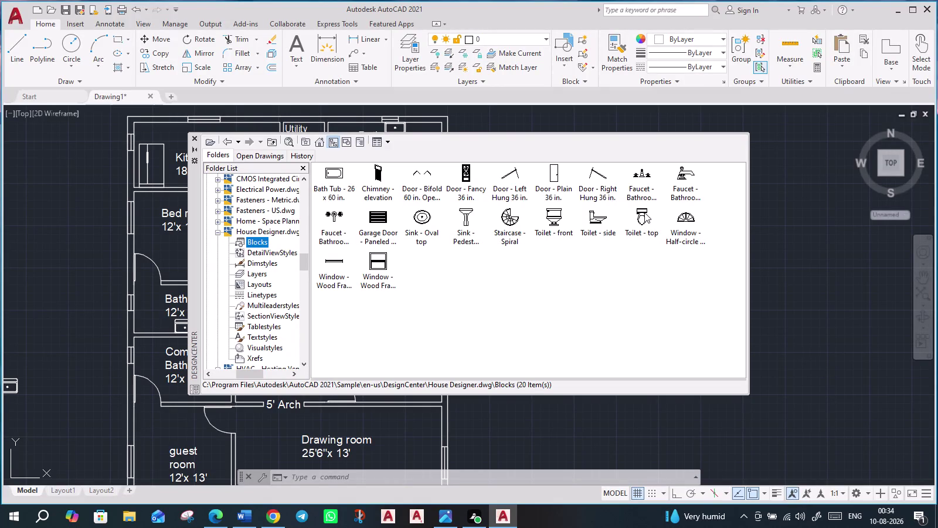
Insert the 'Toilet - top' House Designer block beside the plan and close DesignCenter.
drag(642, 214, 484, 290)
drag(484, 291, 662, 274)
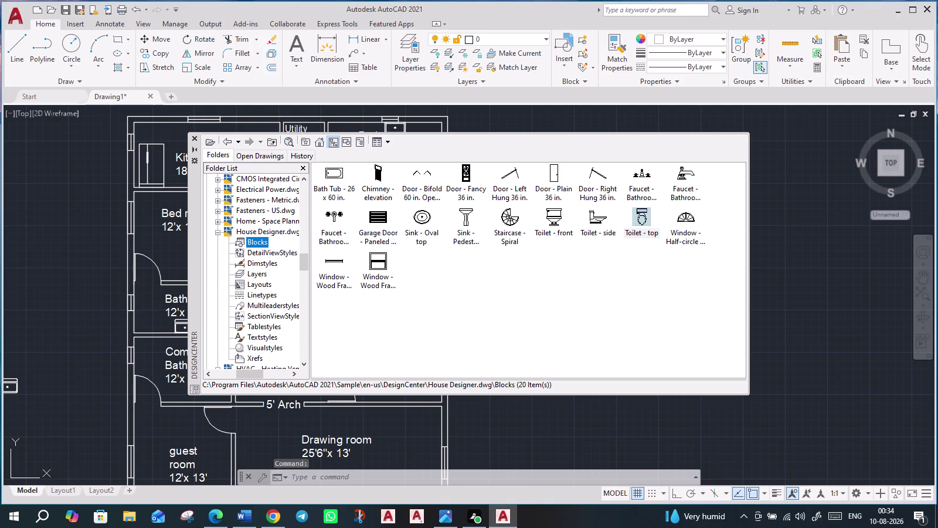
drag(661, 273, 53, 263)
click(53, 264)
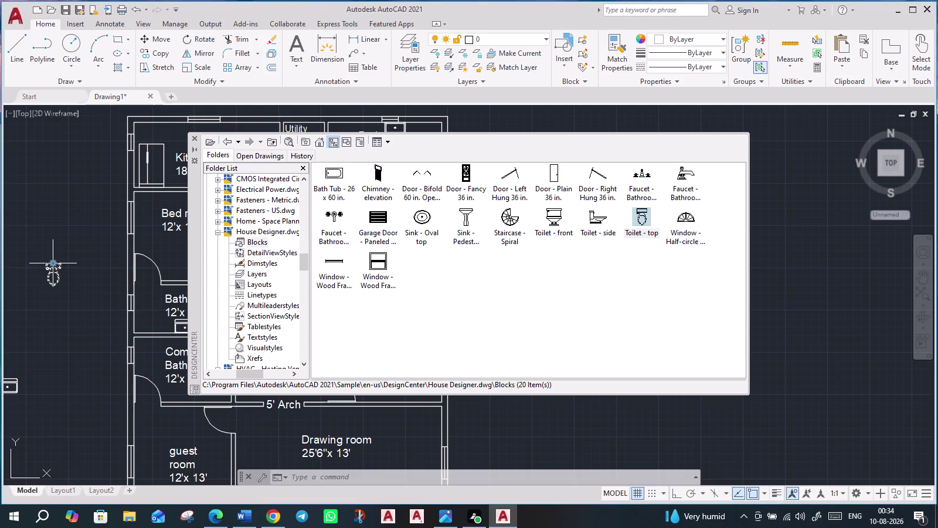
click(190, 134)
click(194, 137)
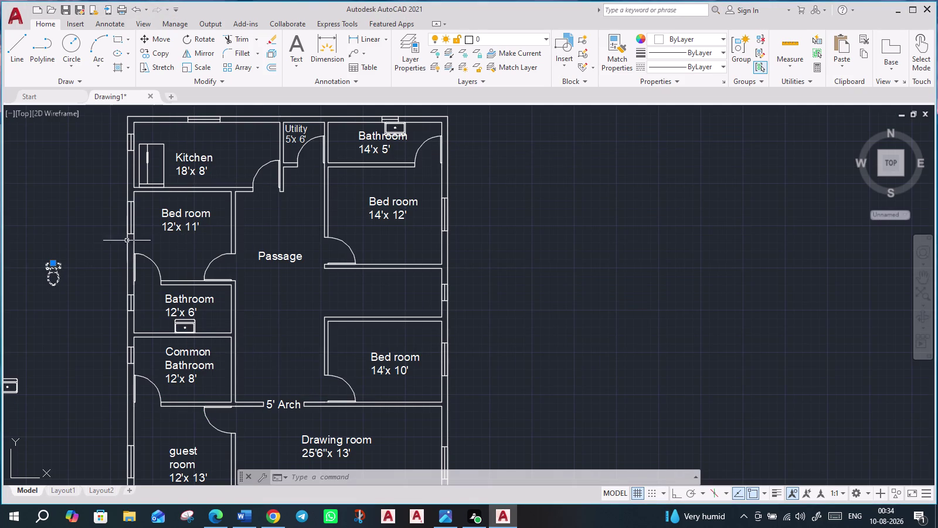
Rotate the toilet block so its bowl points right.
middle_drag(96, 324, 154, 328)
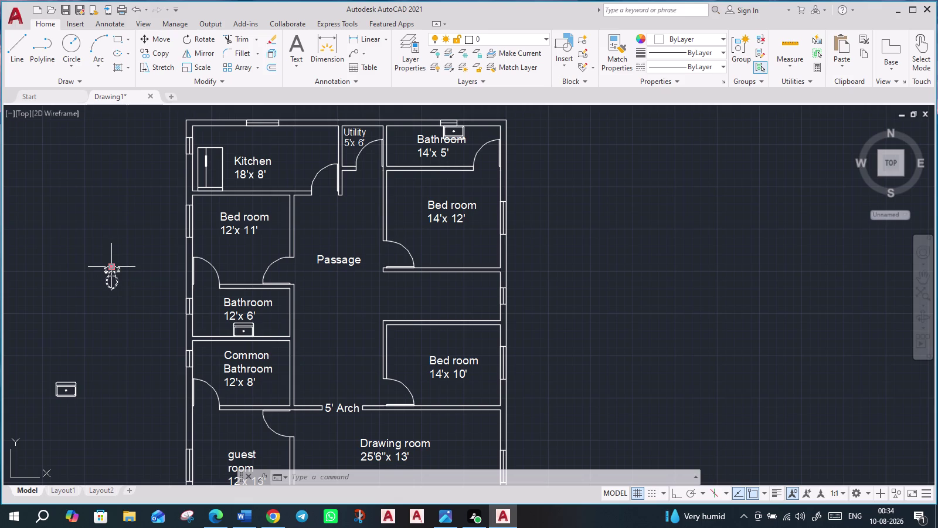
text(r)
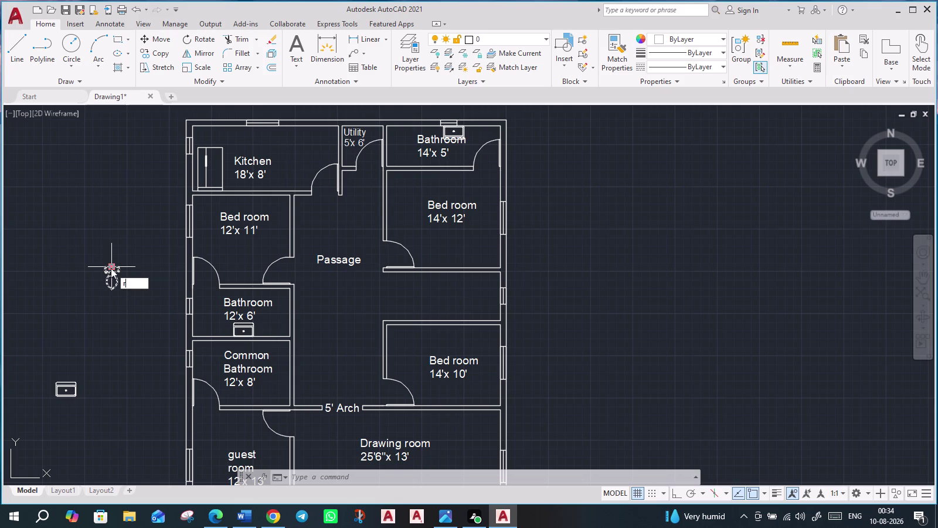
text(o)
key(Return)
click(111, 268)
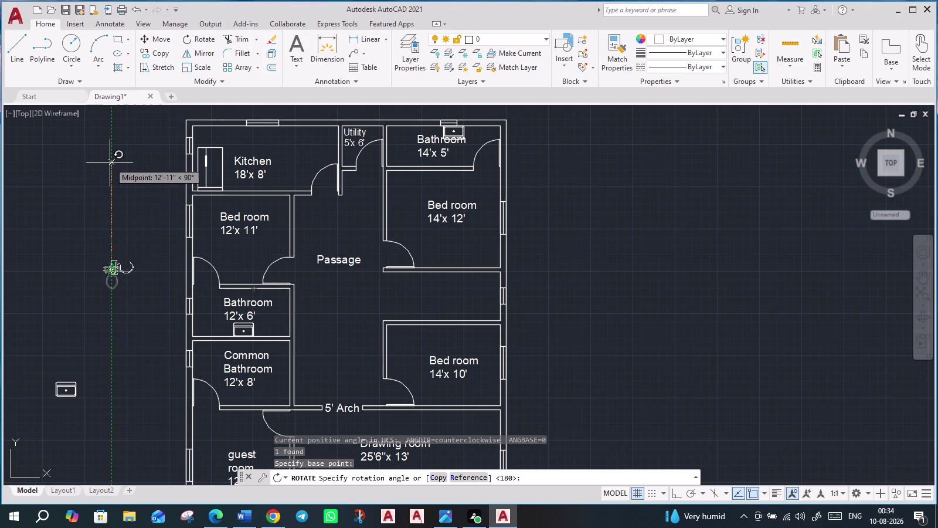
click(110, 163)
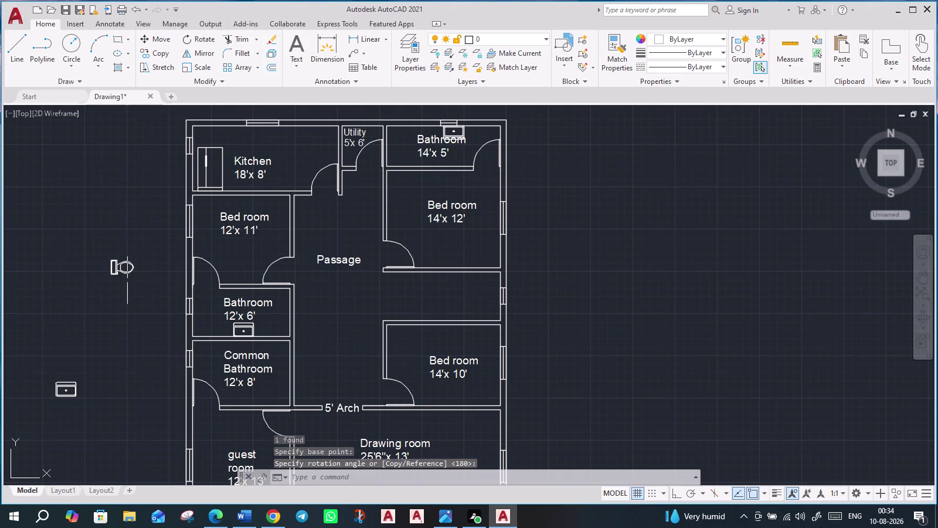
Select the rotated toilet and begin copying it with CO.
click(110, 259)
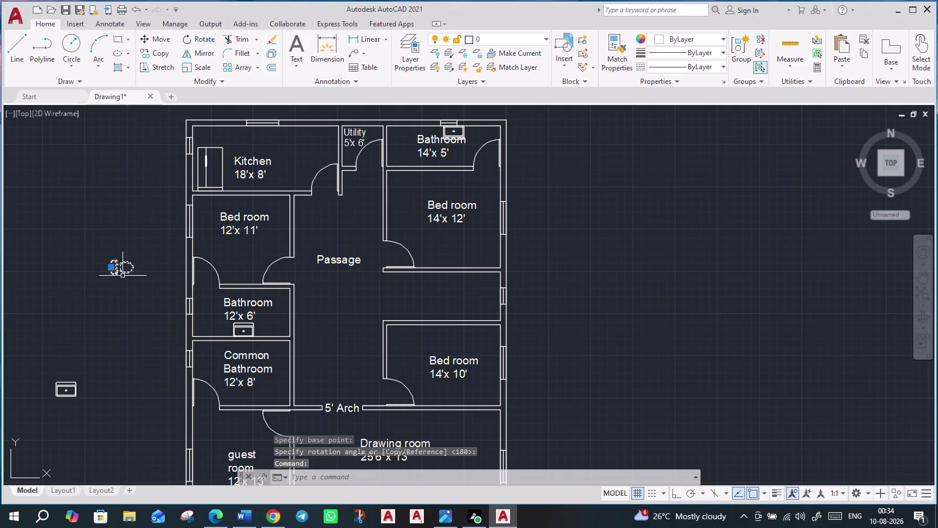
key(m)
key(BackSpace)
text(co)
key(Return)
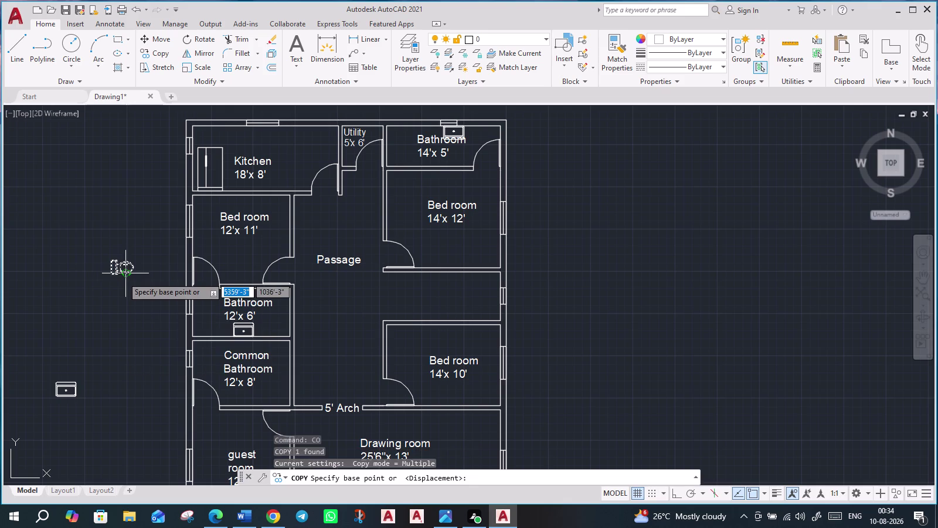
Use the toilet's back as the base point and place a copy in the 14'x5' Bathroom.
scroll(up, 3)
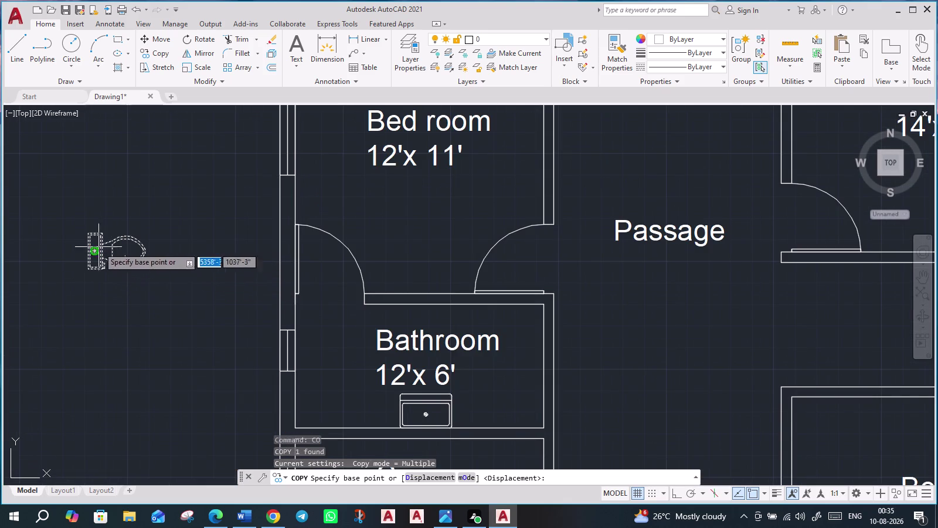
scroll(up, 3)
scroll(up, 3)
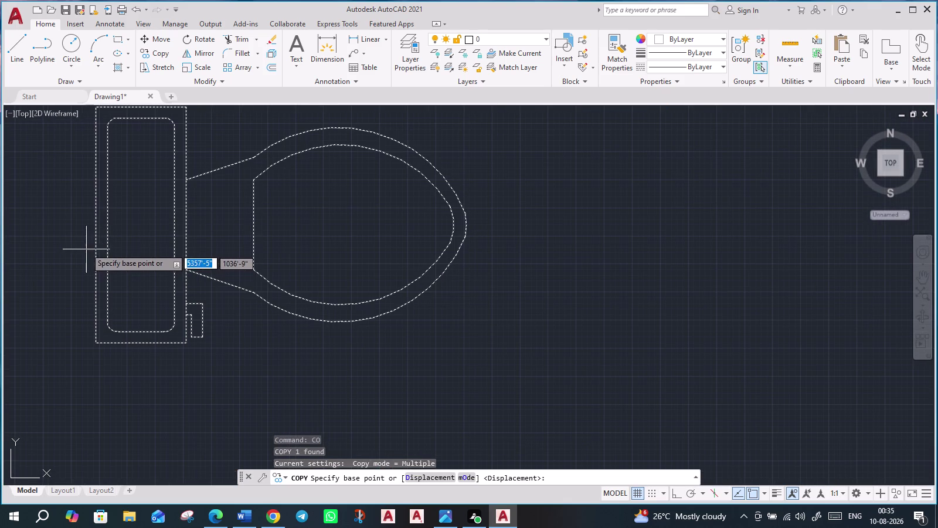
click(95, 227)
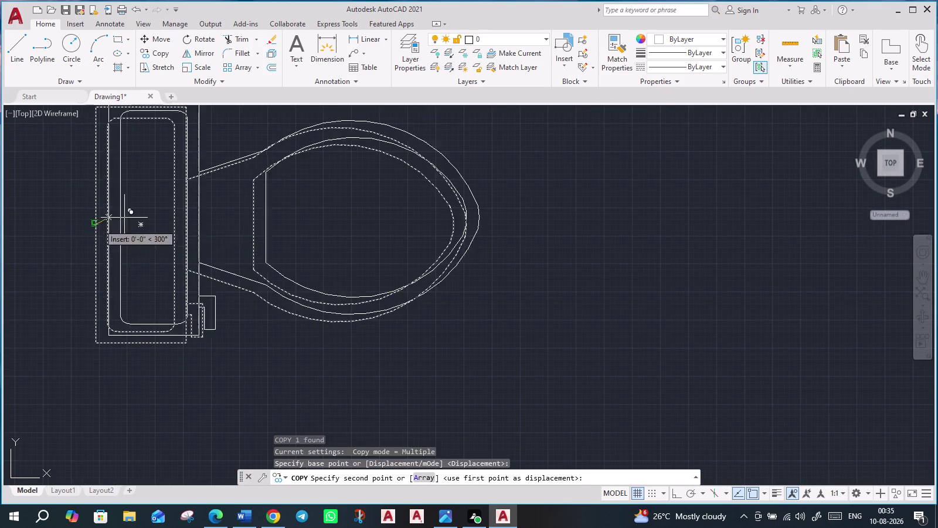
scroll(down, 3)
middle_drag(572, 263, 427, 325)
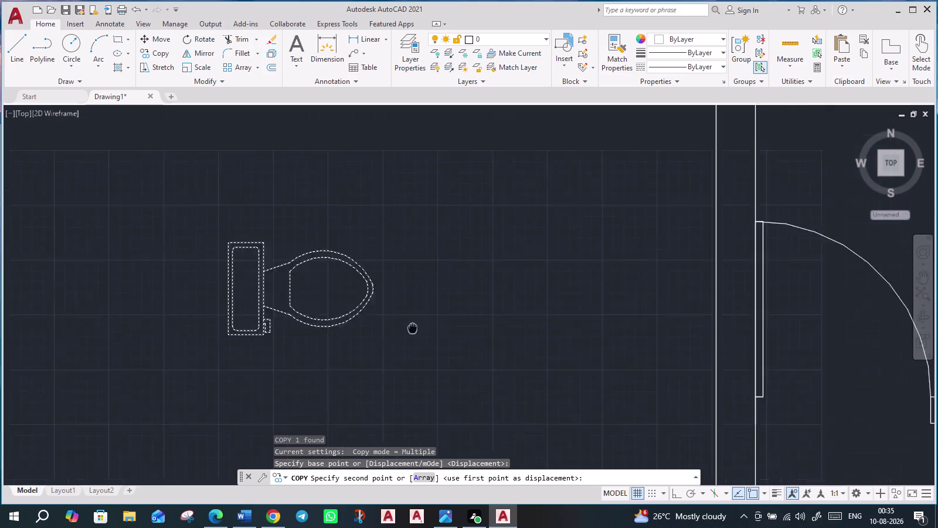
middle_drag(426, 325, 277, 340)
scroll(down, 3)
scroll(down, 3)
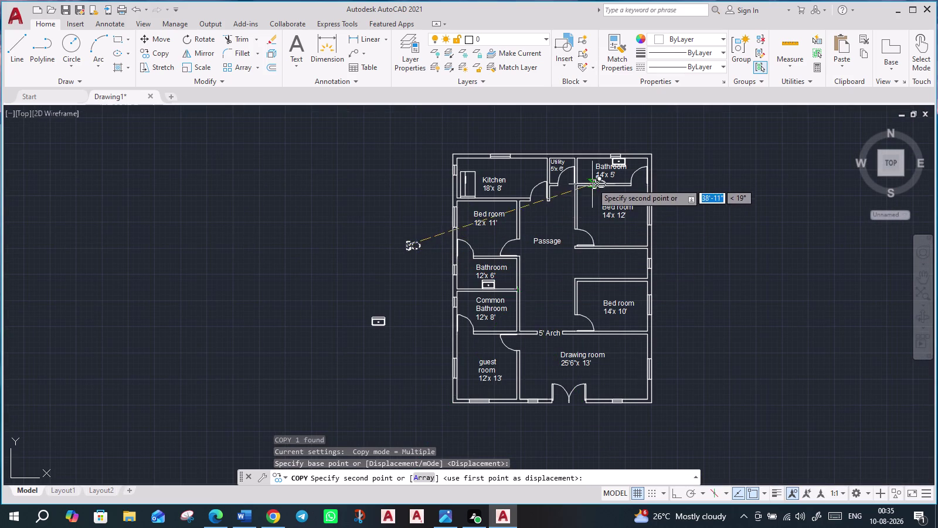
scroll(up, 3)
scroll(up, 3)
scroll(up, 3)
middle_drag(538, 158, 540, 167)
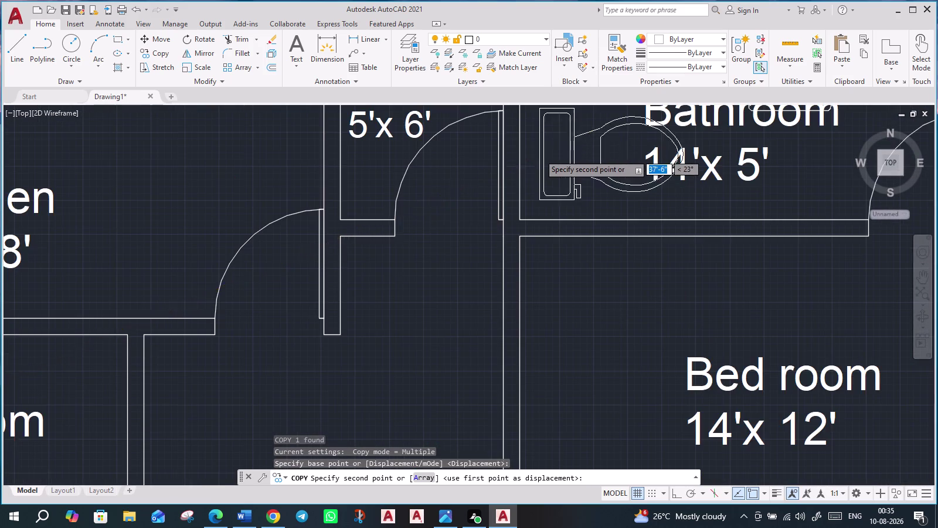
middle_drag(540, 167, 565, 285)
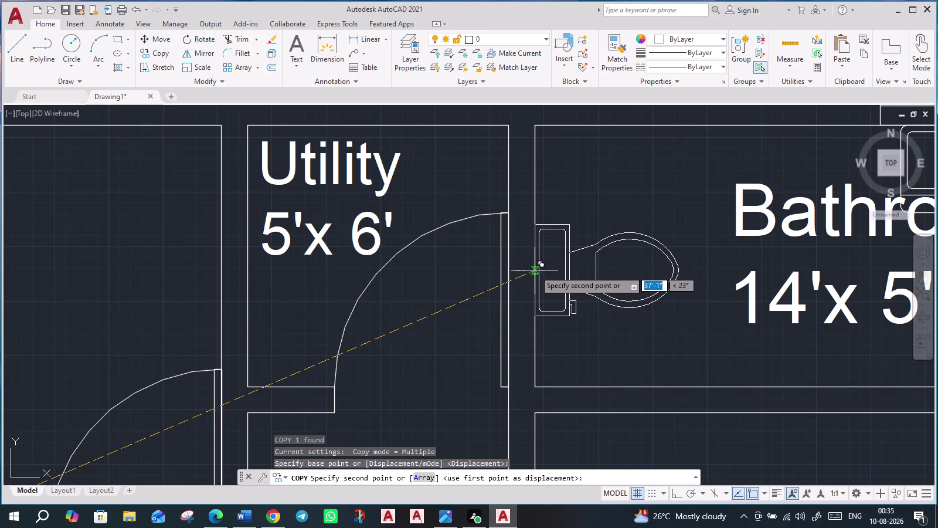
click(535, 271)
Place a second toilet copy in the 12'x6' Bathroom and select it.
scroll(down, 3)
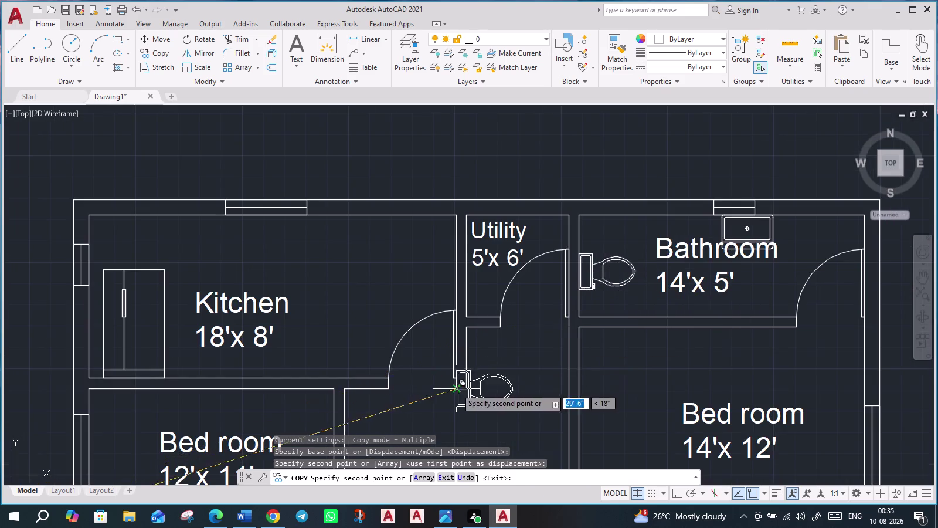
middle_drag(461, 377, 730, 119)
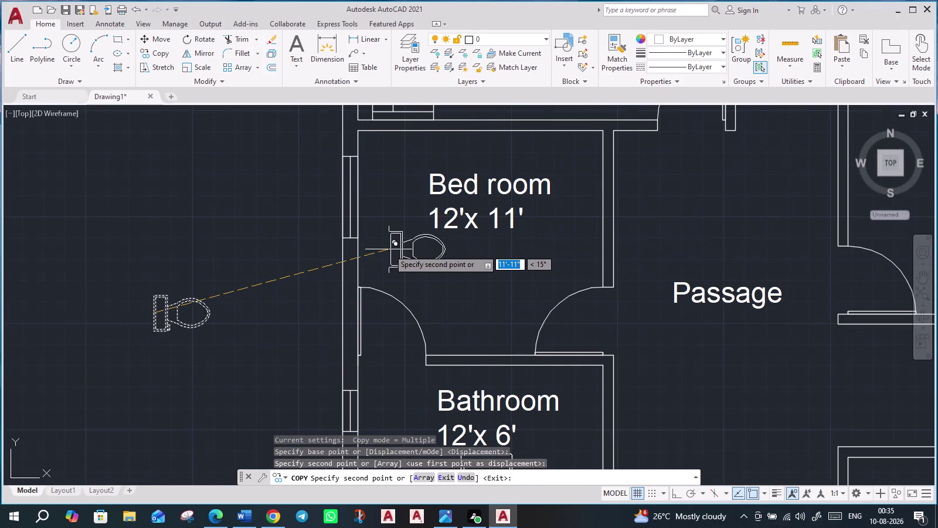
middle_drag(490, 286, 509, 188)
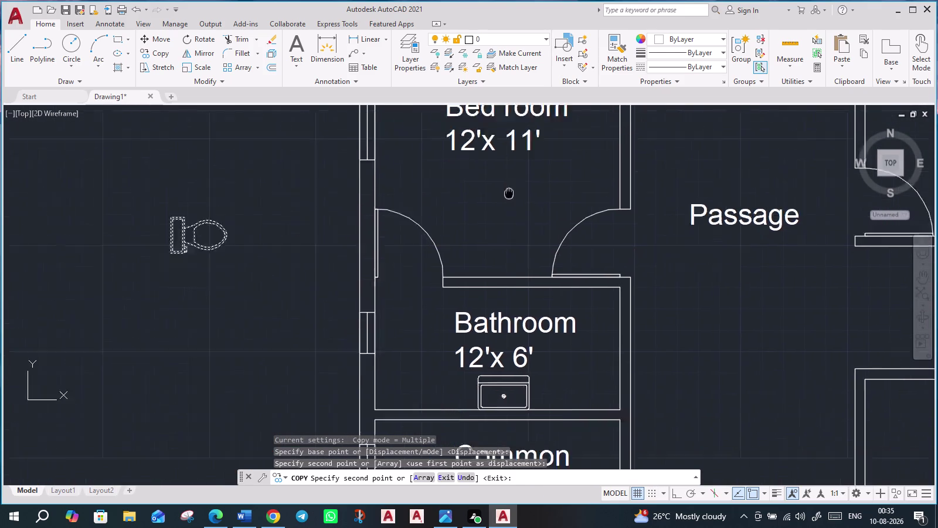
middle_drag(509, 189, 514, 116)
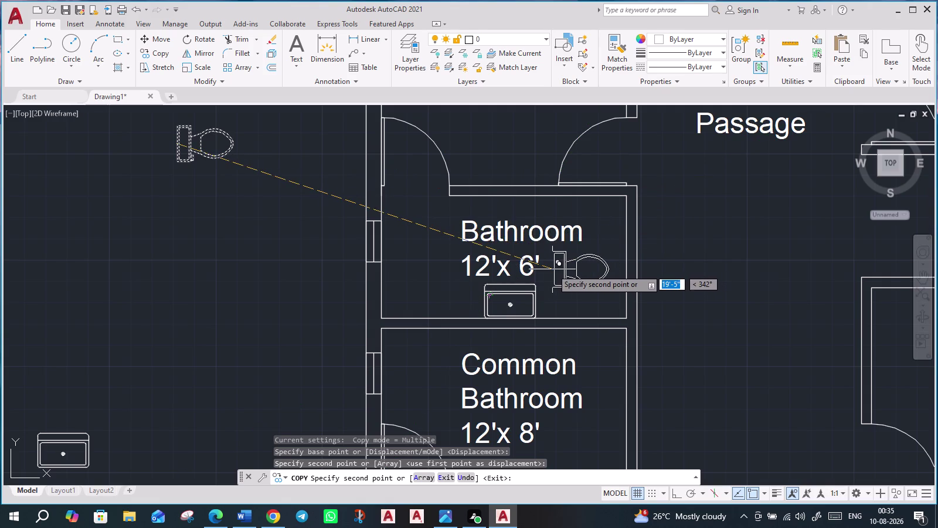
click(552, 269)
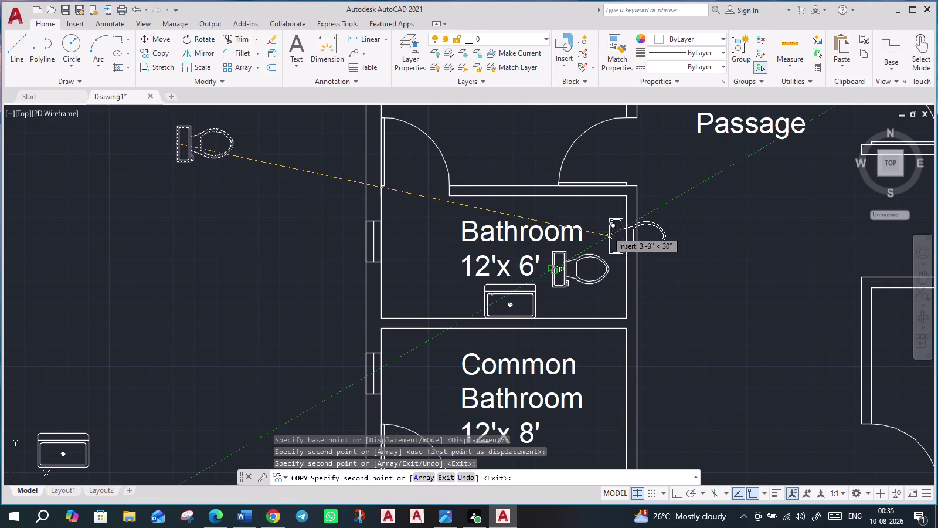
key(Escape)
click(559, 252)
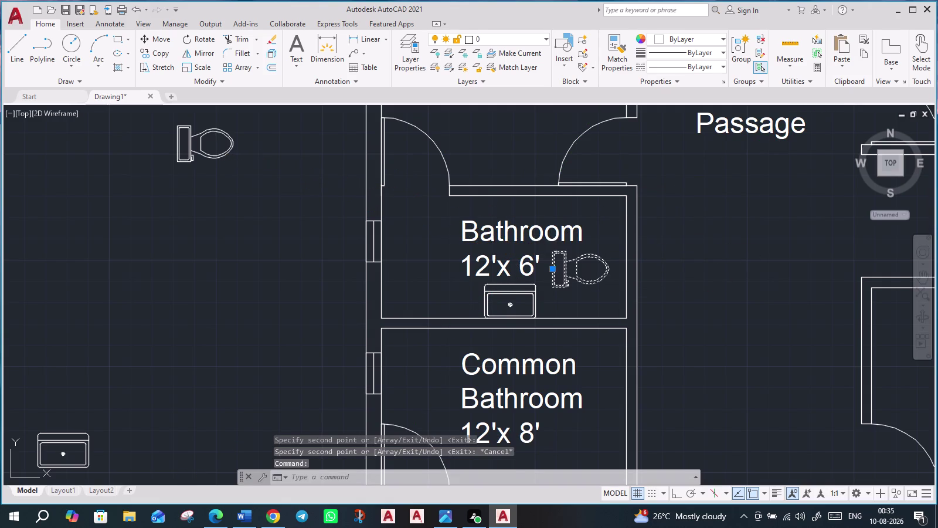
Rotate the 12'x6' Bathroom toilet copy about 181° so the bowl faces into the room.
key(r)
key(o)
key(Return)
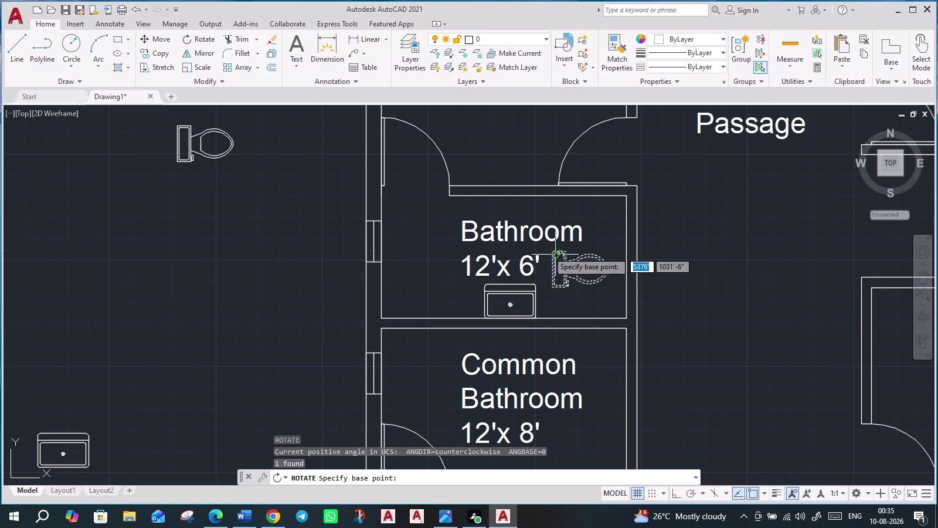
click(551, 250)
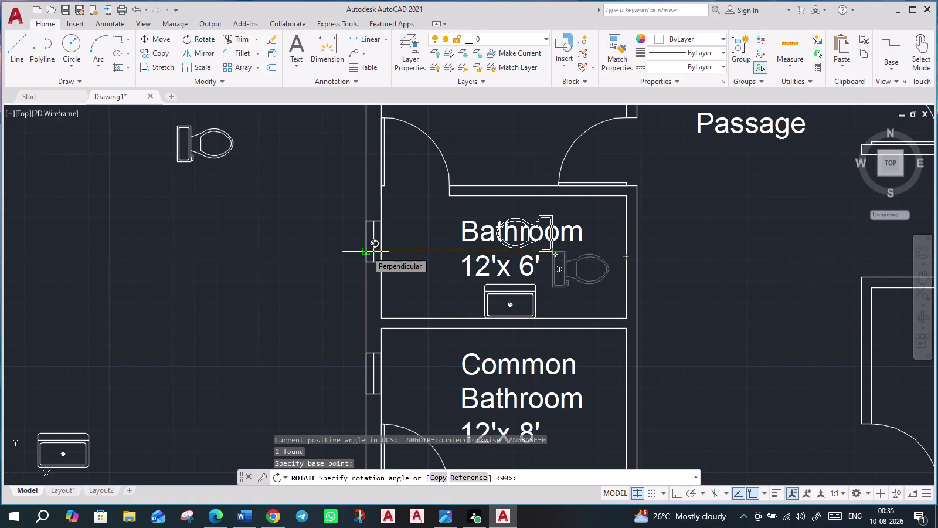
click(329, 259)
click(547, 216)
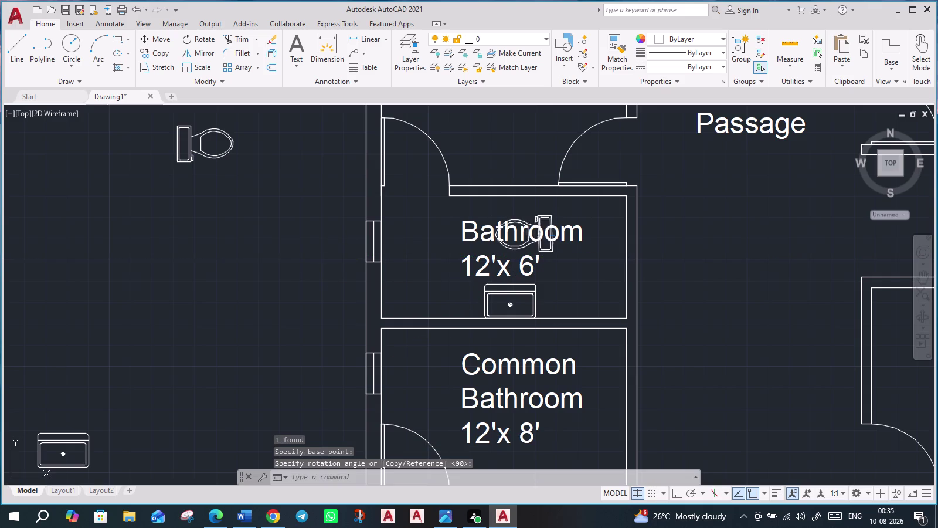
Move the toilet against the bathroom's right wall and pick it for realignment.
click(550, 232)
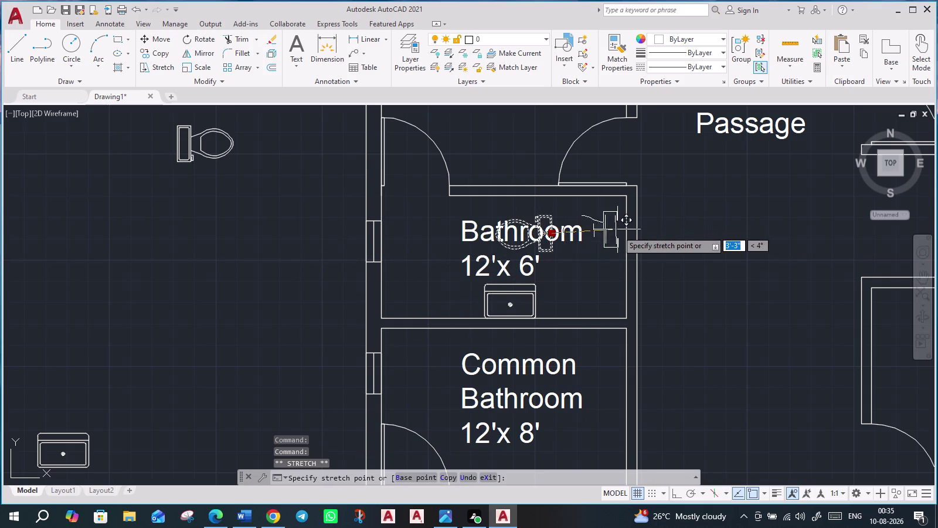
scroll(up, 3)
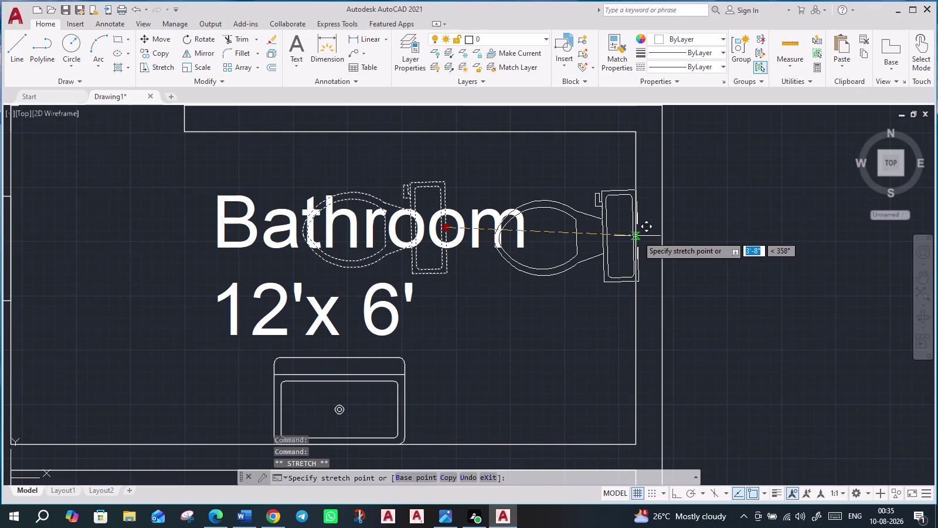
scroll(up, 3)
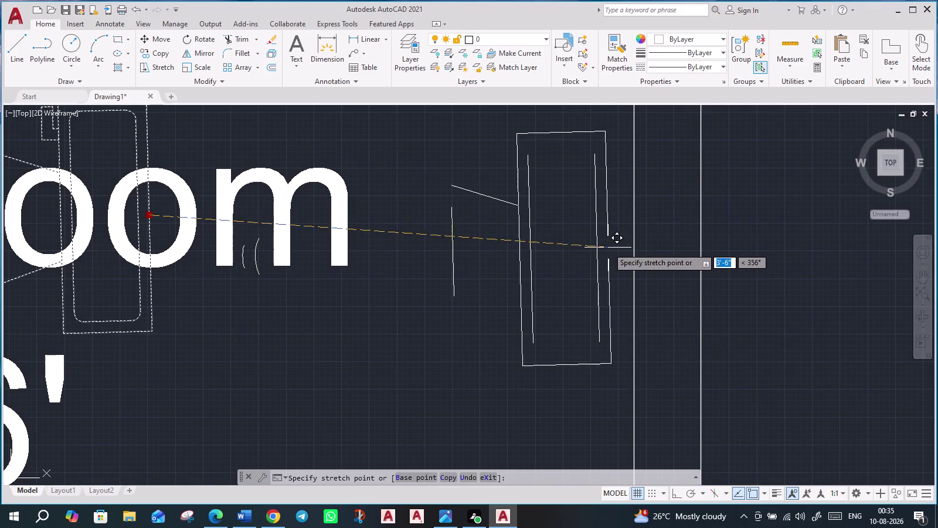
scroll(down, 3)
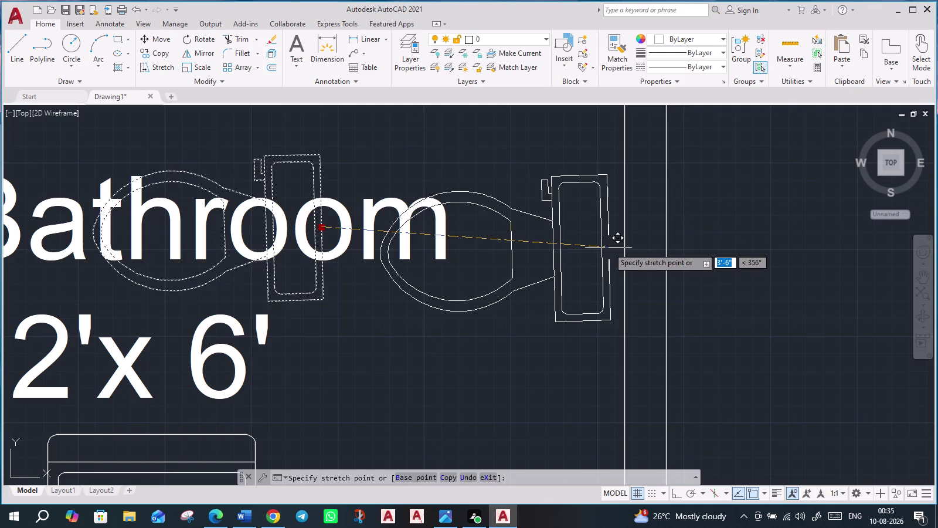
click(609, 248)
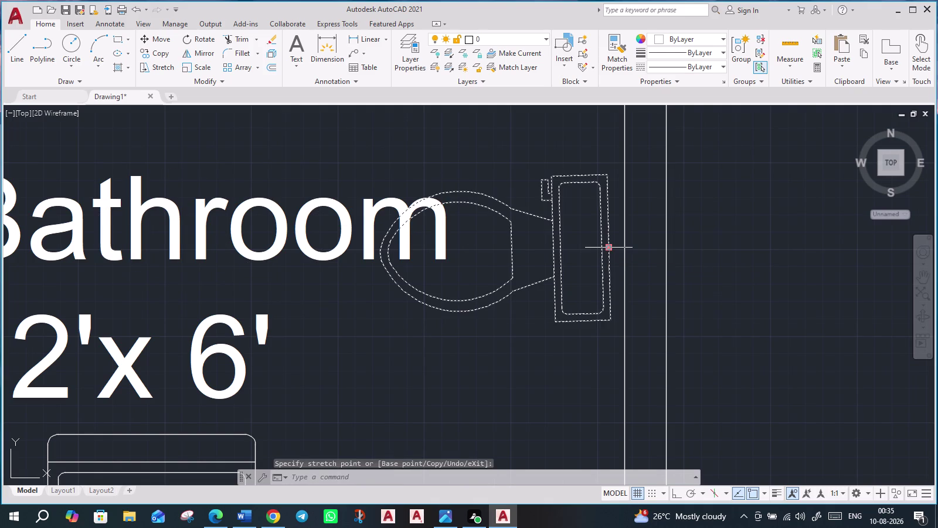
key(r)
key(o)
key(Return)
click(606, 180)
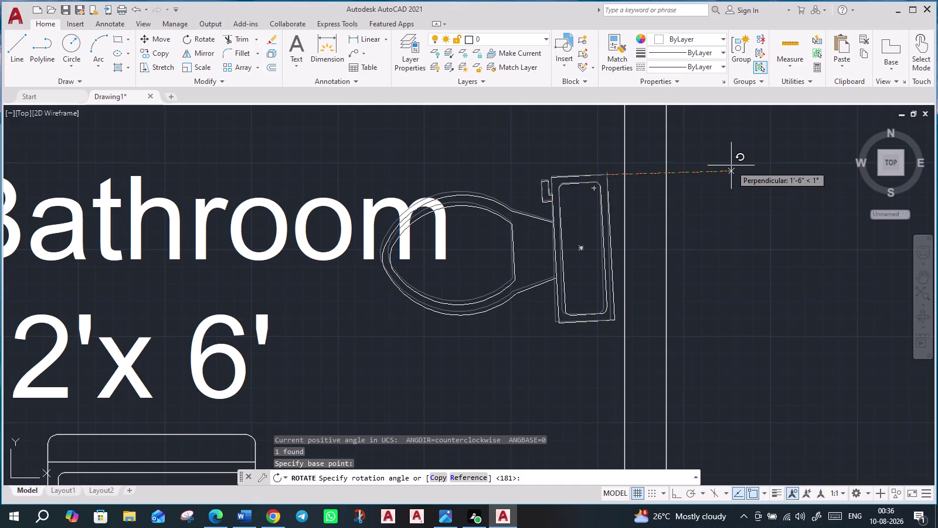
Complete the rotation and move the toilet tank onto the wall line by its midpoint grip.
click(729, 166)
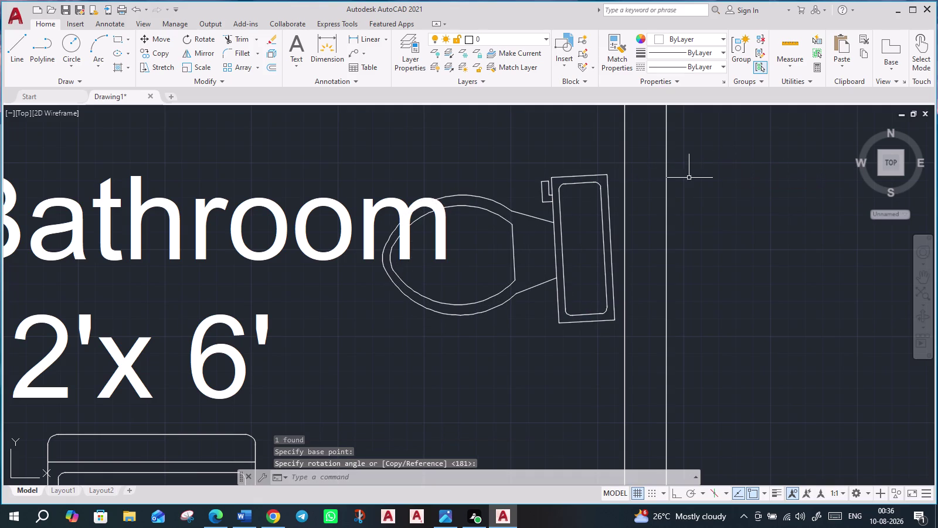
click(605, 177)
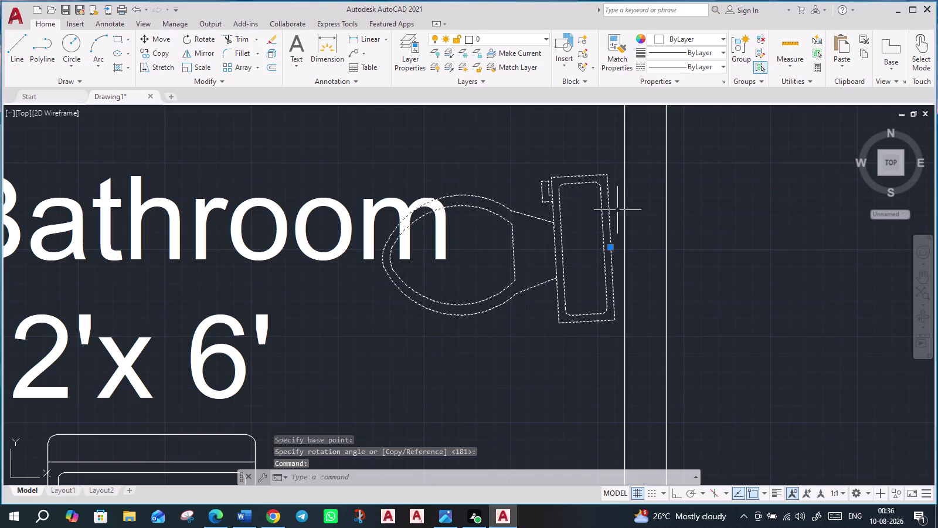
click(610, 248)
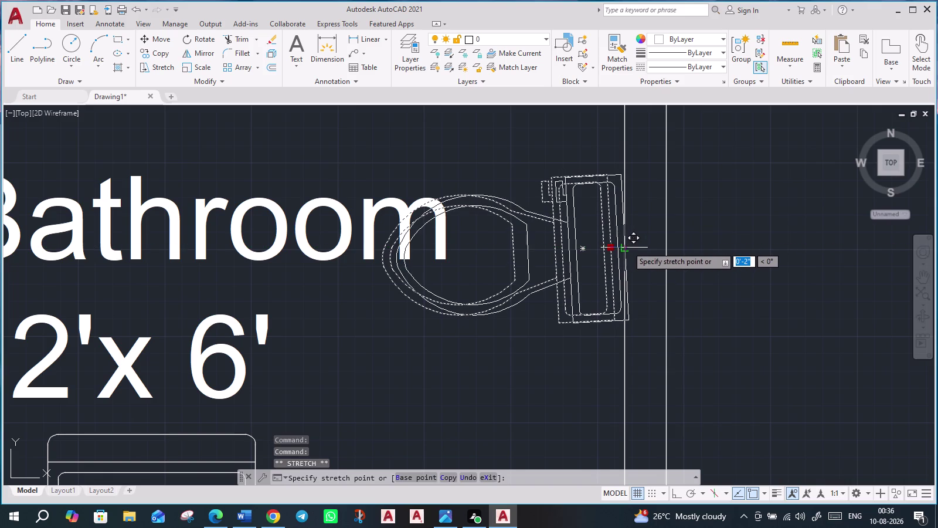
click(628, 246)
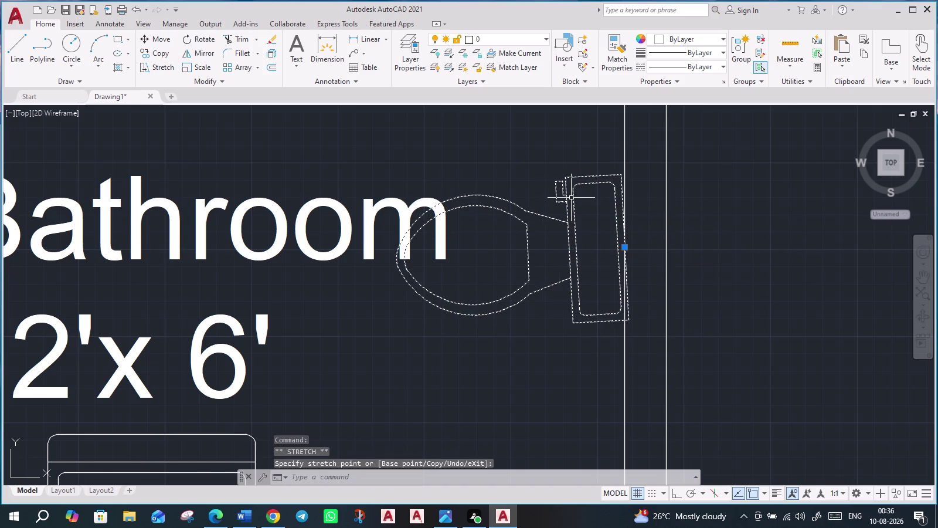
click(576, 200)
click(566, 191)
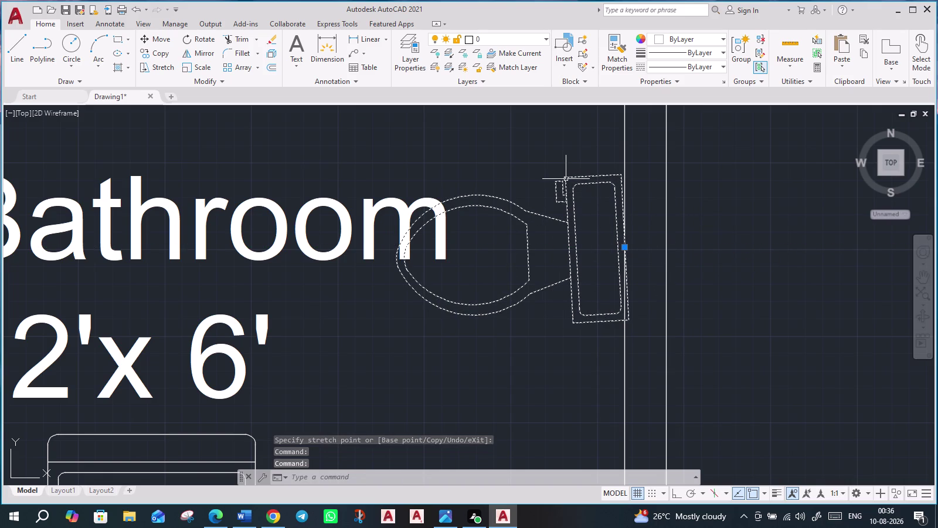
click(566, 178)
click(564, 196)
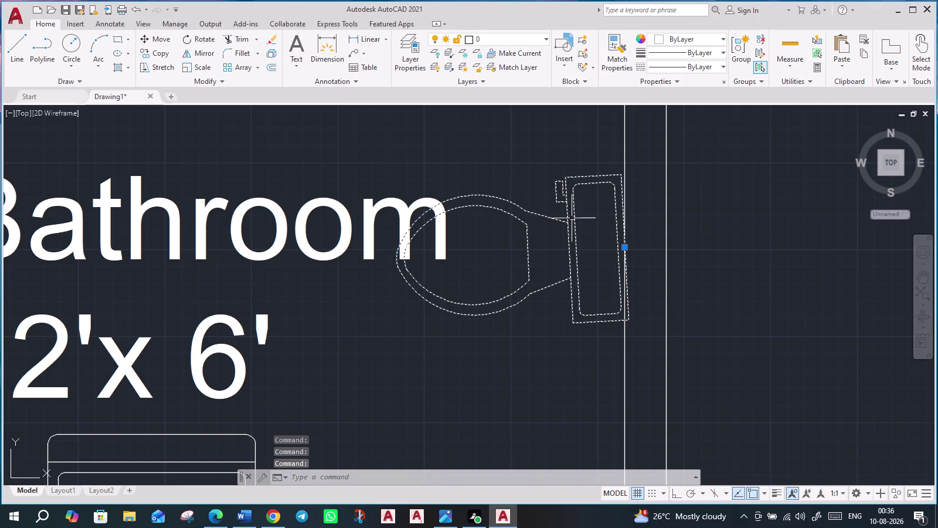
scroll(down, 3)
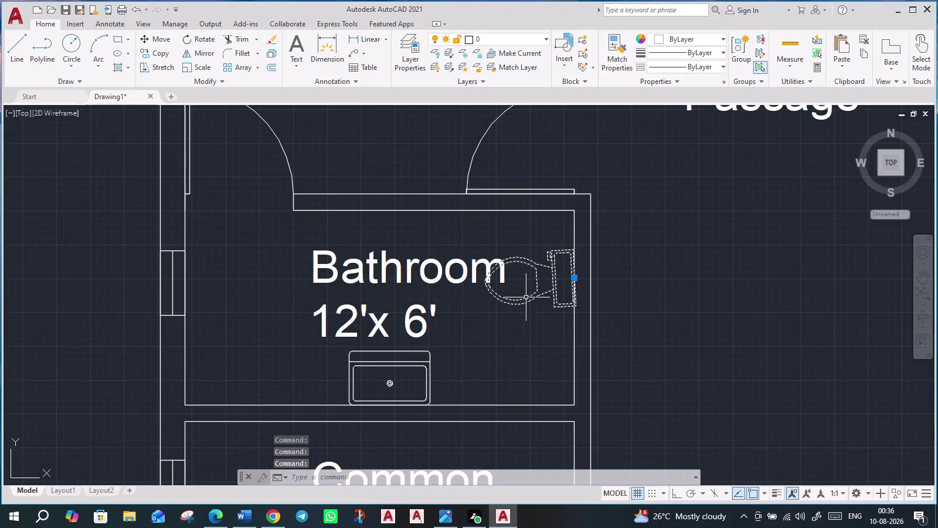
Rotate the toilet a small angle (about 1°) around the tank corner to straighten it.
text(ro)
key(Return)
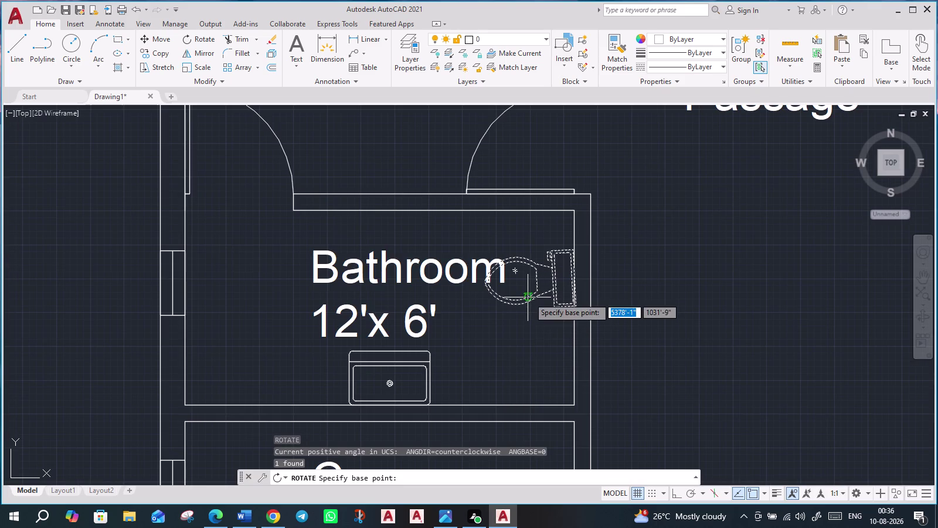
scroll(up, 3)
scroll(up, 3)
middle_drag(522, 357, 567, 121)
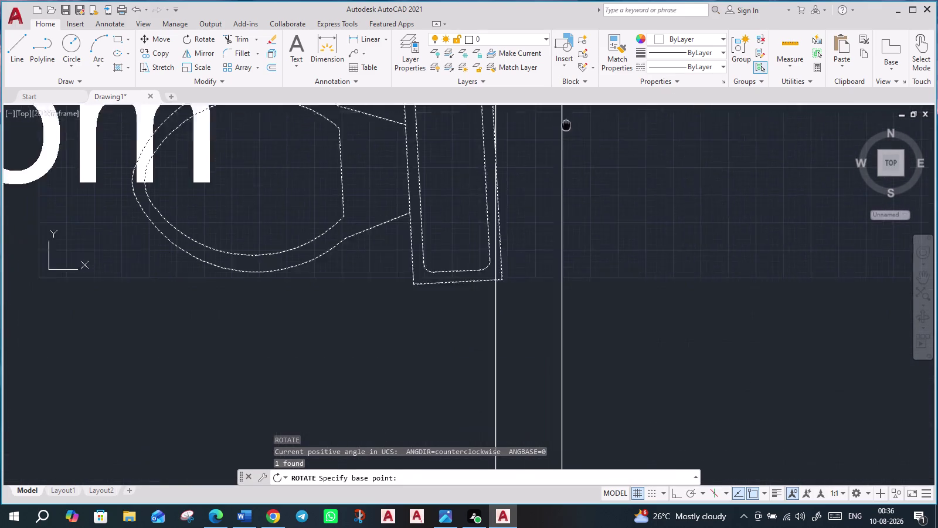
middle_drag(566, 122, 574, 89)
scroll(up, 3)
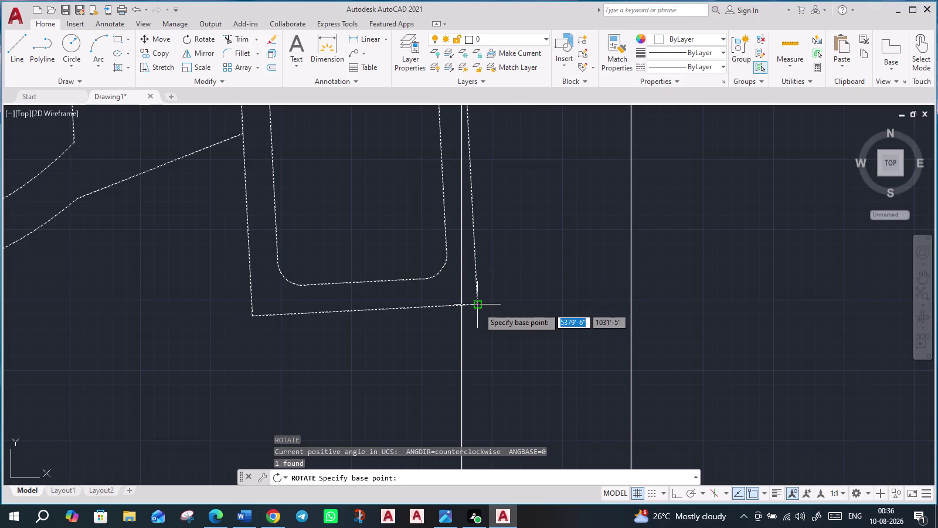
click(478, 308)
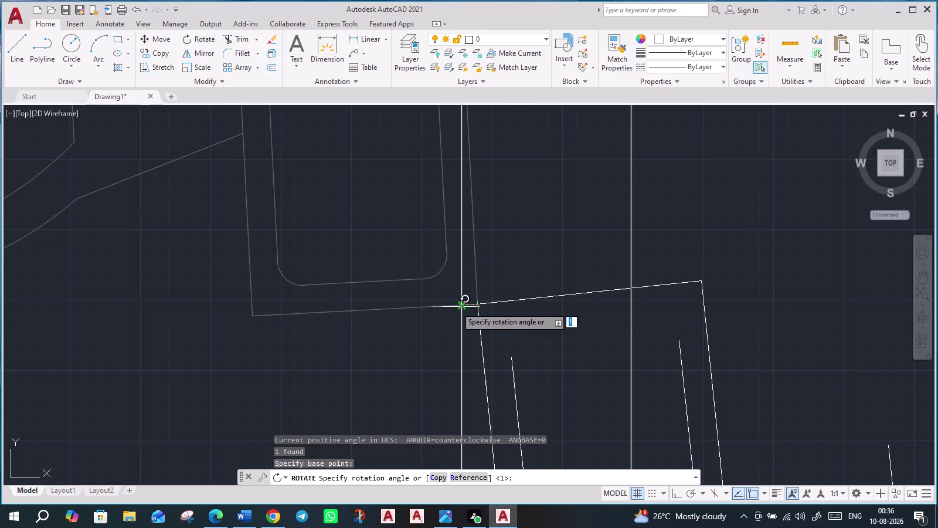
scroll(down, 3)
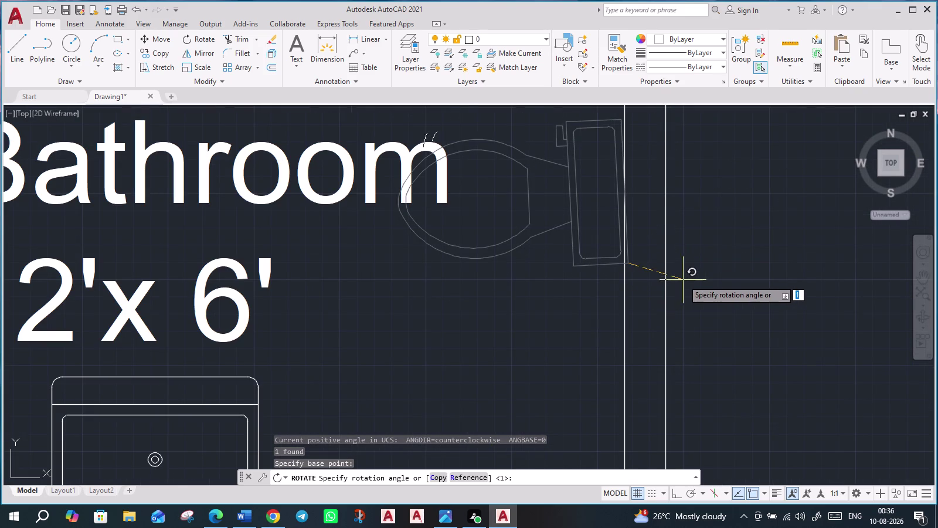
click(732, 266)
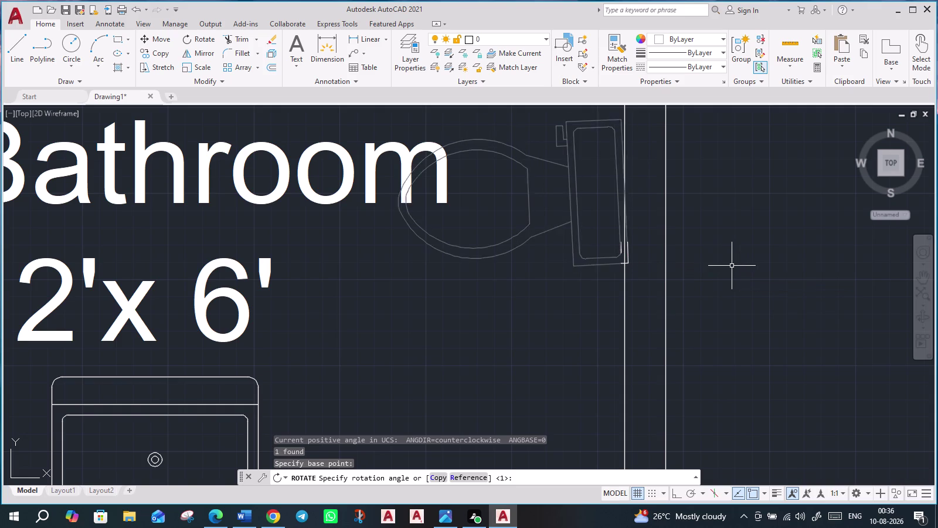
Move the straightened toilet onto the wall line by its midpoint grip.
scroll(up, 3)
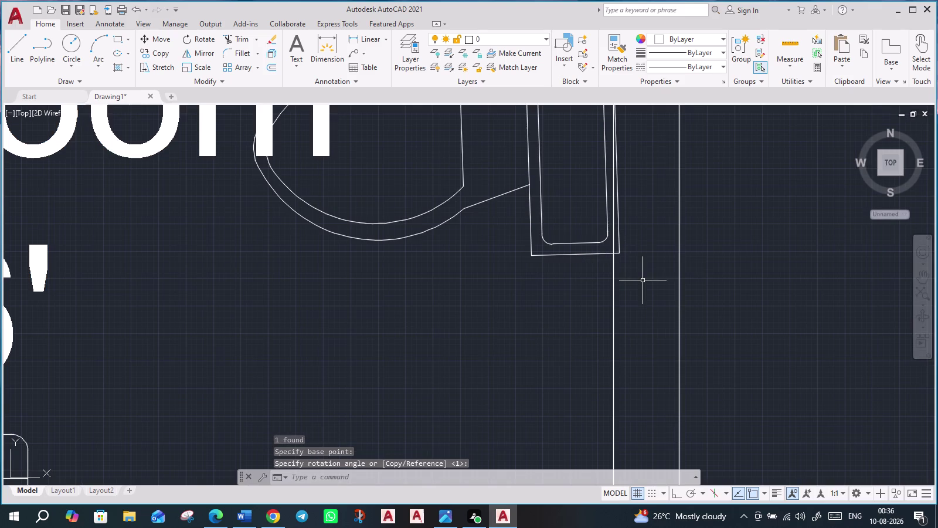
click(620, 252)
middle_drag(647, 213, 659, 294)
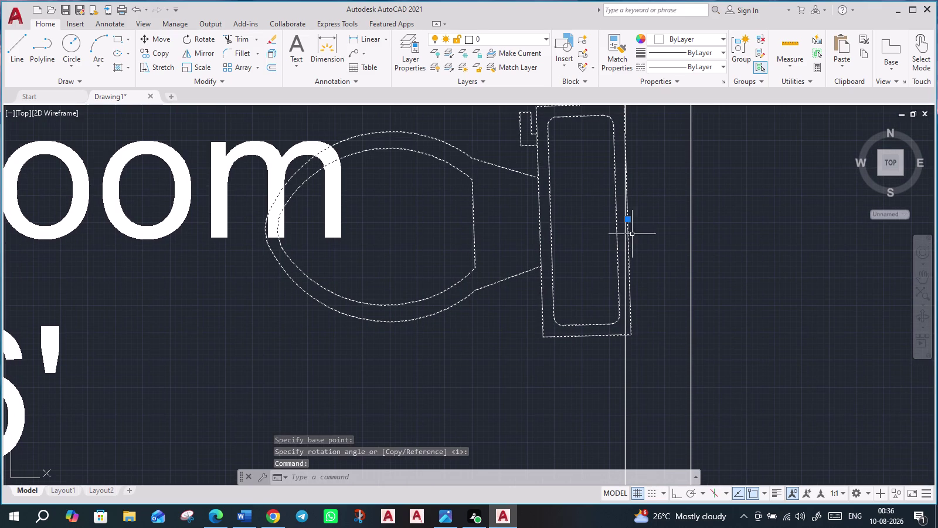
click(630, 221)
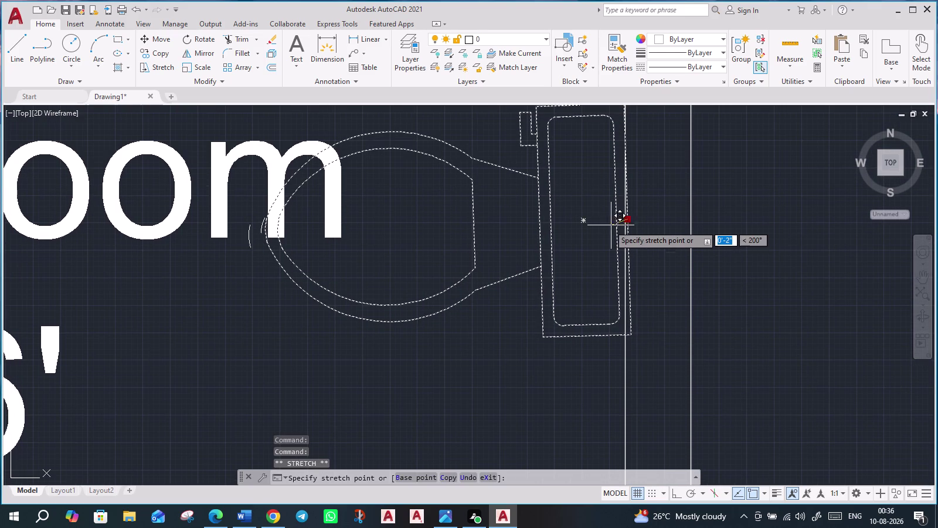
click(599, 227)
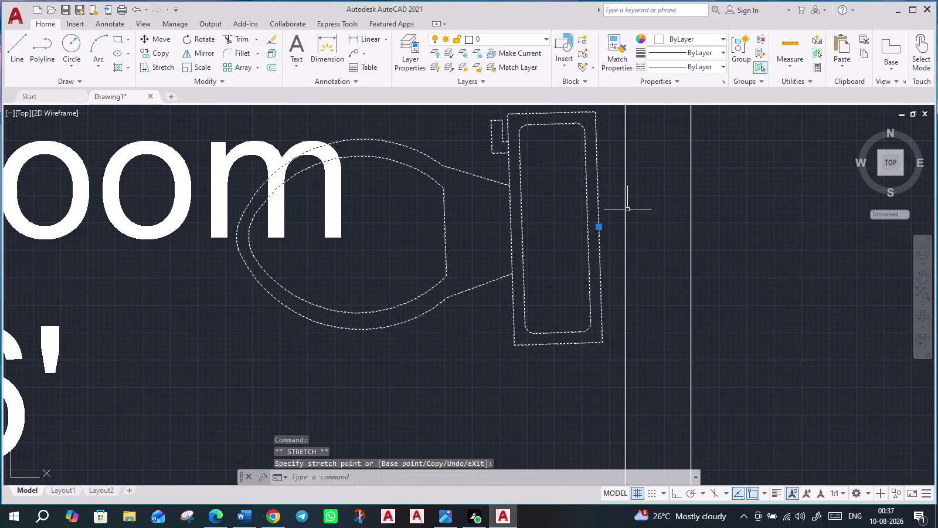
Rotate the toilet slightly (about 359°) at the tank's lower corner to square it.
scroll(down, 3)
middle_drag(650, 227, 653, 264)
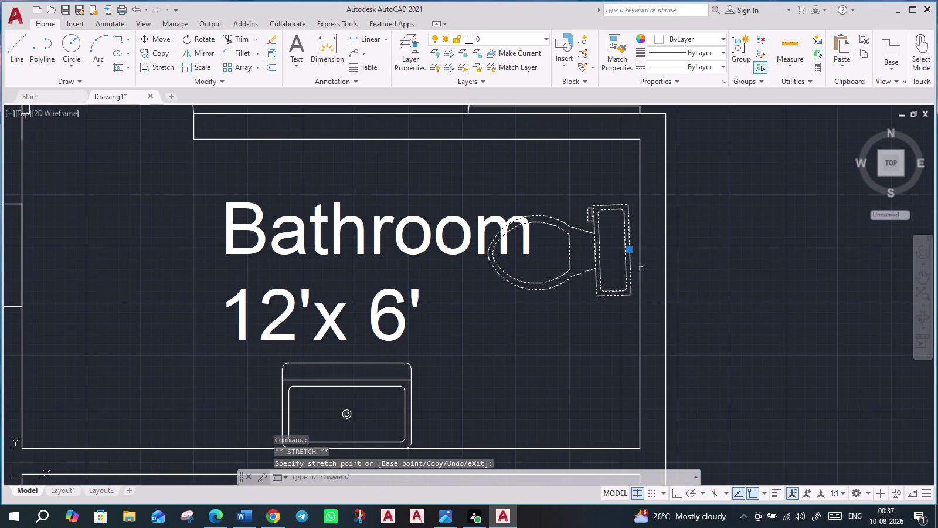
scroll(up, 3)
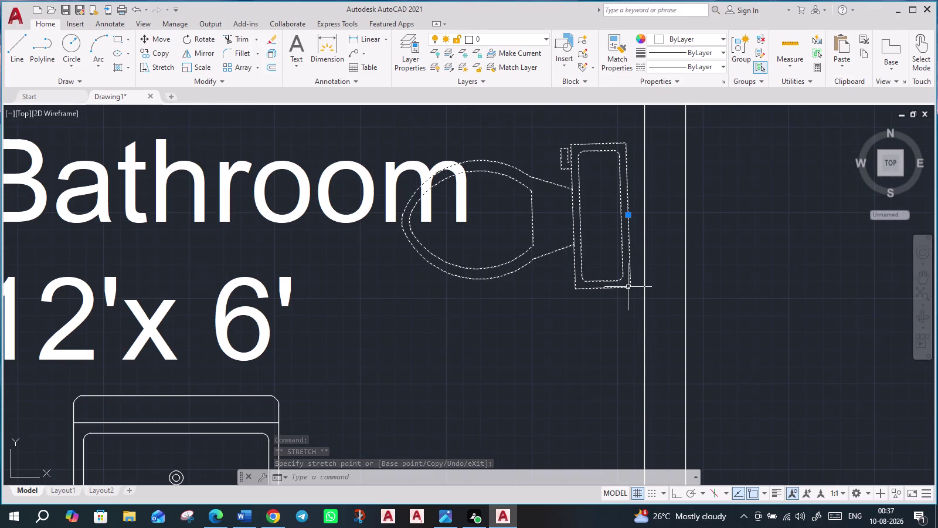
click(628, 287)
text(ro)
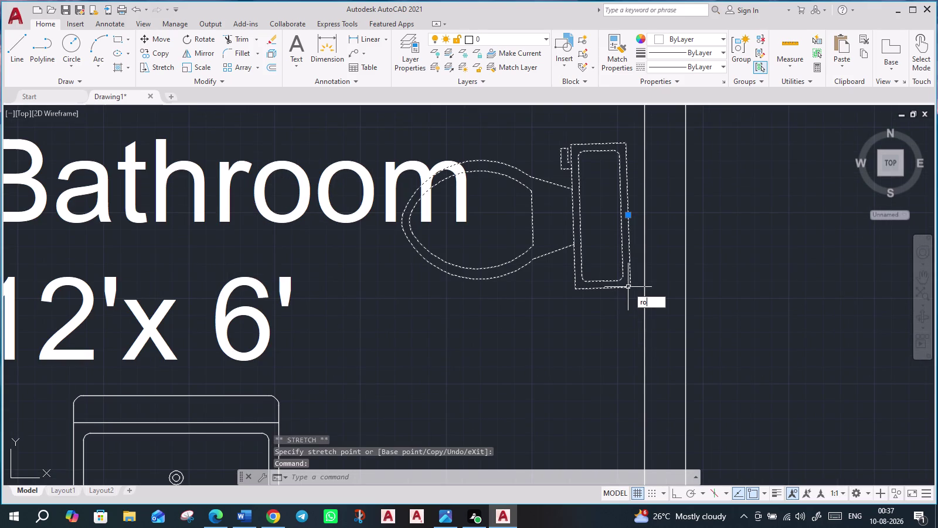
key(Return)
click(628, 287)
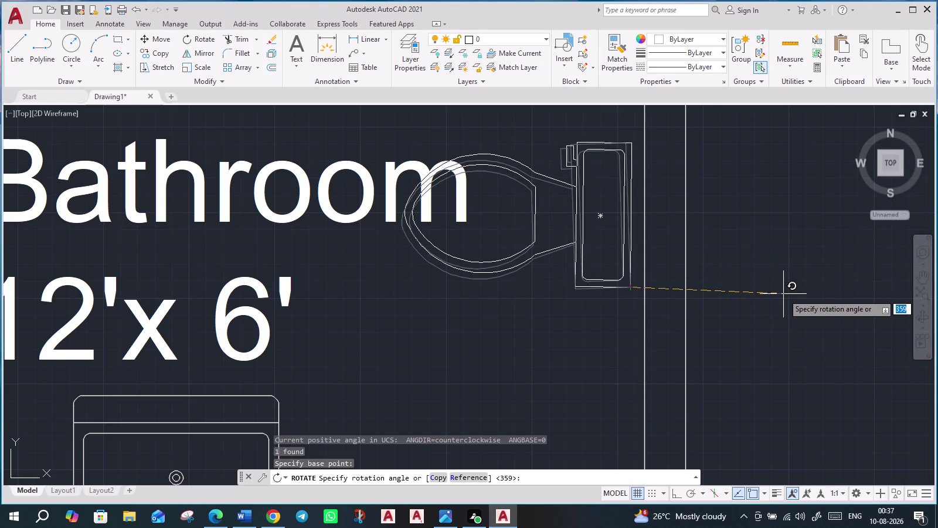
click(783, 293)
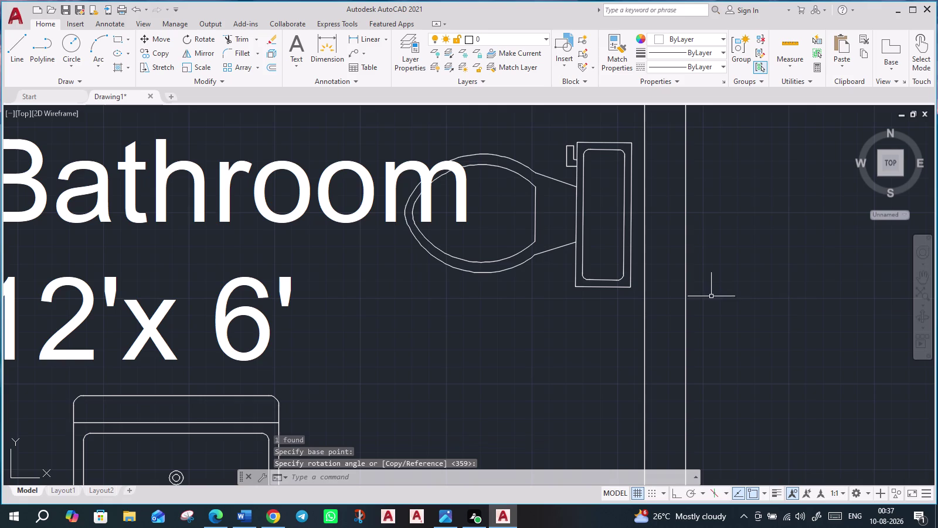
Nudge the toilet by its midpoint grip until the tank is flush with the wall.
click(631, 223)
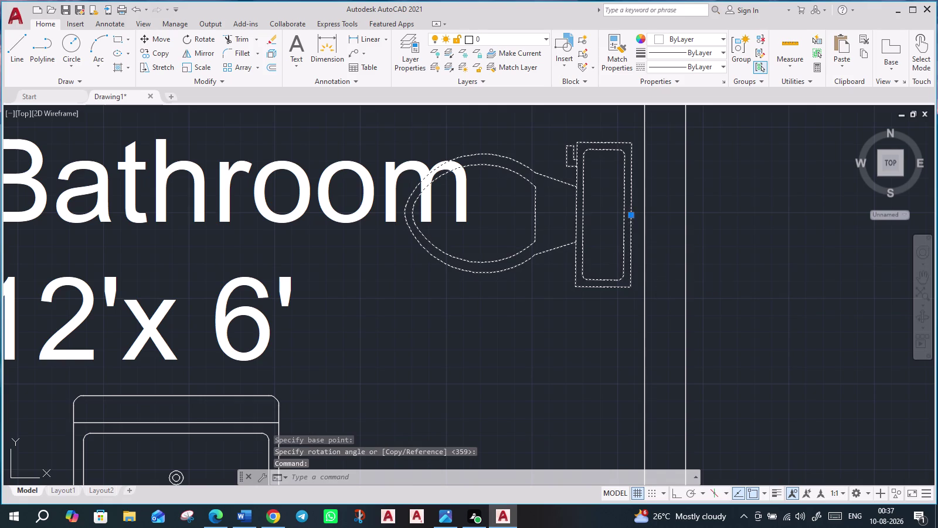
click(632, 216)
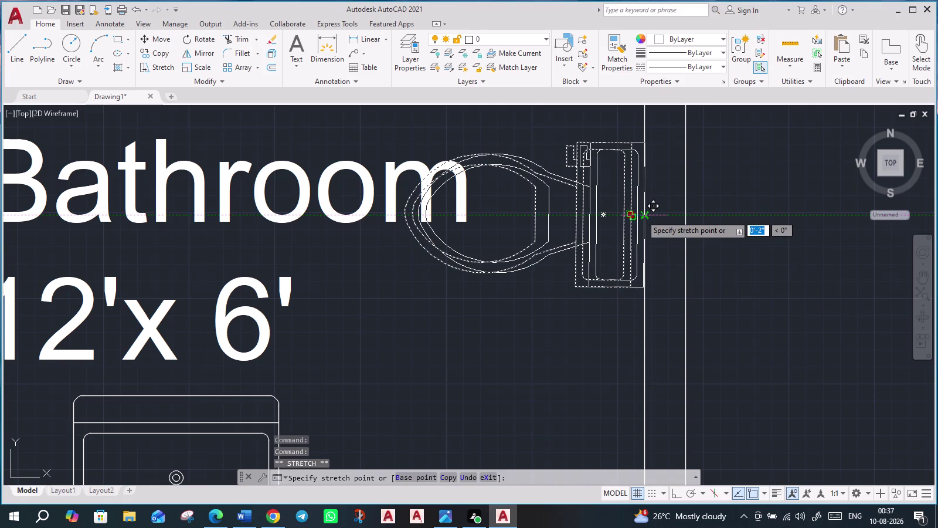
click(641, 215)
scroll(up, 3)
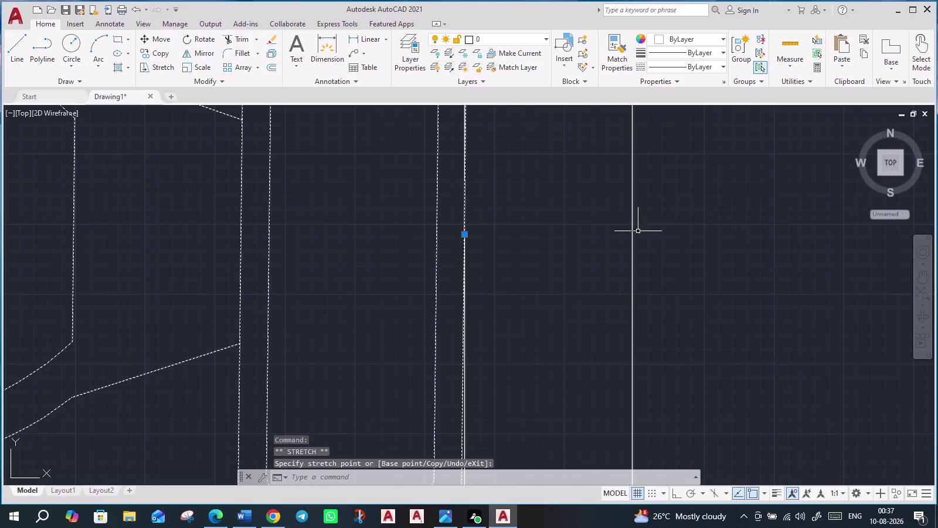
scroll(down, 3)
middle_drag(609, 199, 604, 294)
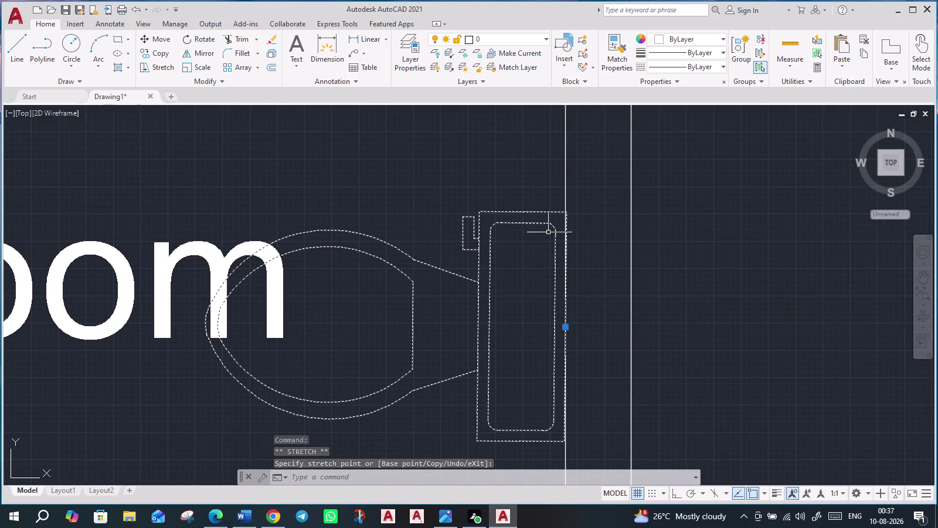
Rotate the 12'x6' Bathroom toilet about the tank's upper corner until square to the wall.
text(r)
text(o)
key(Return)
scroll(up, 3)
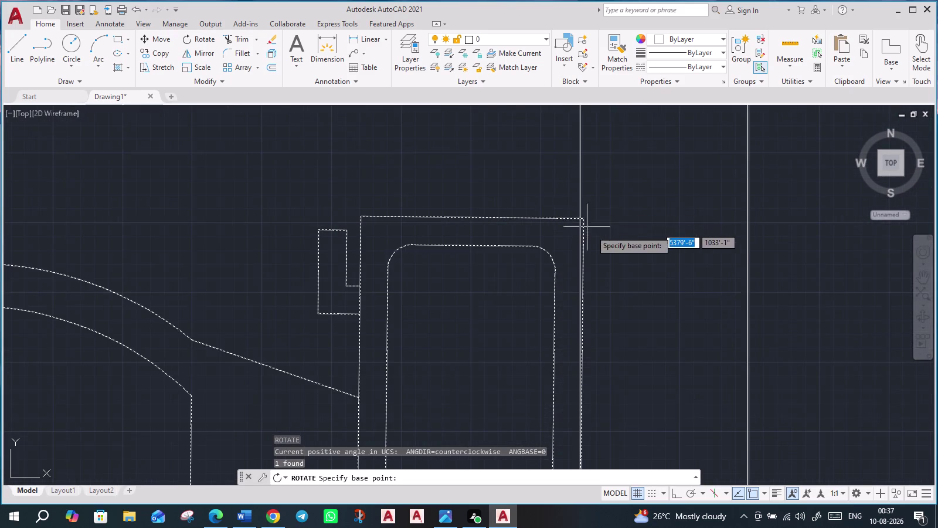
scroll(up, 3)
click(577, 209)
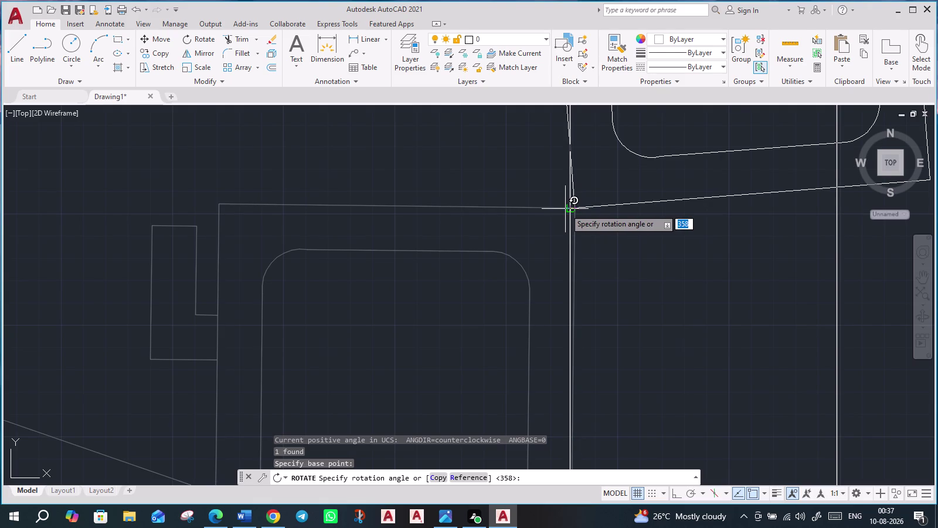
scroll(down, 3)
scroll(down, 3)
scroll(down, 3)
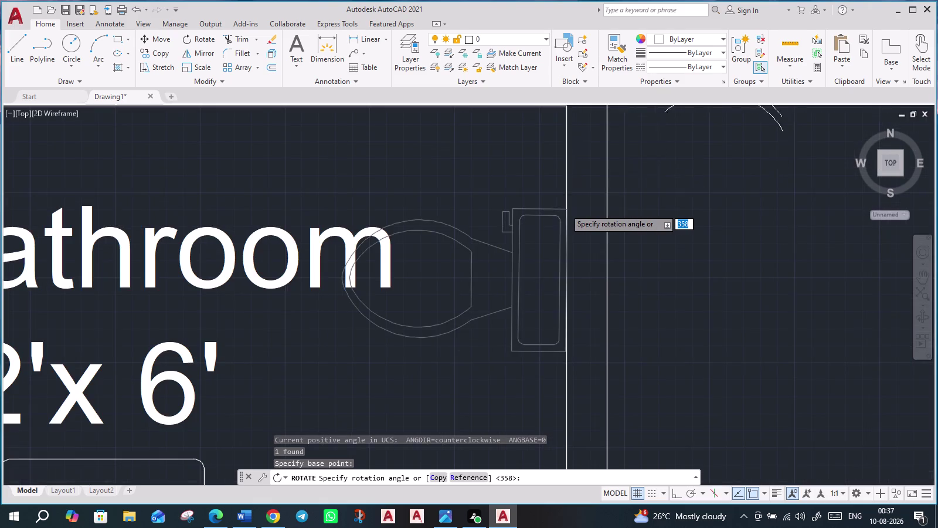
scroll(down, 3)
scroll(up, 3)
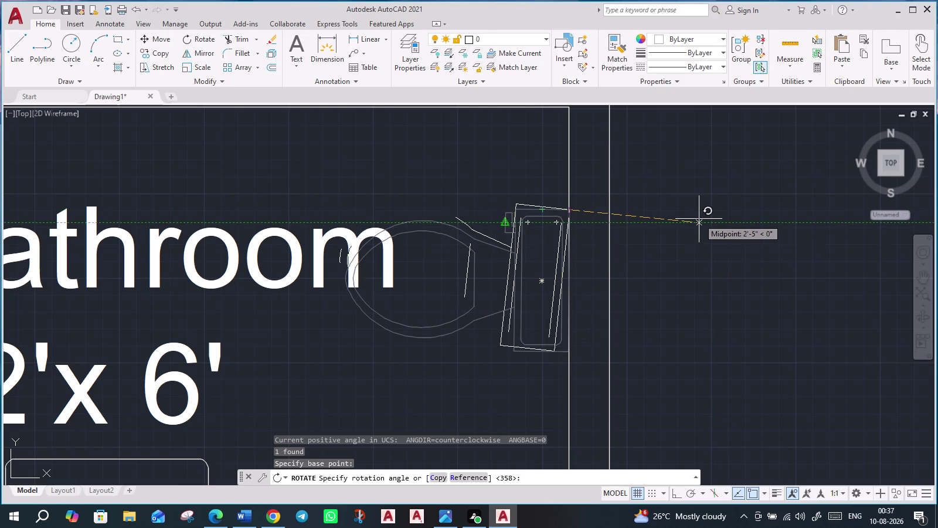
scroll(up, 3)
middle_drag(692, 223, 746, 94)
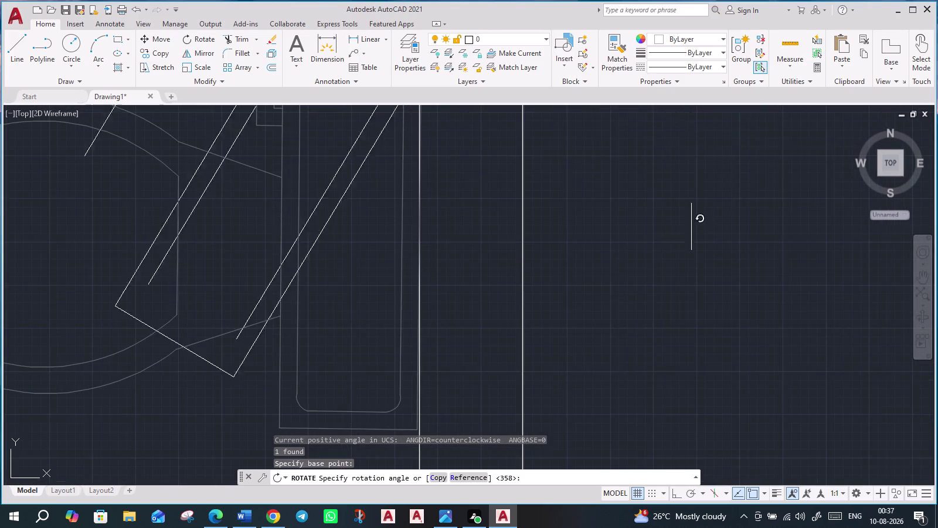
scroll(down, 3)
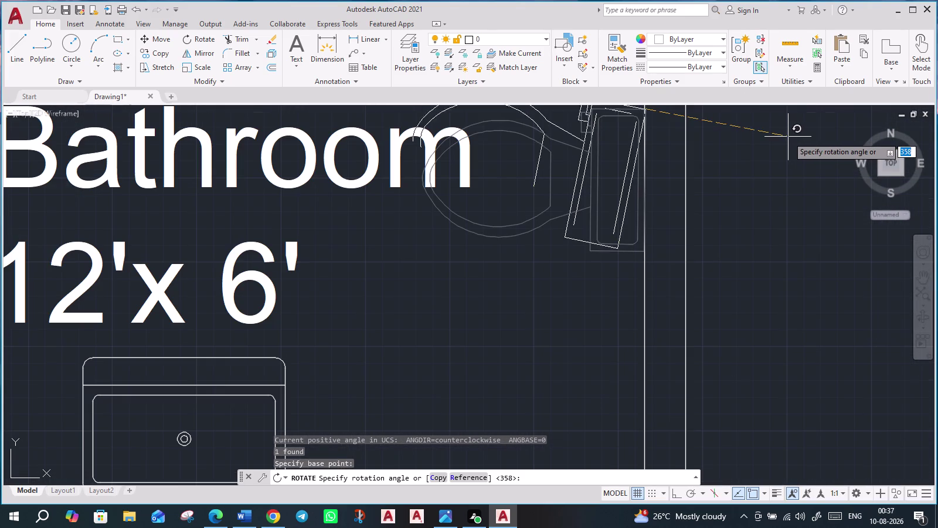
click(779, 107)
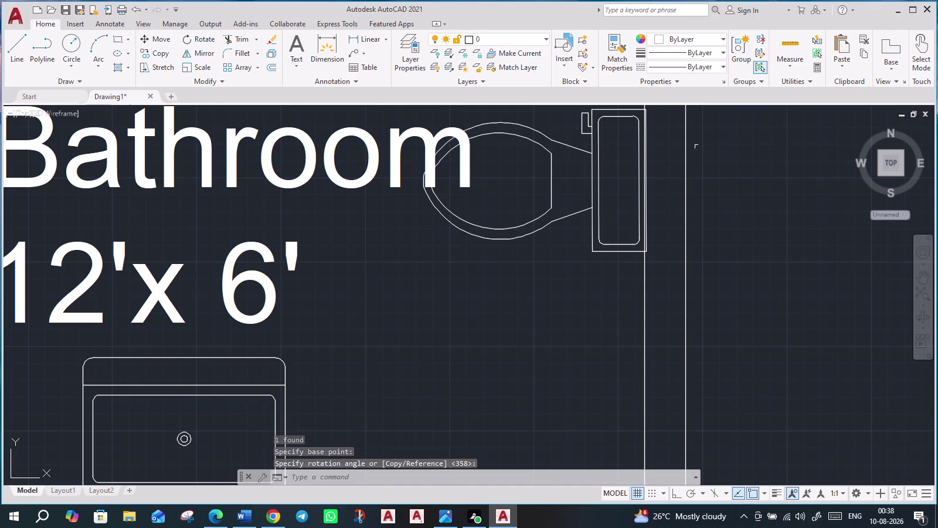
Select the toilet and grip-move it toward the wall line.
middle_drag(681, 137, 675, 223)
scroll(up, 3)
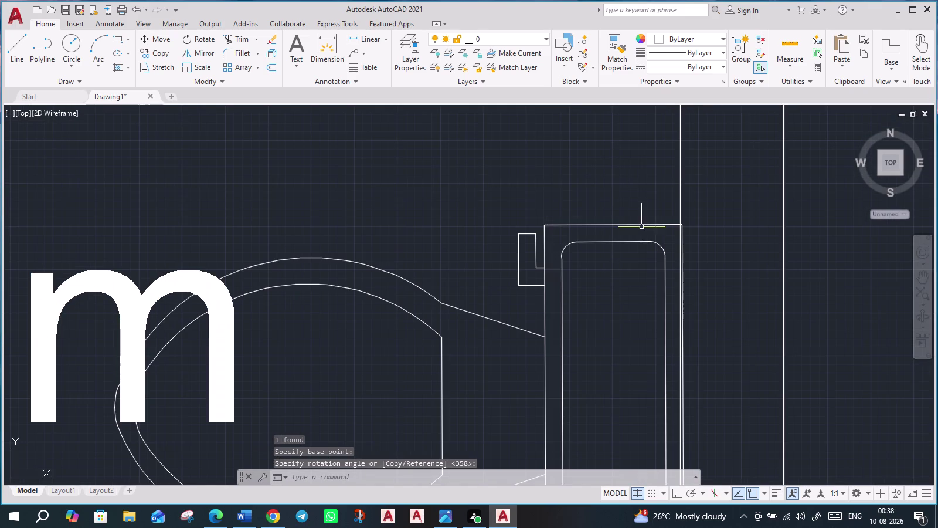
click(643, 223)
middle_drag(708, 321, 704, 291)
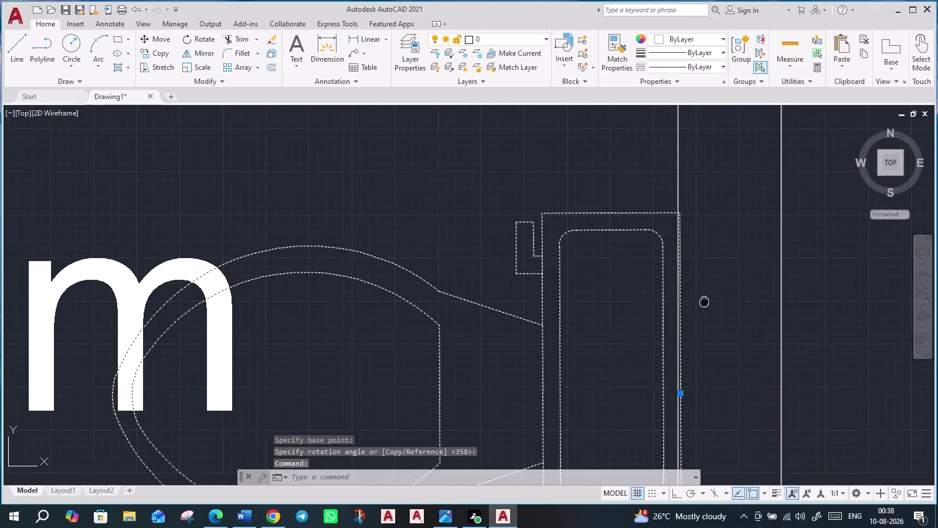
middle_drag(704, 290, 707, 143)
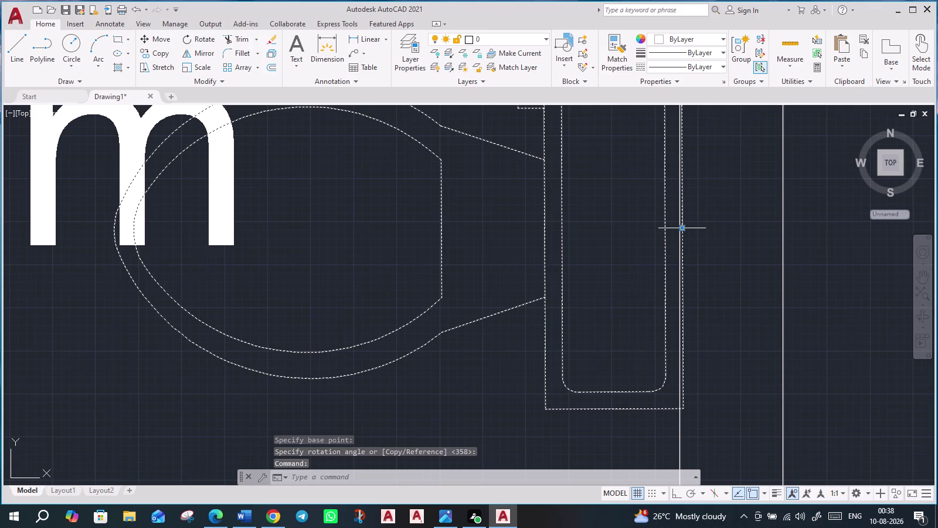
click(683, 227)
click(677, 228)
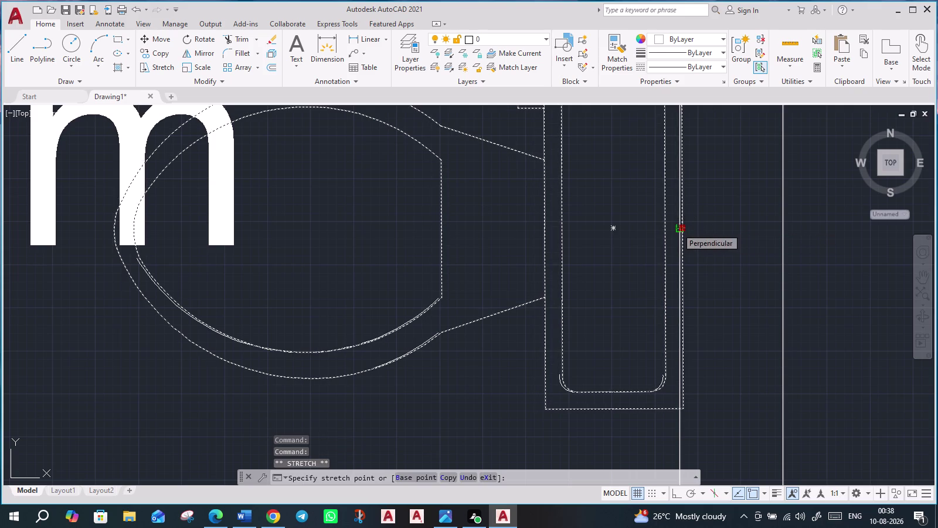
scroll(up, 3)
scroll(down, 3)
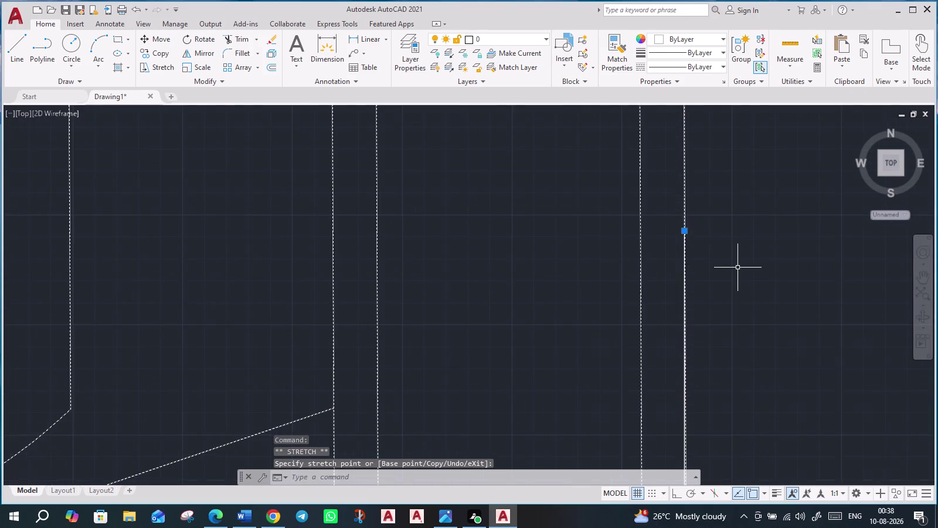
scroll(down, 3)
middle_drag(747, 434, 732, 284)
scroll(up, 3)
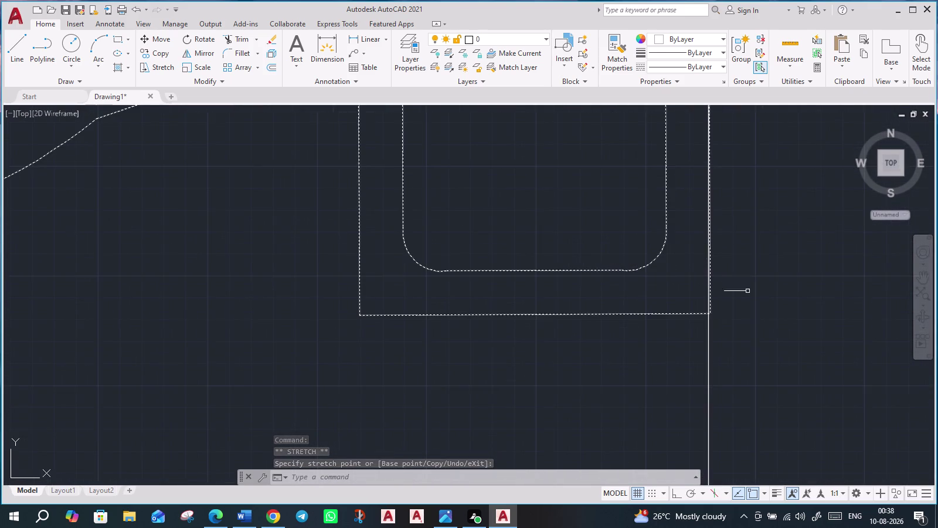
scroll(up, 3)
middle_drag(737, 265, 729, 473)
scroll(down, 3)
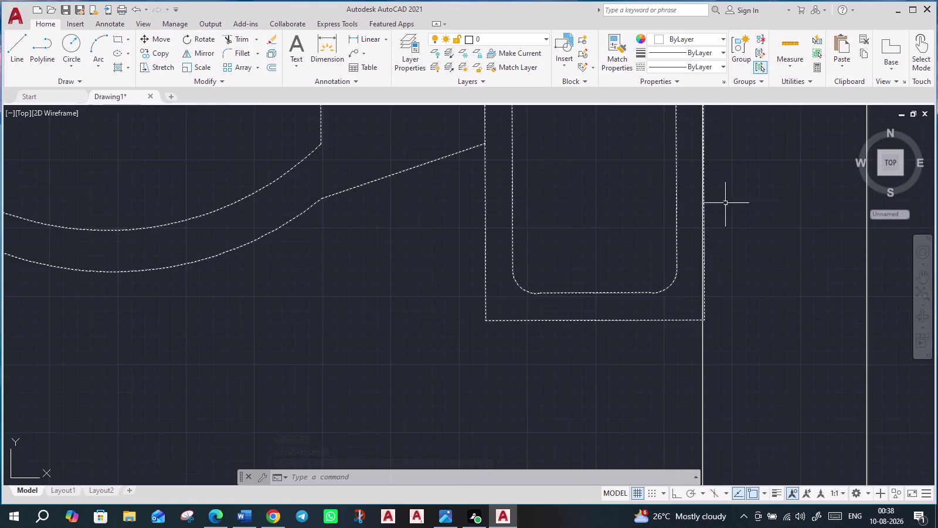
middle_drag(736, 170, 681, 405)
scroll(up, 3)
scroll(up, 3)
scroll(up, 3)
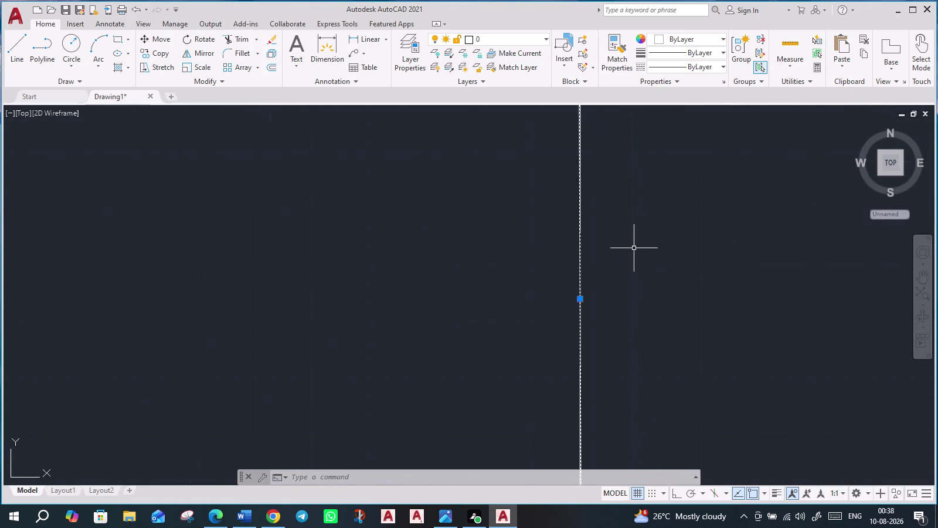
scroll(up, 3)
scroll(down, 3)
scroll(down, 3)
scroll(down, 3)
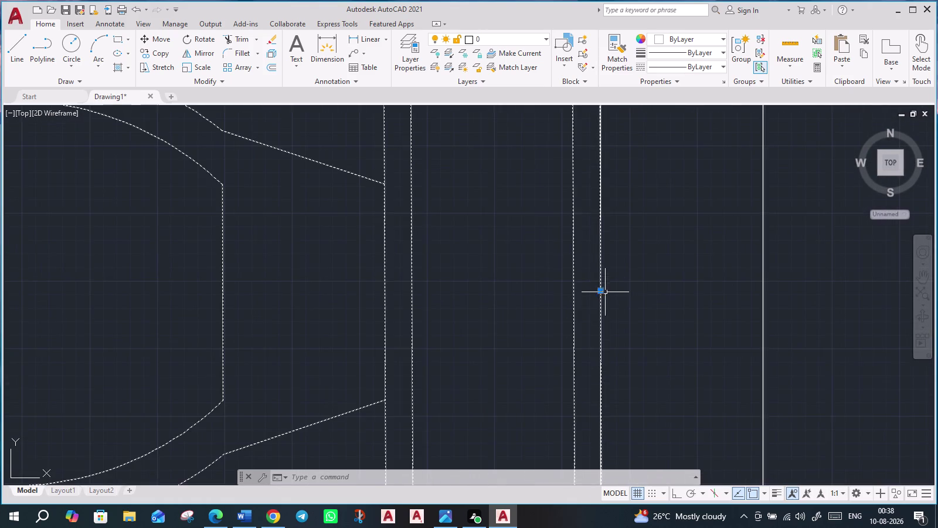
scroll(down, 3)
scroll(up, 3)
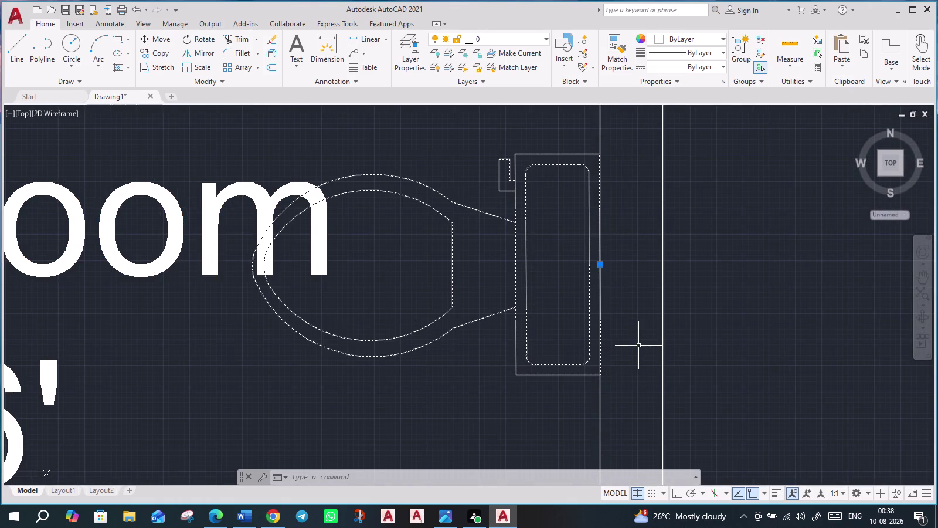
Fine-tune the toilet with further grip moves until its tank corner sits on the wall.
click(602, 265)
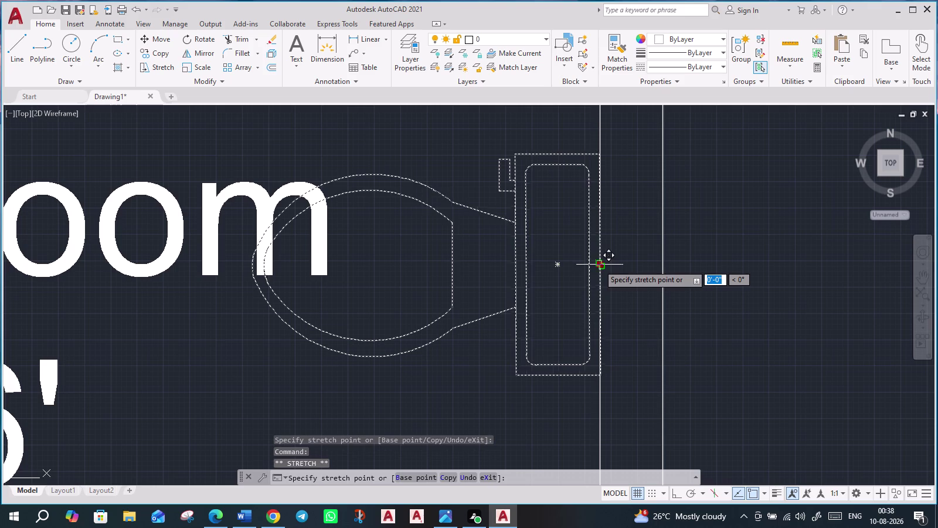
click(596, 263)
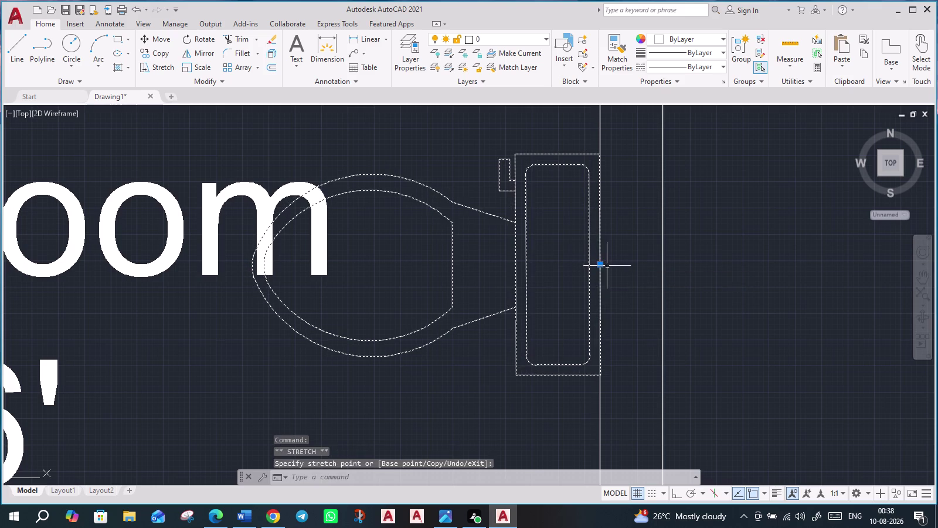
scroll(up, 3)
scroll(down, 3)
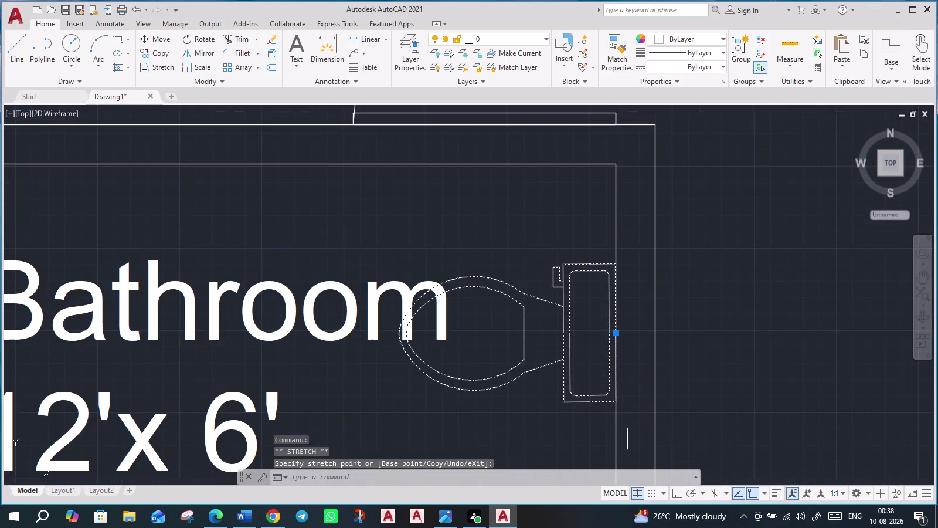
scroll(up, 3)
scroll(up, 3)
scroll(up, 3)
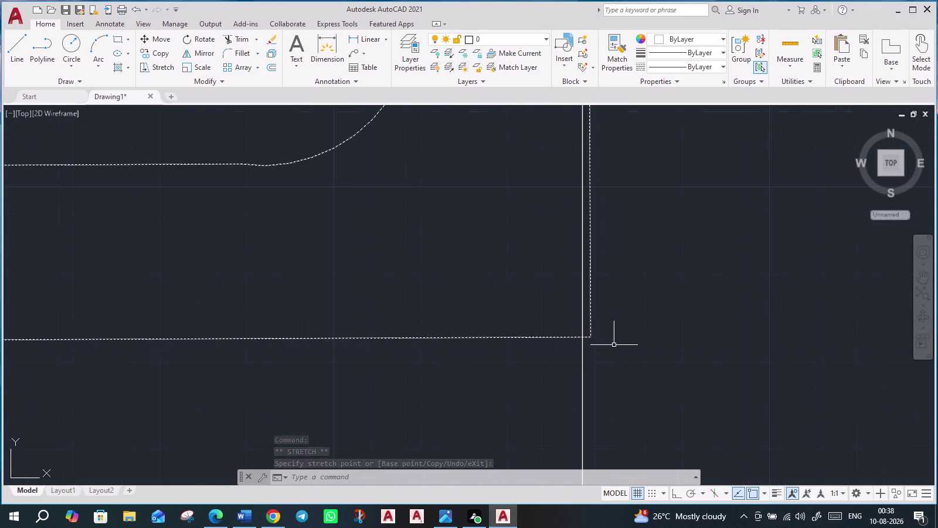
click(592, 332)
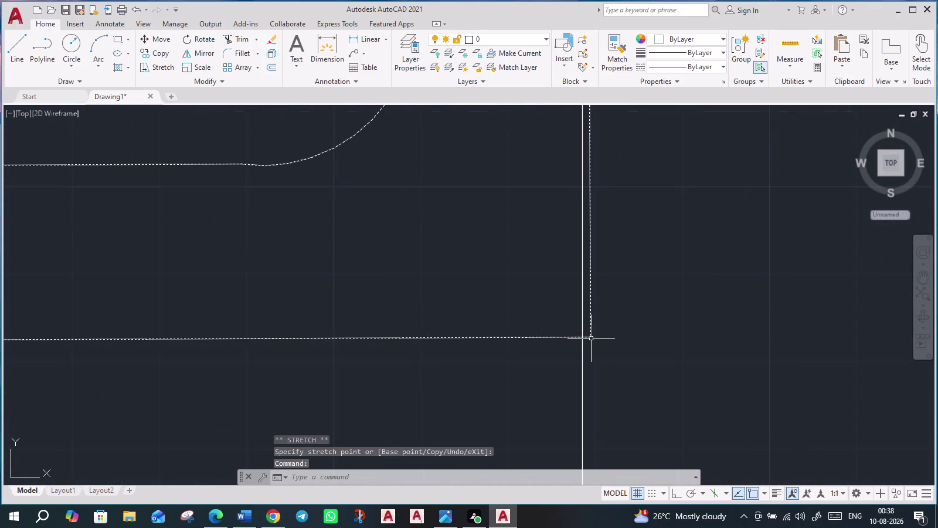
click(591, 339)
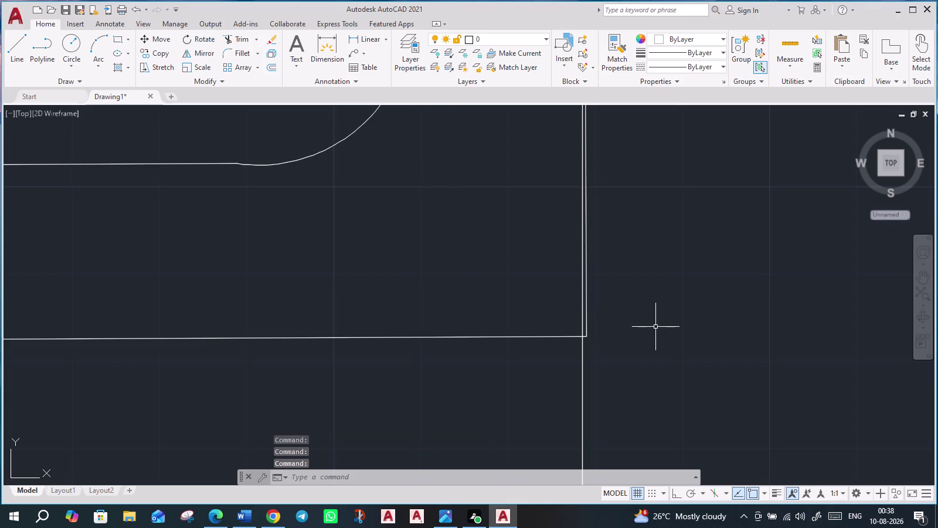
scroll(down, 3)
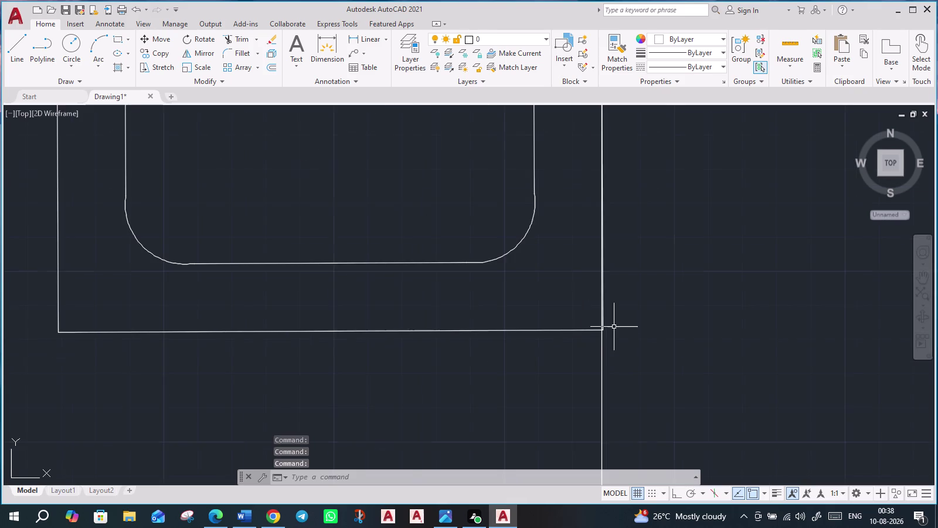
scroll(down, 3)
scroll(down, 3)
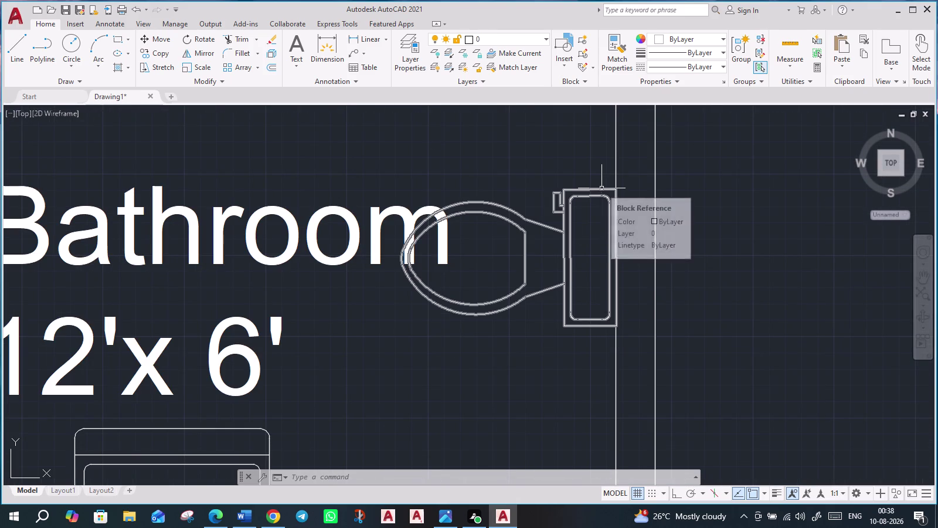
text(co)
key(Return)
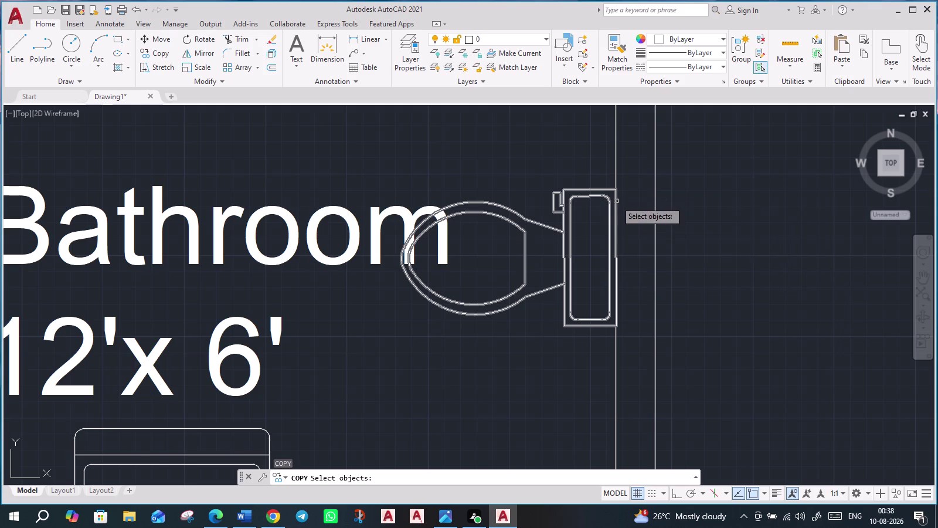
scroll(up, 3)
scroll(up, 3)
middle_drag(622, 413, 642, 142)
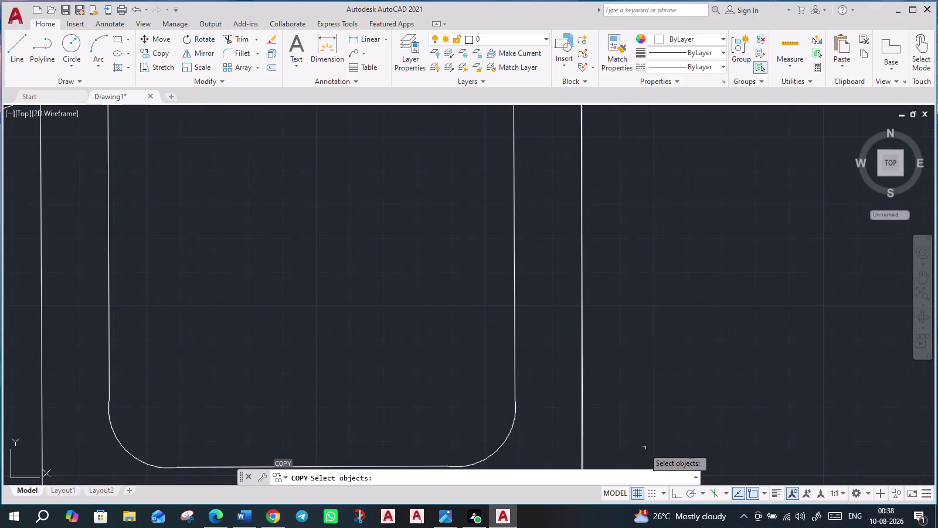
middle_drag(640, 439, 680, 192)
click(585, 285)
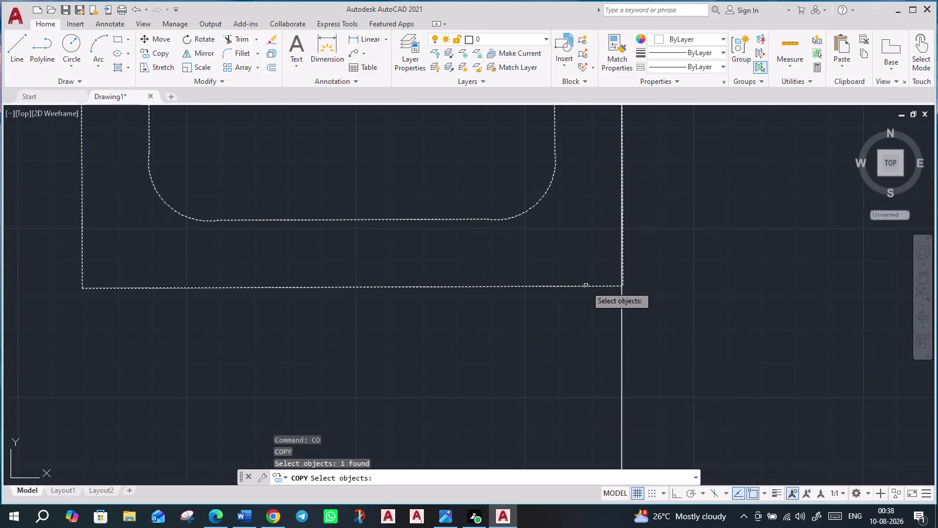
scroll(up, 3)
scroll(up, 3)
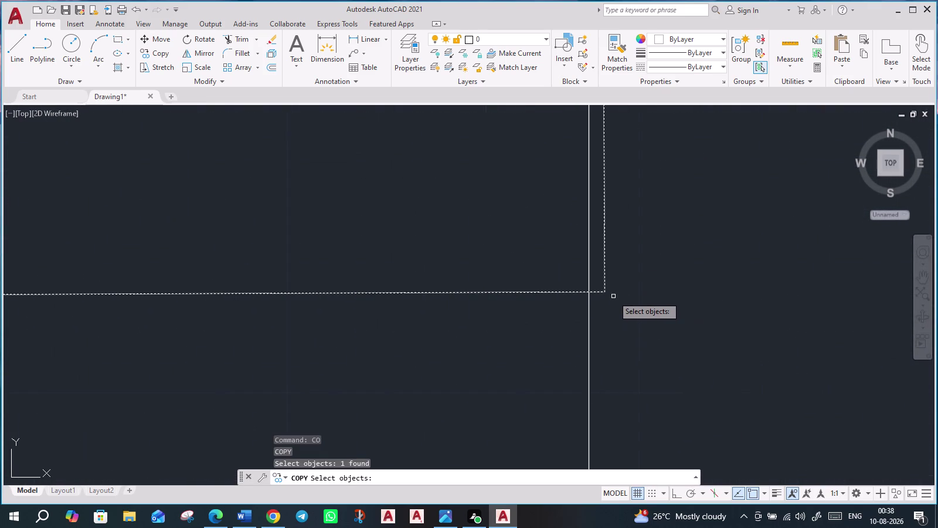
key(Return)
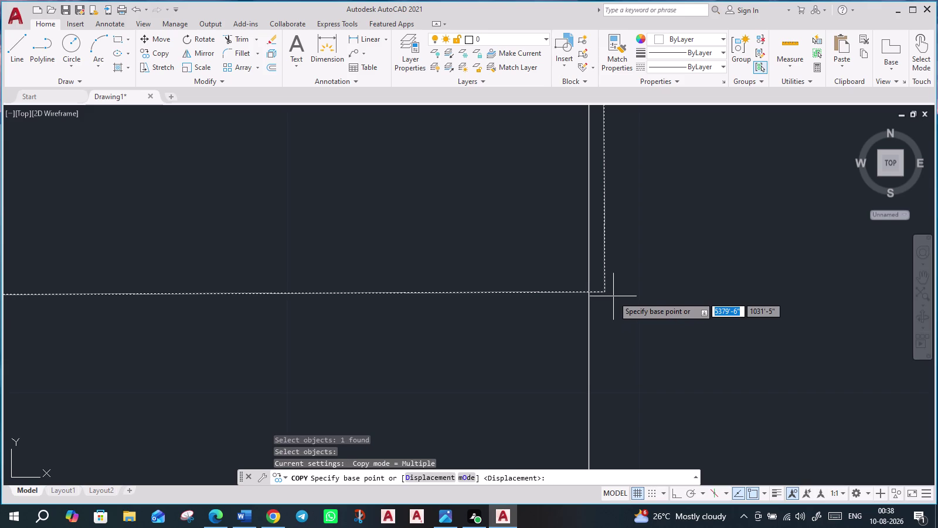
click(604, 293)
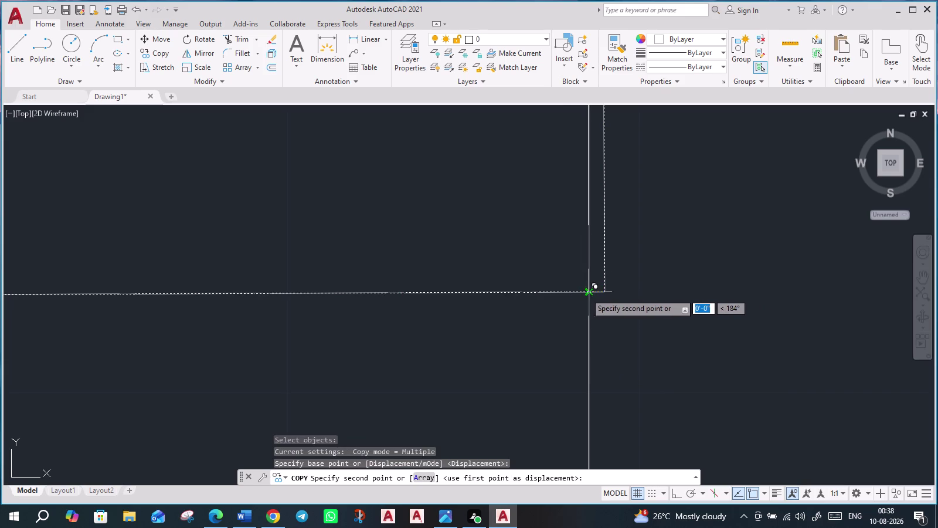
click(587, 293)
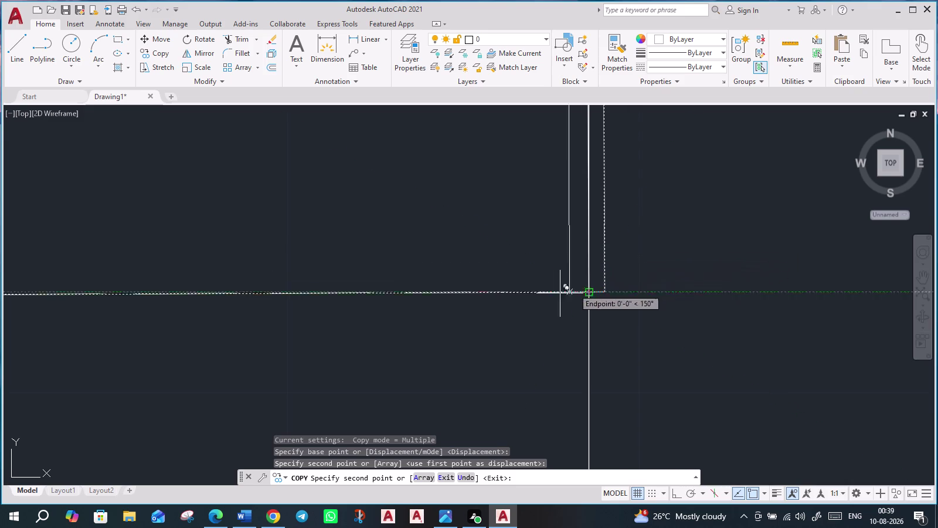
key(Escape)
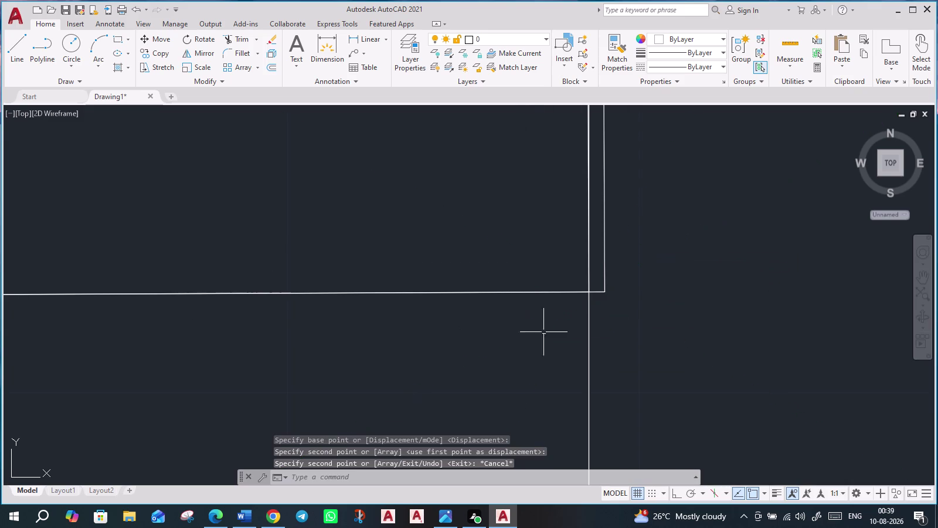
scroll(down, 3)
scroll(down, 3)
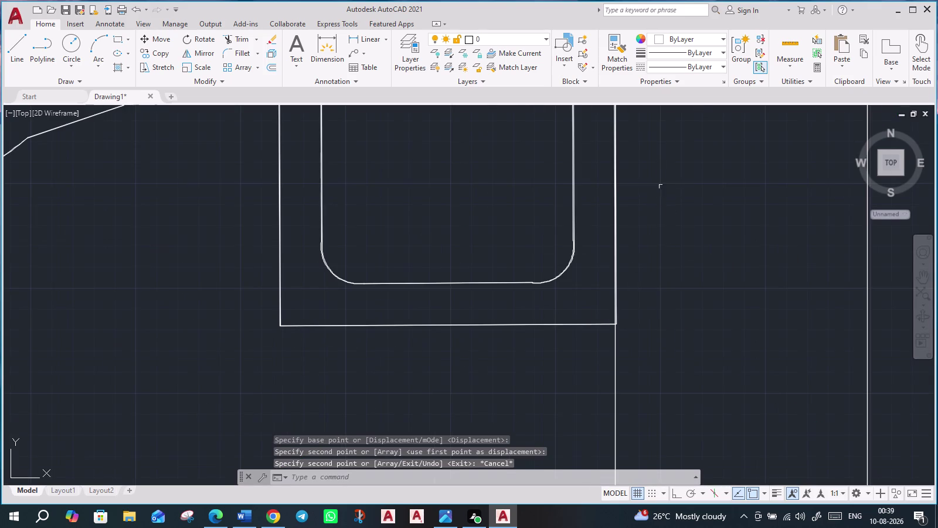
middle_drag(661, 204, 632, 376)
scroll(down, 3)
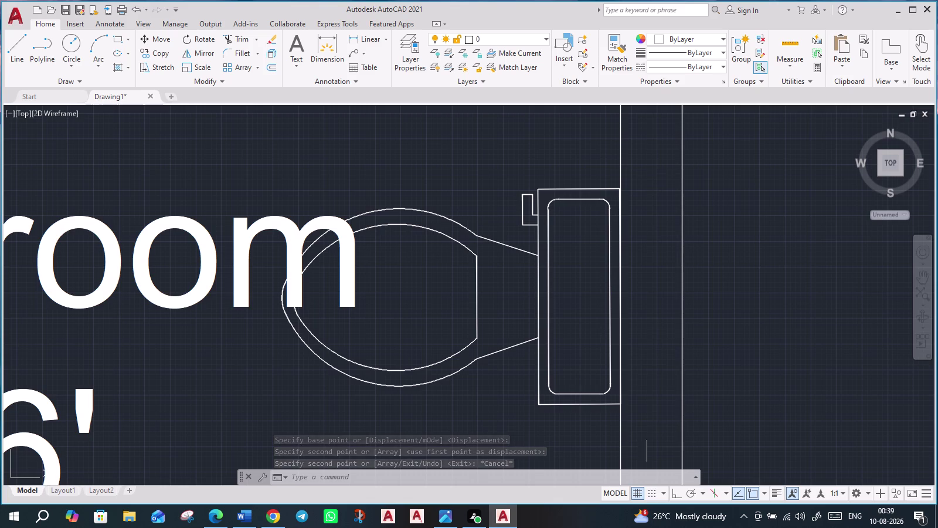
middle_drag(641, 431, 603, 246)
scroll(up, 3)
click(572, 171)
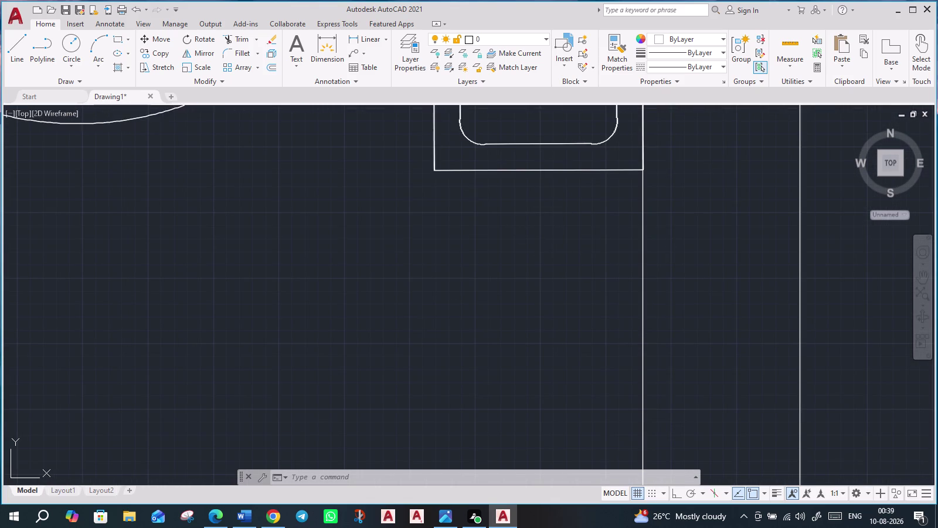
scroll(up, 3)
scroll(up, 3)
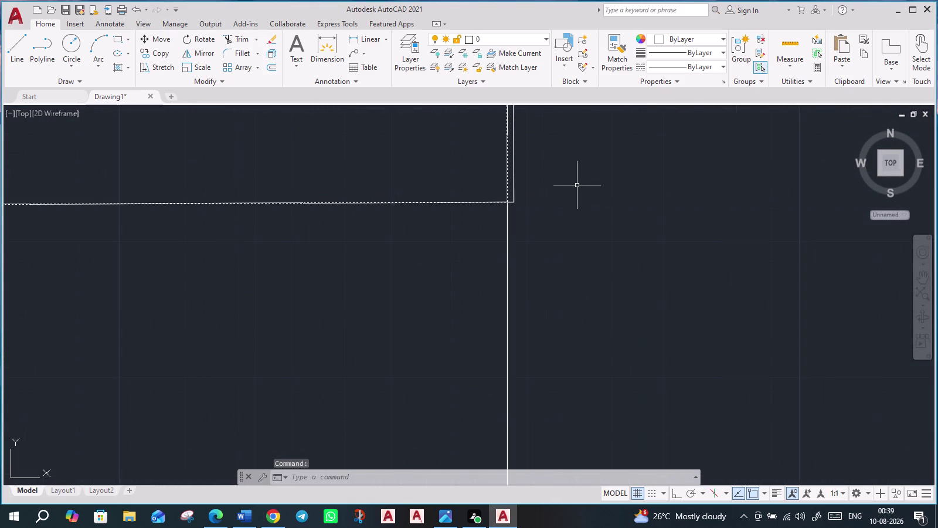
Move the fixture from its corner base point to the wall corner.
key(m)
key(Return)
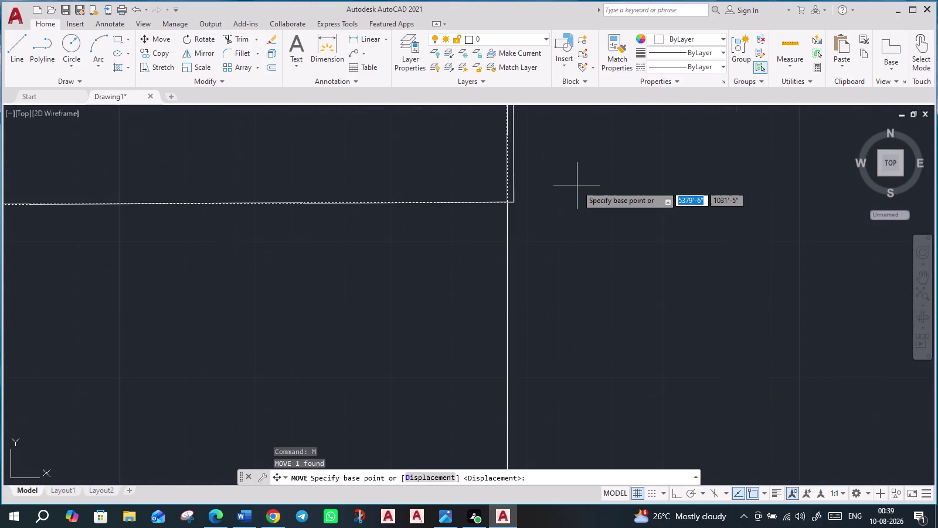
click(517, 200)
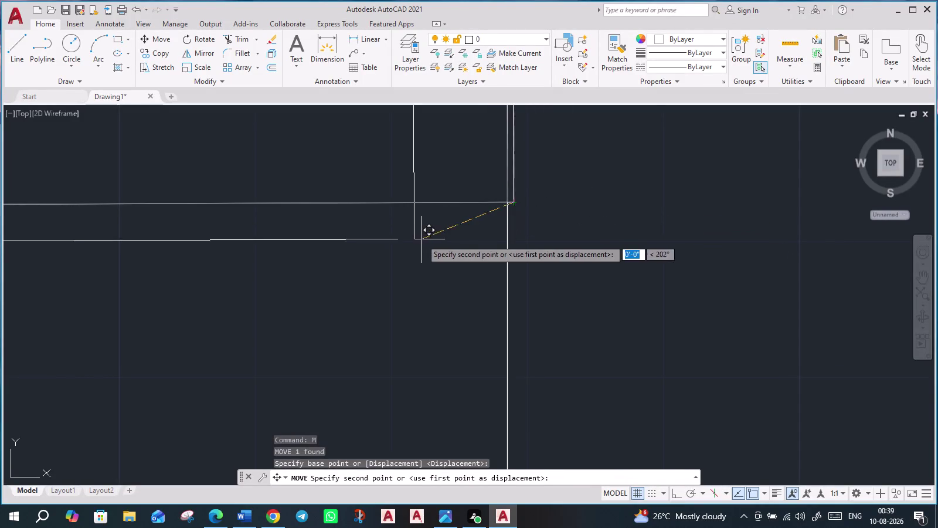
scroll(up, 3)
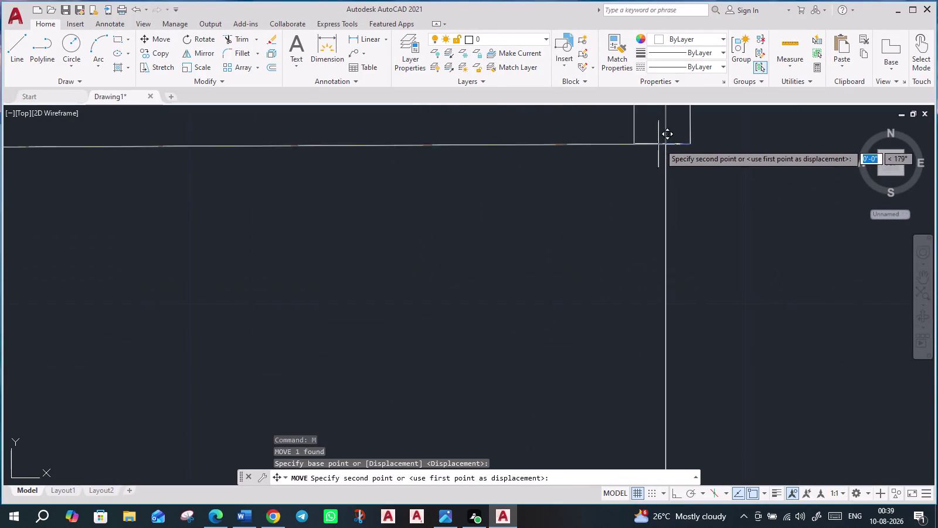
click(664, 143)
scroll(down, 3)
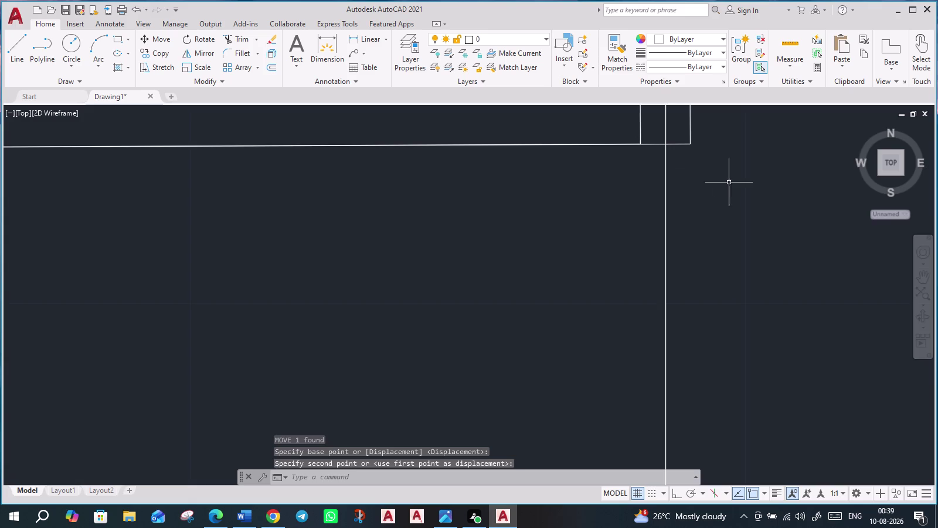
scroll(down, 3)
scroll(down, 3)
middle_drag(757, 236, 648, 412)
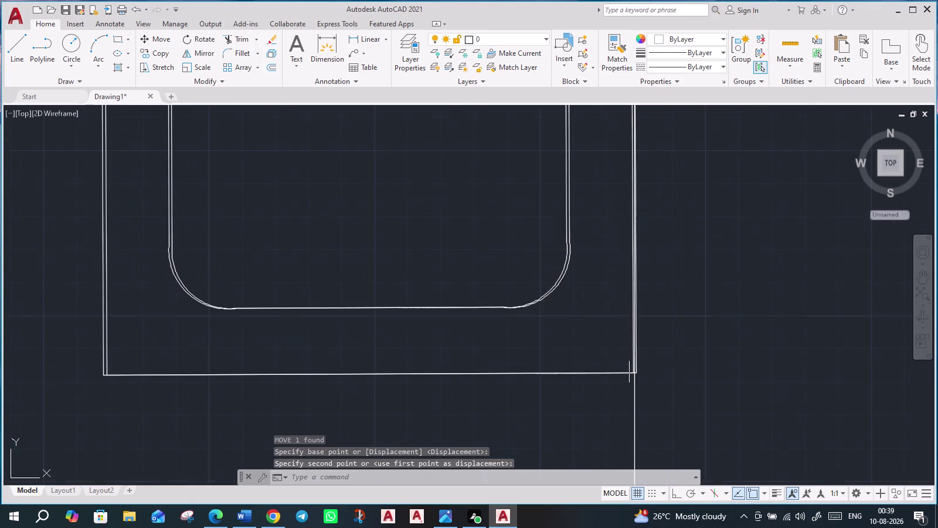
scroll(down, 3)
scroll(up, 3)
scroll(up, 3)
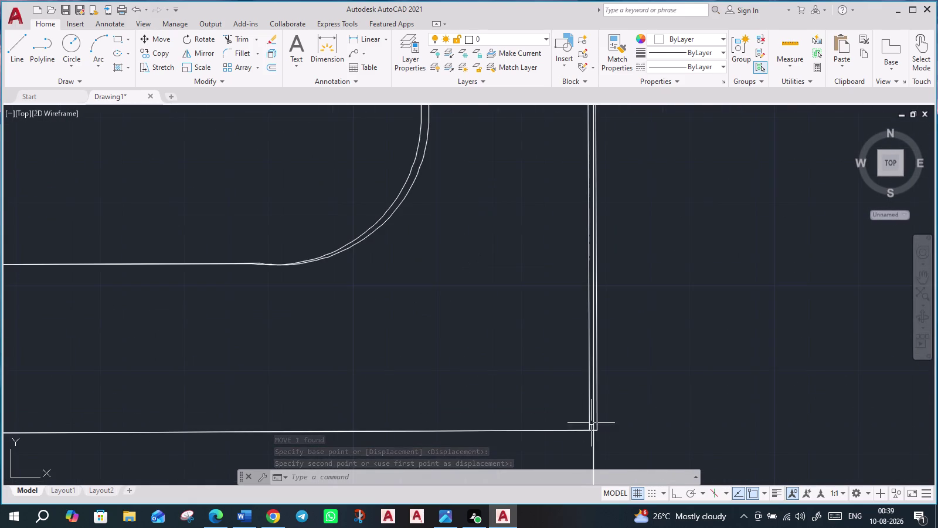
Undo the fixture move and the earlier copy with Ctrl+Z.
key(ctrl+z)
key(ctrl+z)
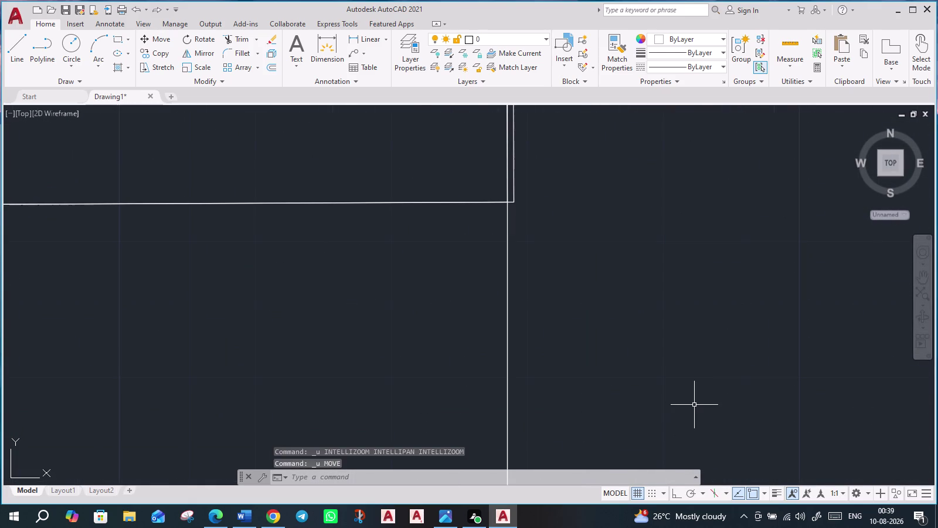
scroll(down, 3)
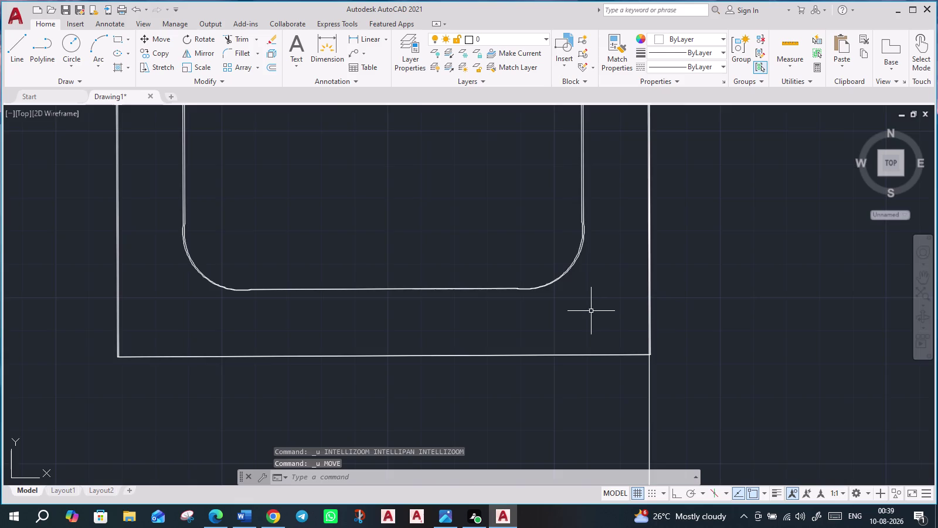
scroll(down, 3)
scroll(down, 3)
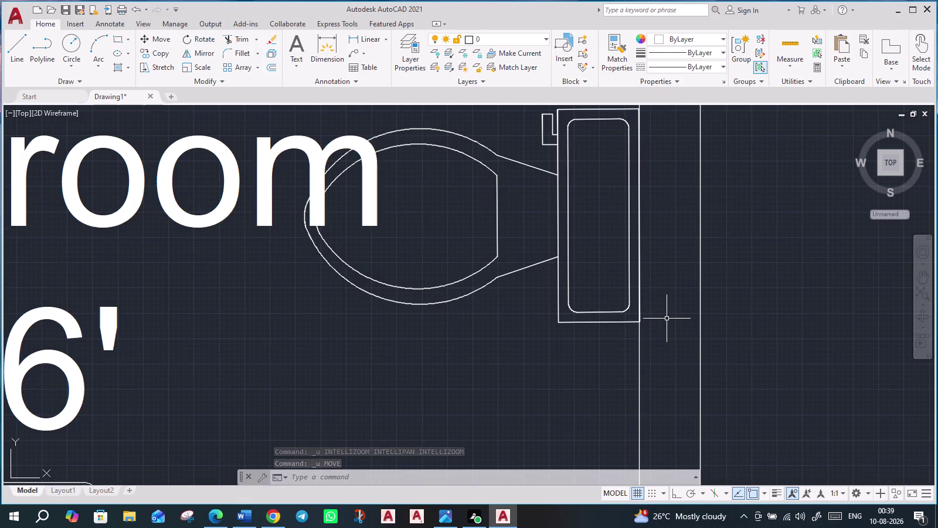
key(ctrl+z)
key(ctrl+z)
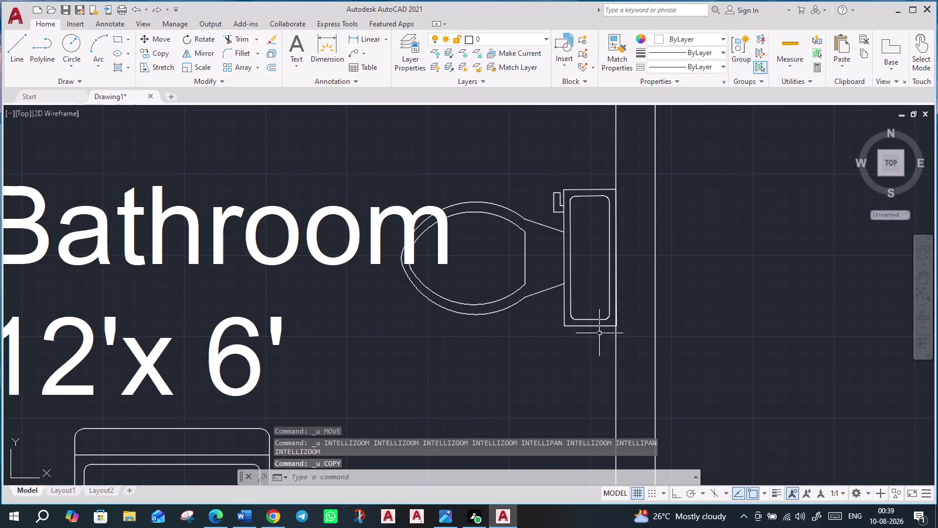
scroll(up, 3)
scroll(up, 3)
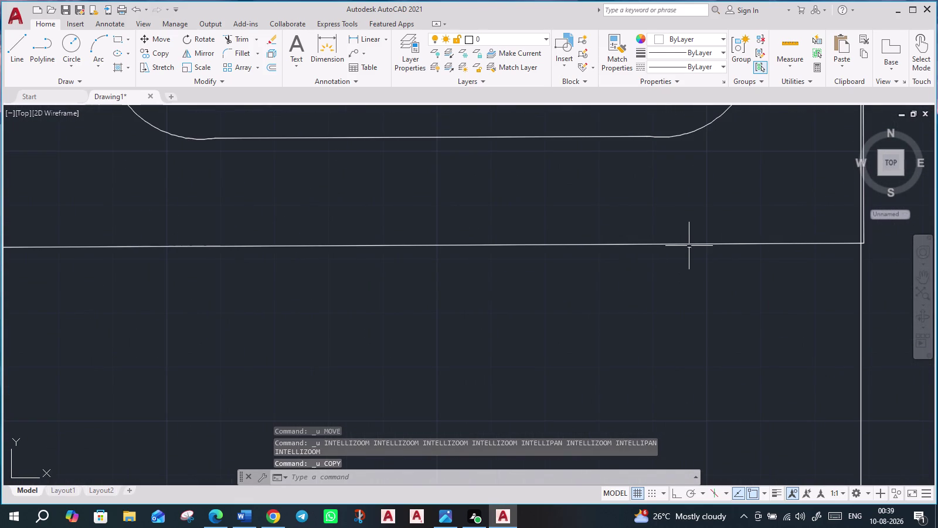
Reselect the toilet and move it from its corner onto the wall.
click(685, 245)
middle_drag(750, 293, 519, 323)
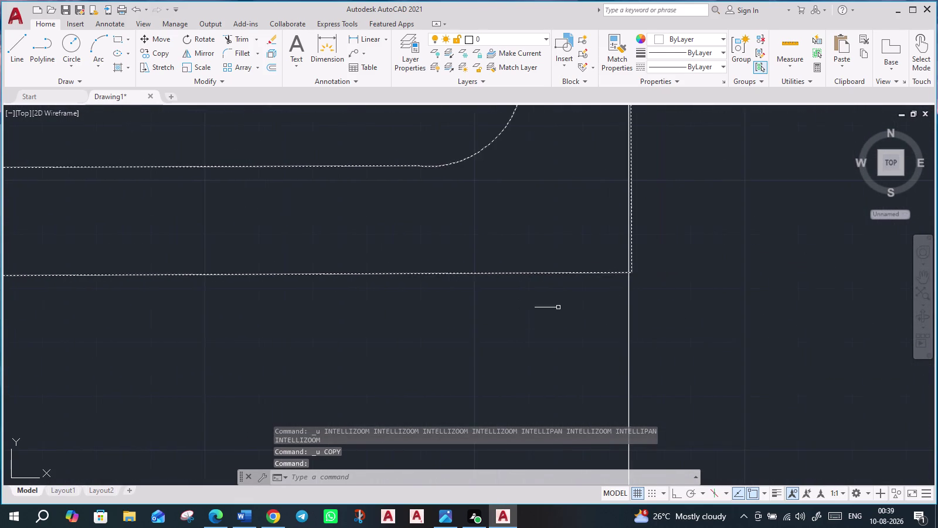
scroll(up, 3)
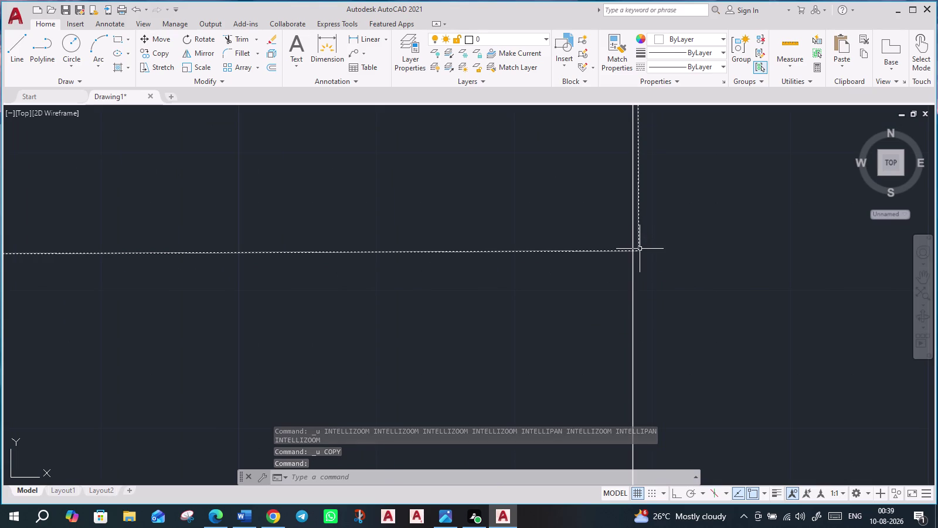
key(m)
key(Return)
click(640, 248)
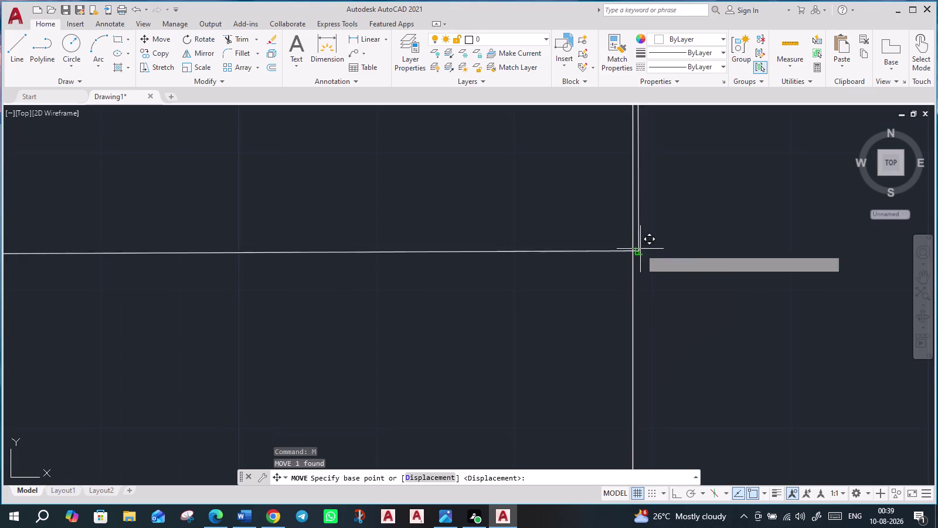
click(633, 252)
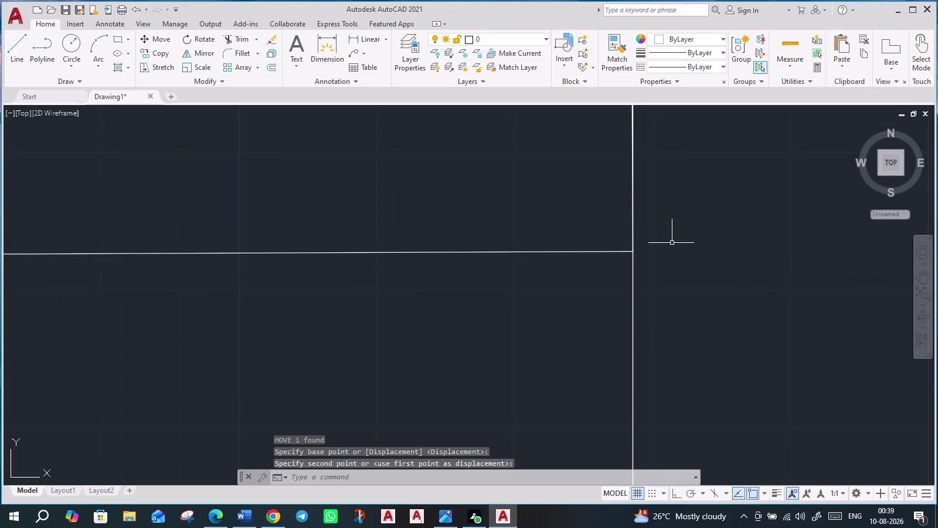
scroll(down, 3)
middle_drag(699, 174, 722, 471)
scroll(down, 3)
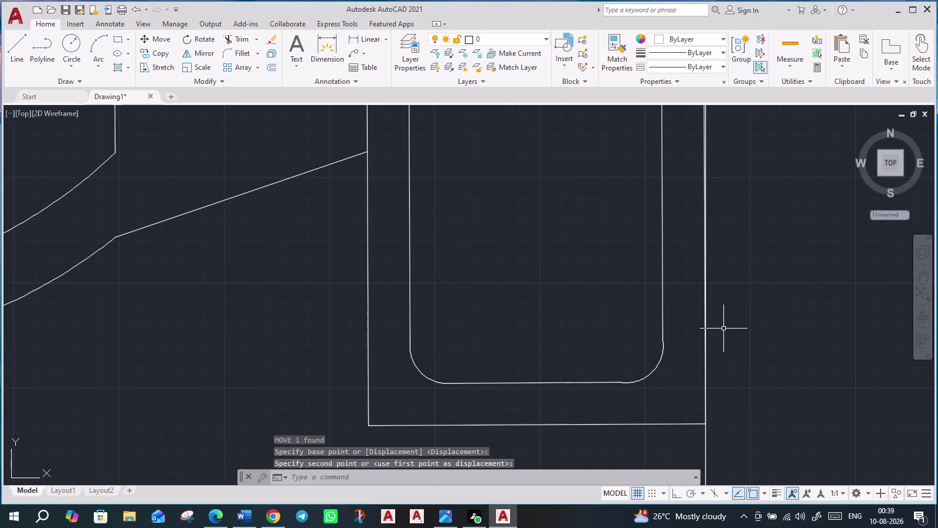
middle_drag(744, 186, 747, 441)
middle_drag(755, 199, 749, 464)
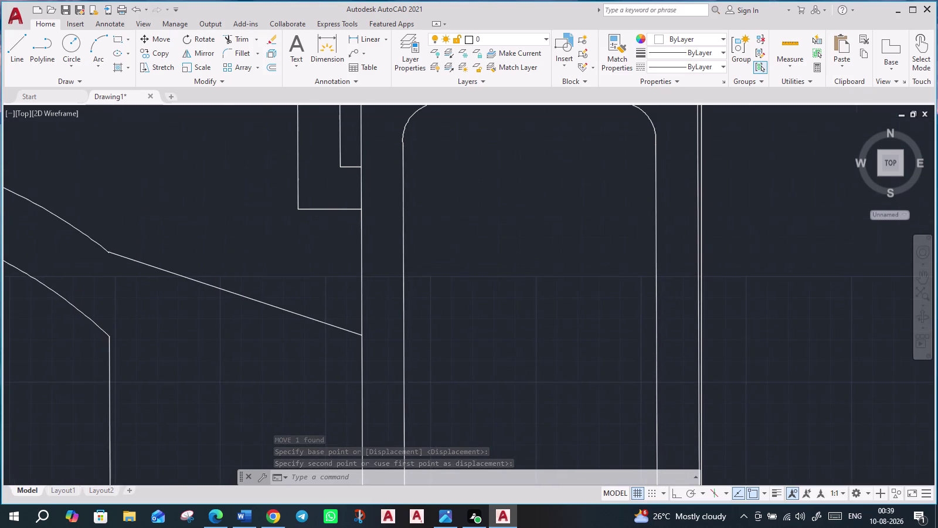
middle_drag(752, 265, 753, 463)
scroll(down, 3)
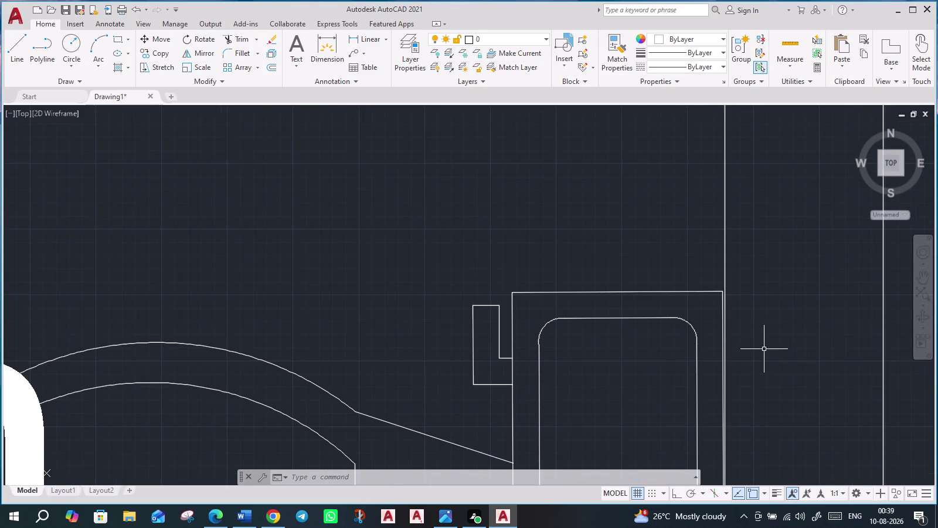
scroll(up, 3)
scroll(up, 3)
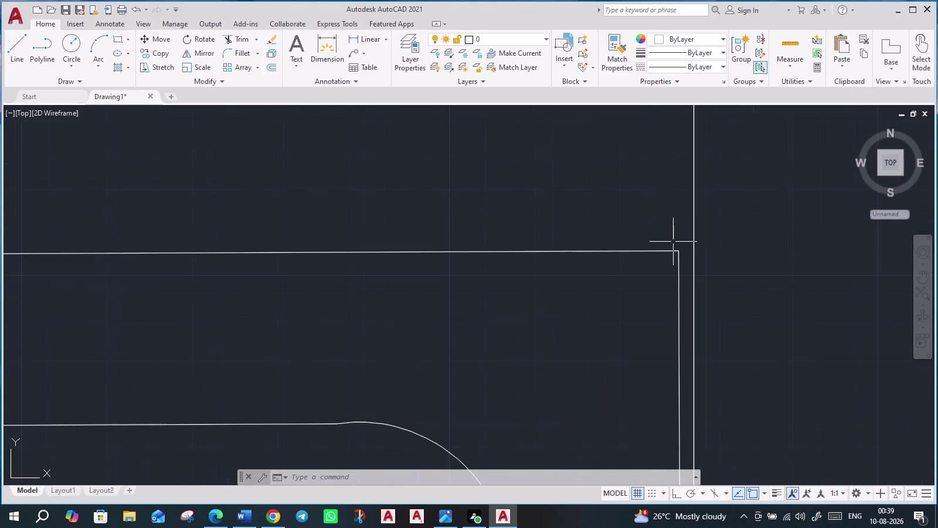
Select the toilet again and bring the whole fixture into view.
click(674, 250)
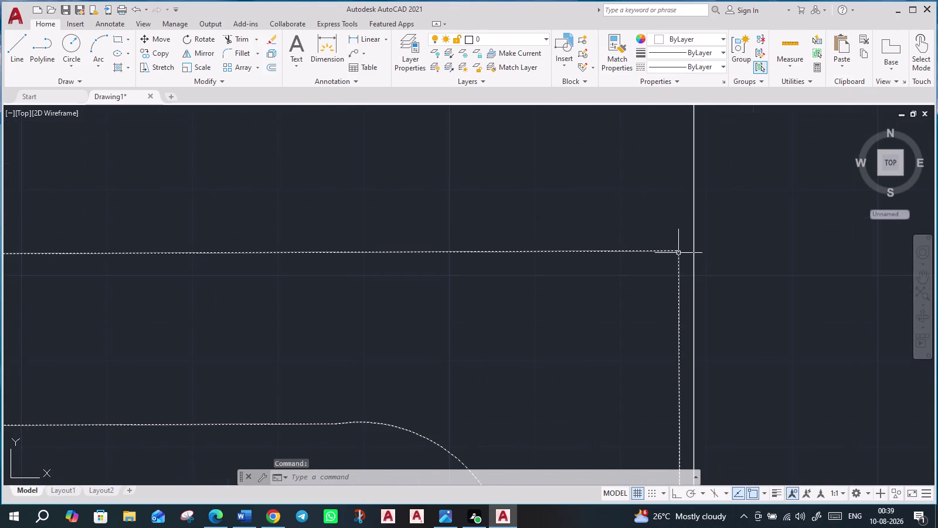
scroll(down, 3)
scroll(down, 3)
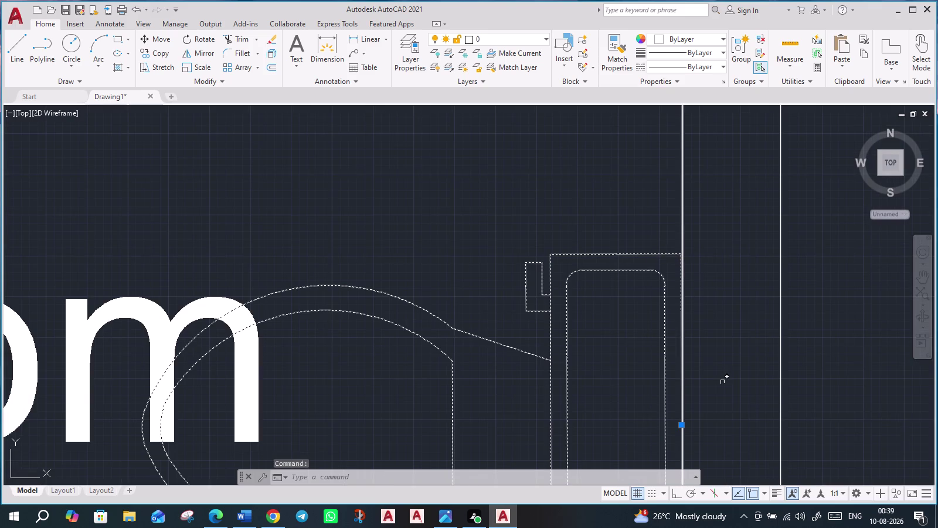
middle_drag(711, 362, 631, 96)
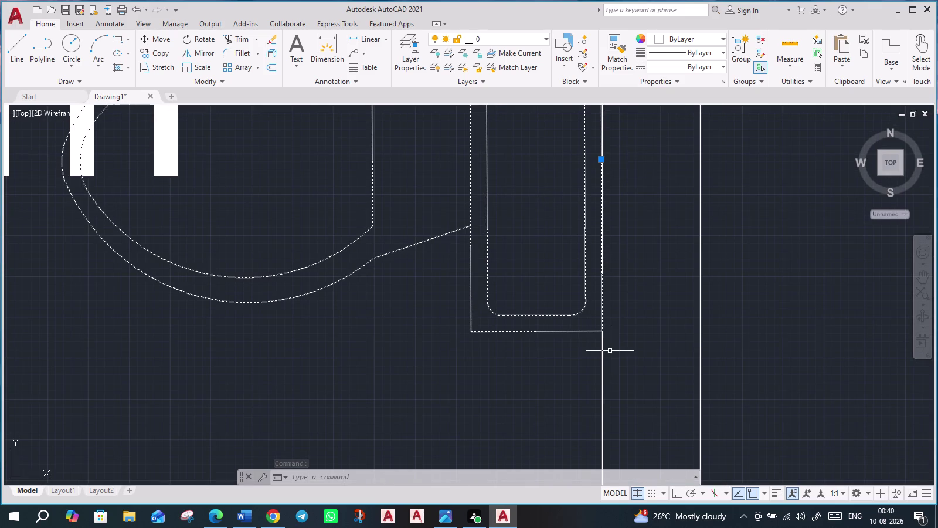
Start ROTATE on the toilet and pick its lower corner as the base point.
text(ro)
key(Return)
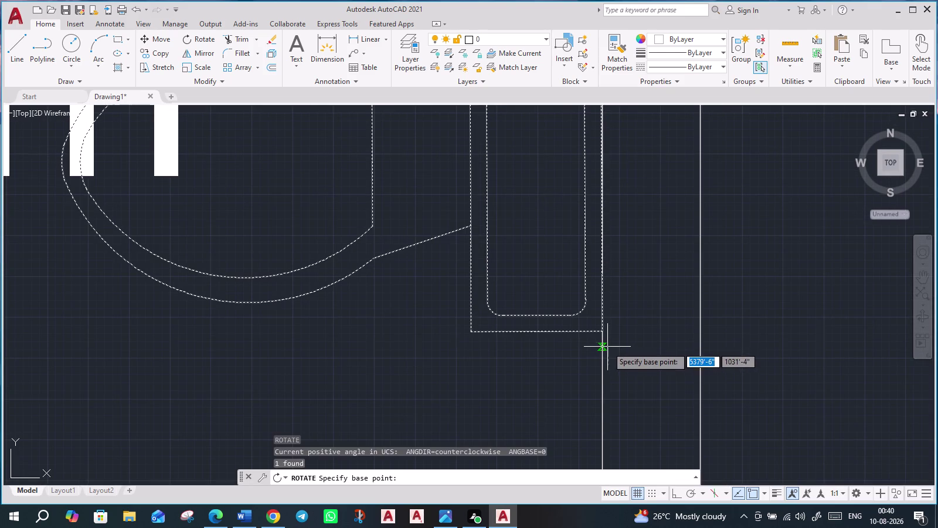
scroll(up, 3)
scroll(up, 3)
scroll(up, 3)
middle_drag(626, 184, 626, 187)
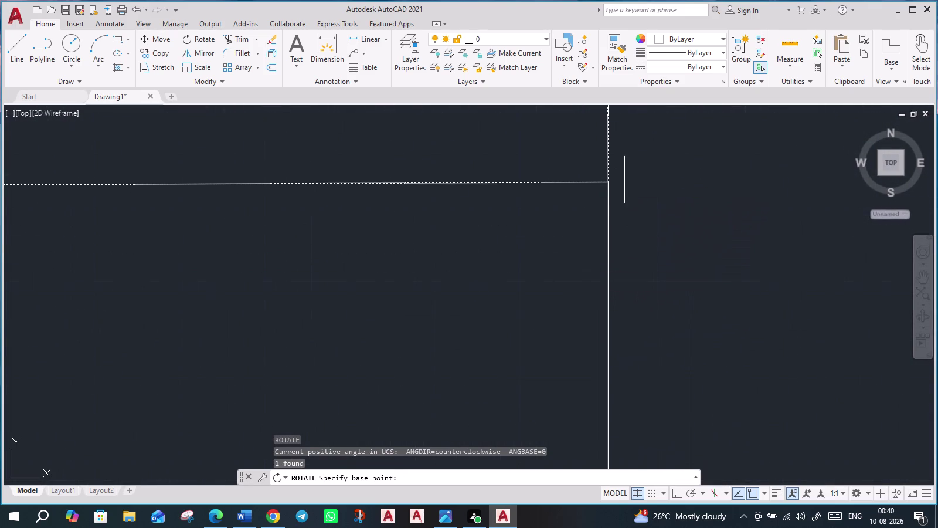
middle_drag(627, 187, 598, 368)
scroll(up, 3)
scroll(up, 3)
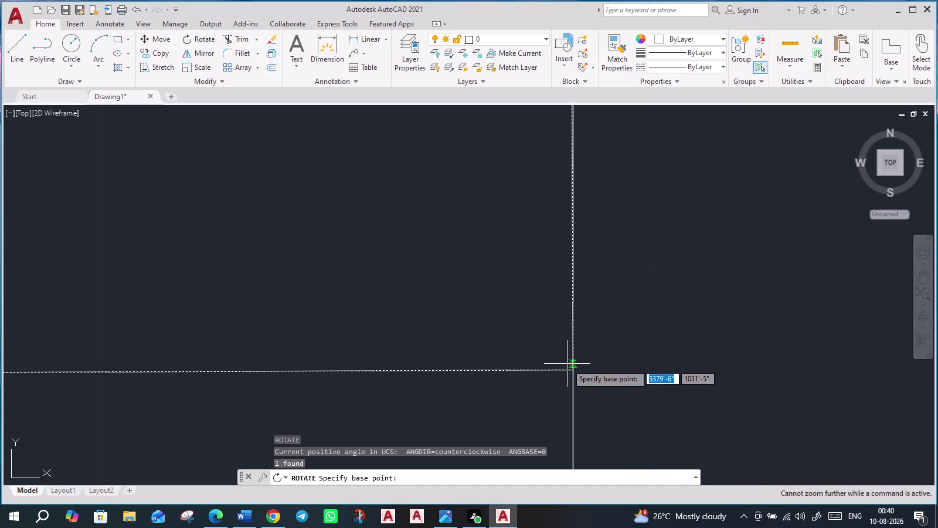
click(572, 368)
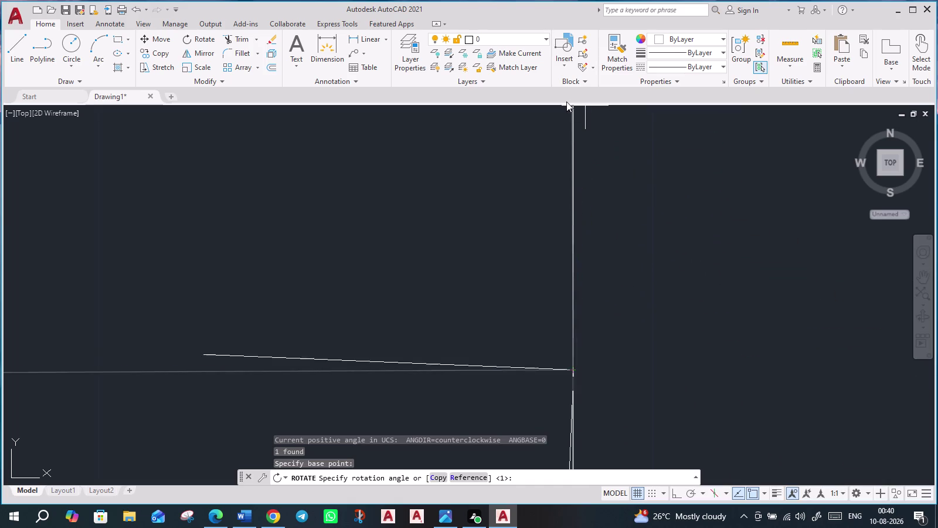
Pick the rotation point to turn the toilet toward the right wall.
scroll(down, 3)
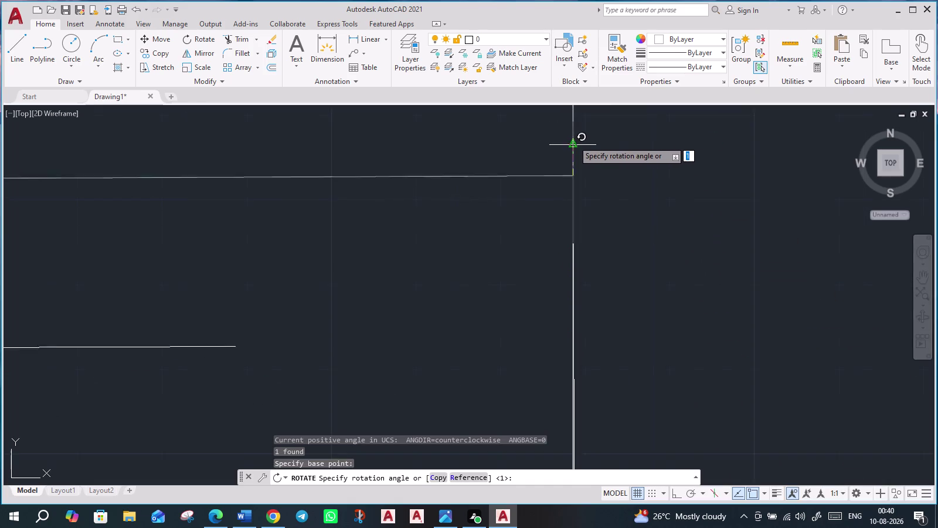
scroll(down, 3)
middle_drag(573, 142, 581, 305)
scroll(down, 3)
scroll(down, 3)
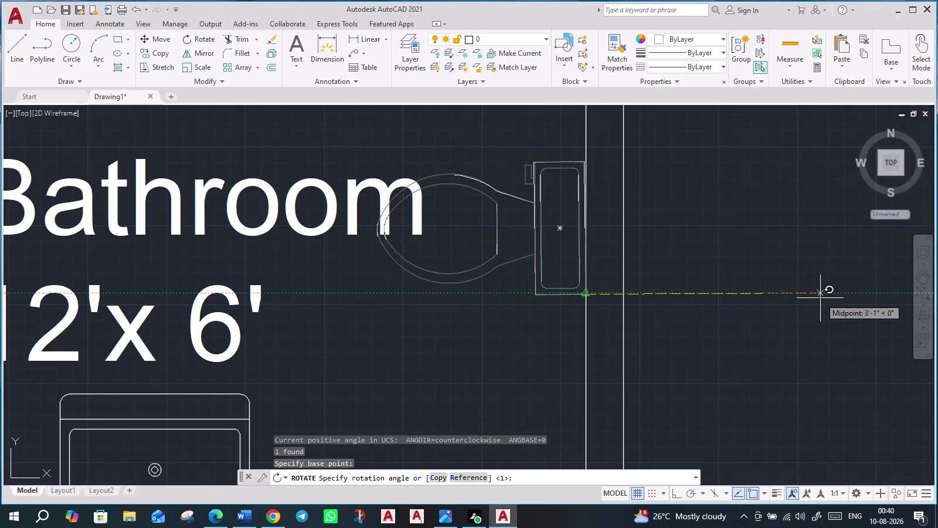
scroll(up, 3)
middle_drag(822, 298, 851, 434)
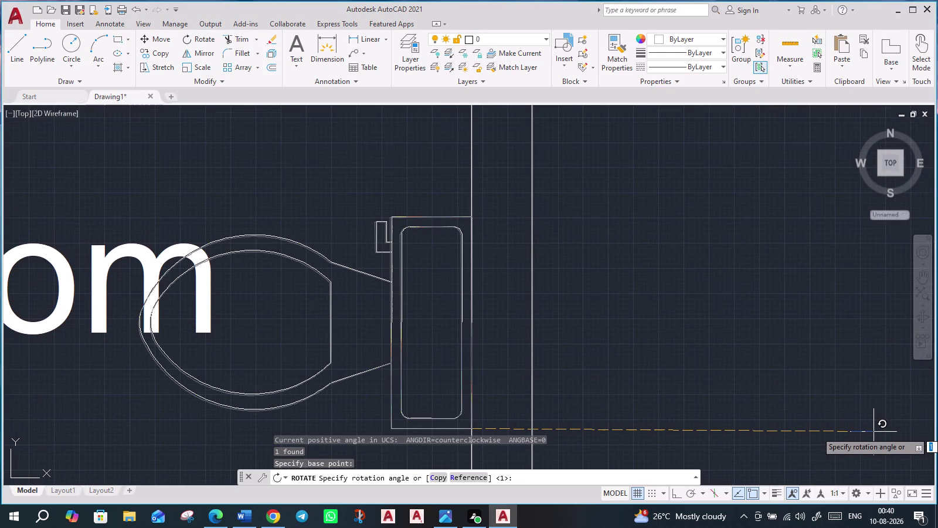
click(874, 432)
scroll(up, 3)
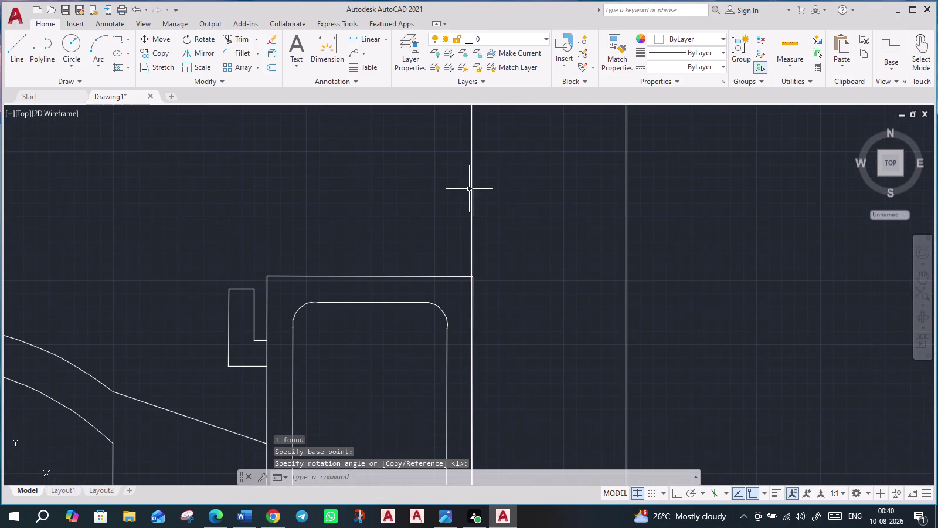
scroll(down, 3)
scroll(down, 3)
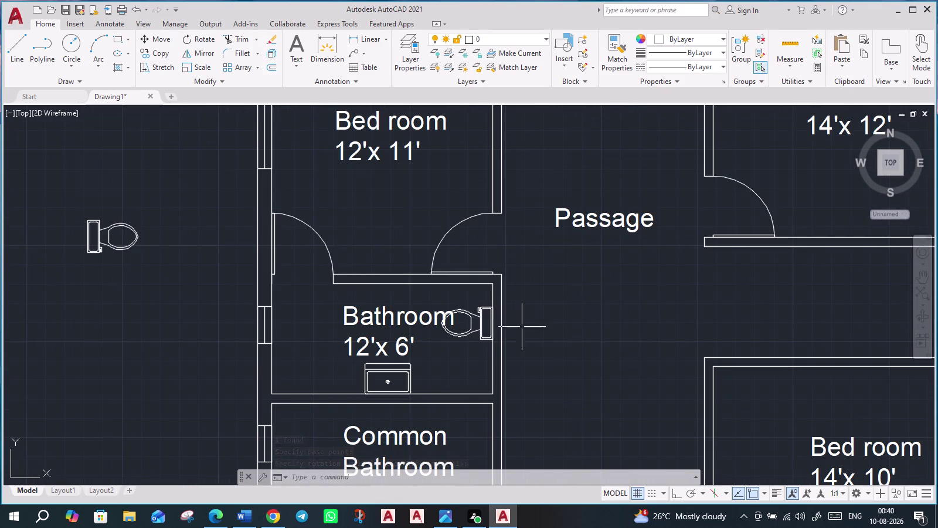
Grip-move the toilet in the 12'x6' bathroom slightly downward.
click(480, 318)
click(491, 325)
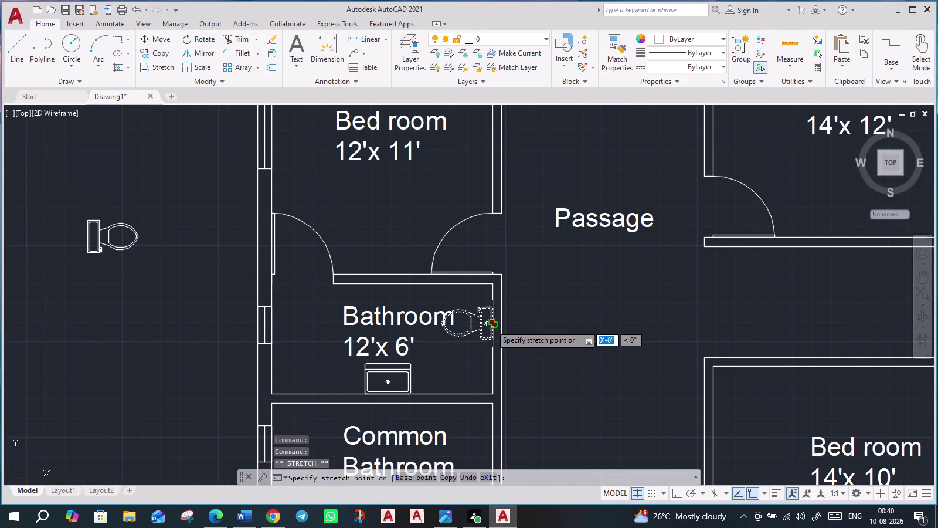
click(491, 338)
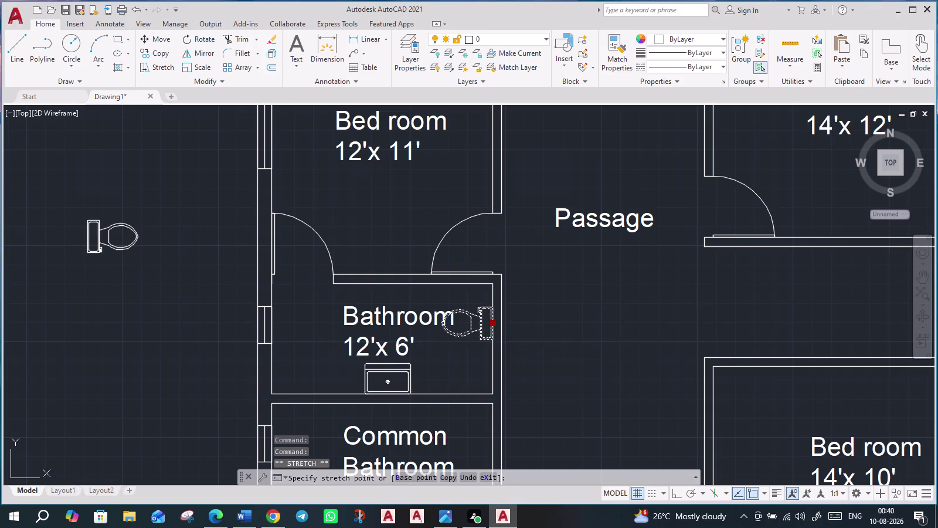
scroll(up, 3)
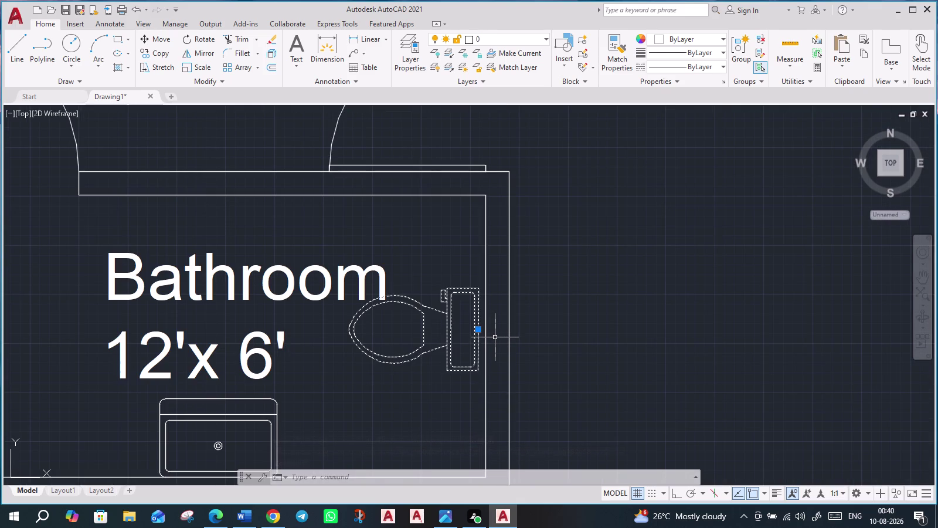
Rotate the toilet about its pivot point with Ortho turned on.
text(ro)
key(Return)
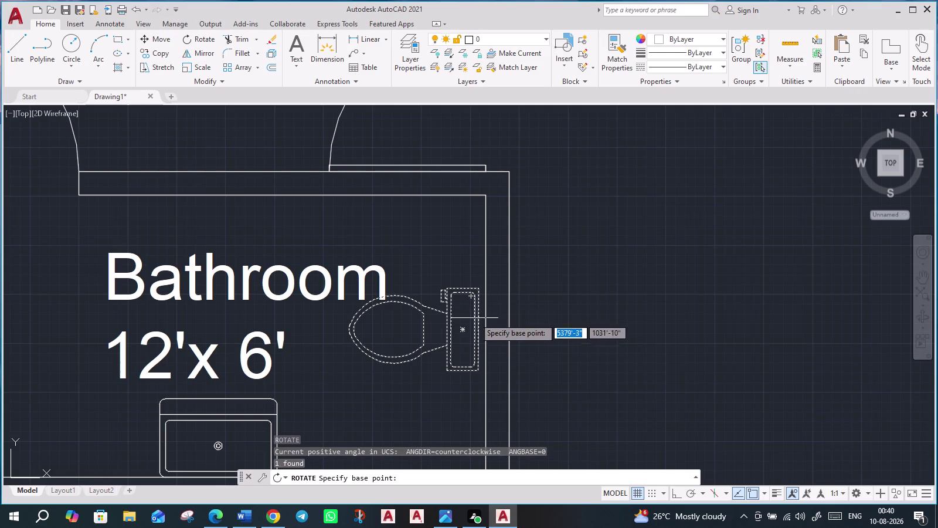
click(476, 332)
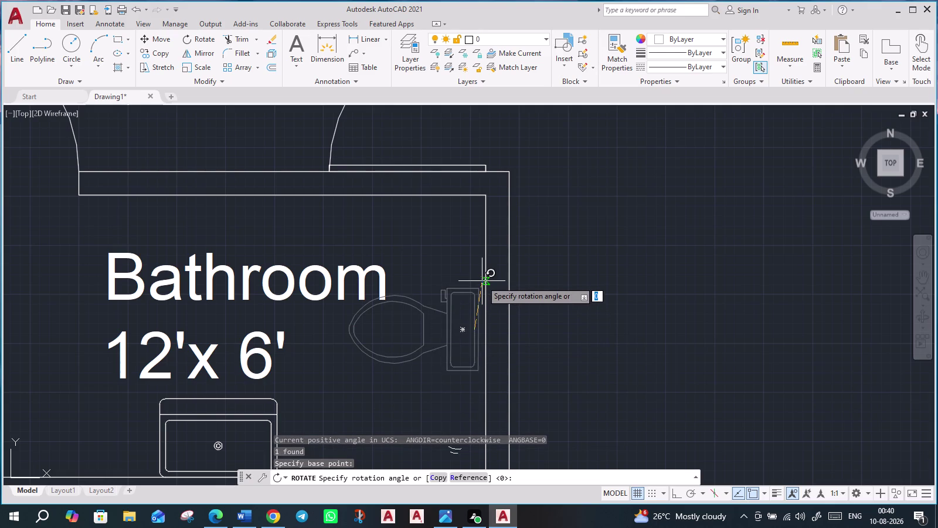
key(F8)
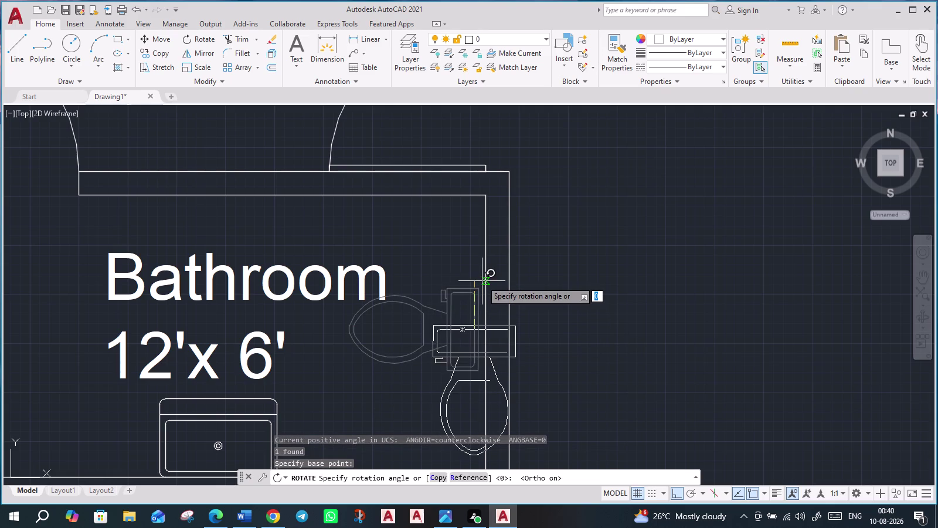
click(605, 453)
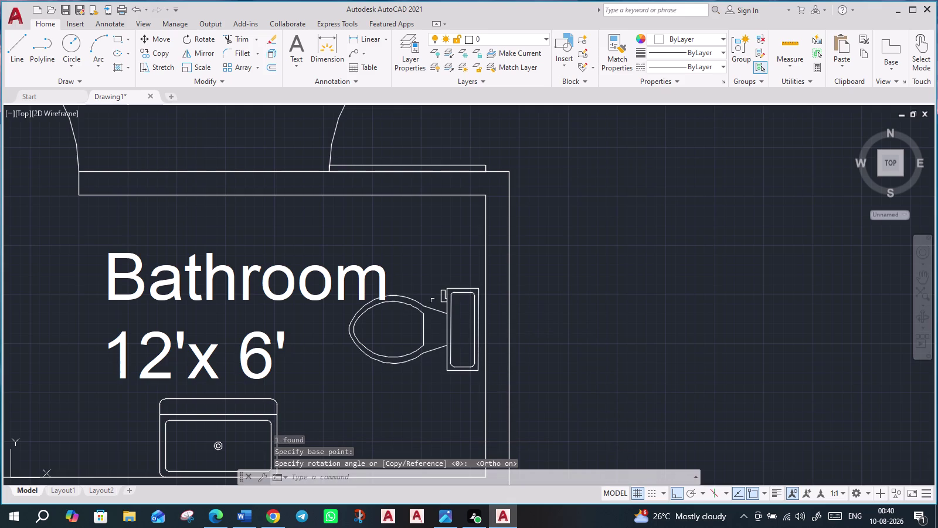
scroll(up, 3)
Grip-move the toilet so it sits flush against the right wall.
click(505, 343)
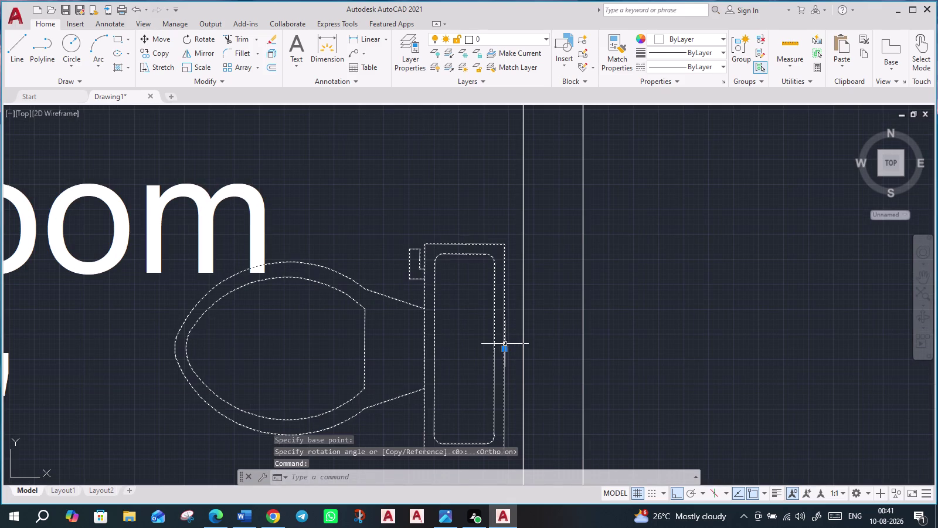
click(505, 351)
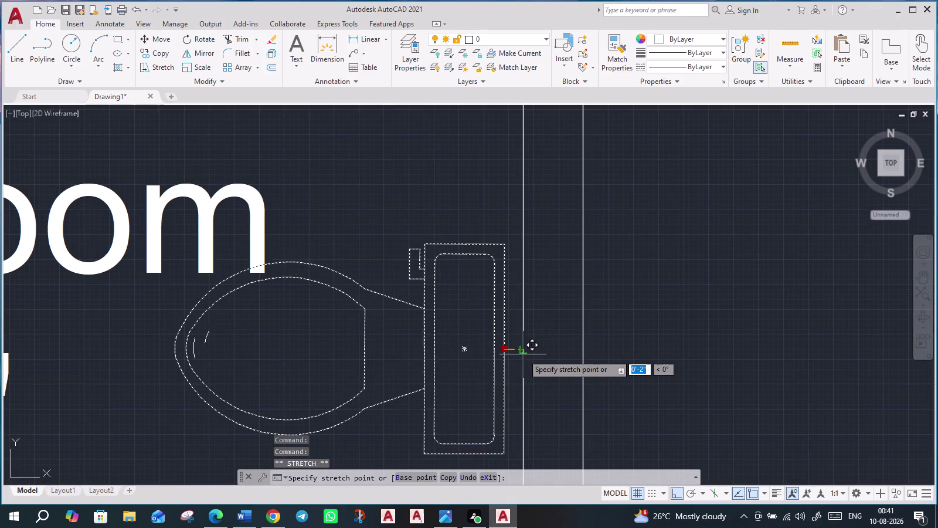
click(524, 354)
scroll(up, 3)
scroll(down, 3)
scroll(down, 3)
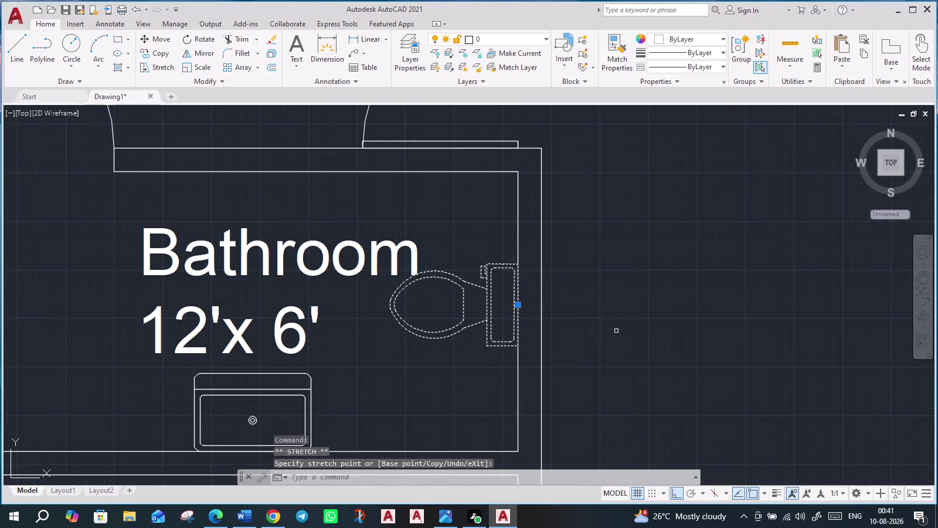
scroll(down, 3)
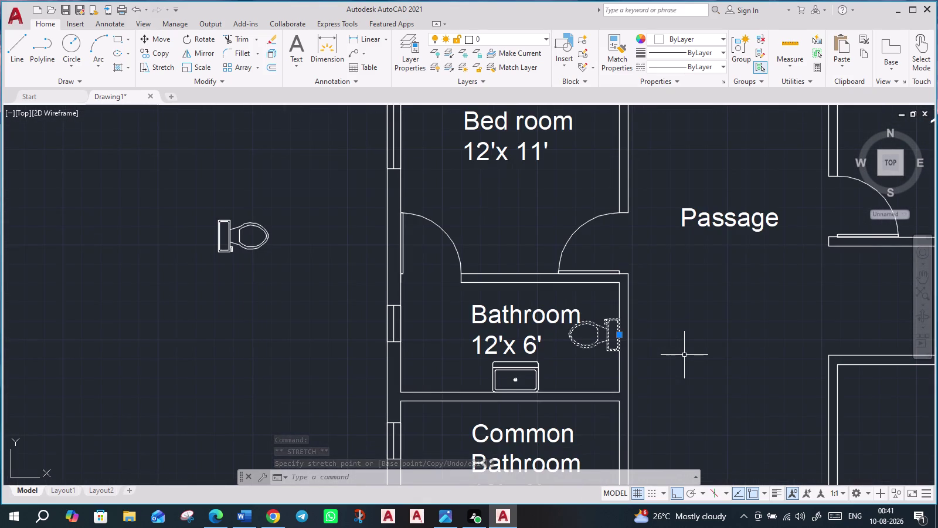
scroll(up, 3)
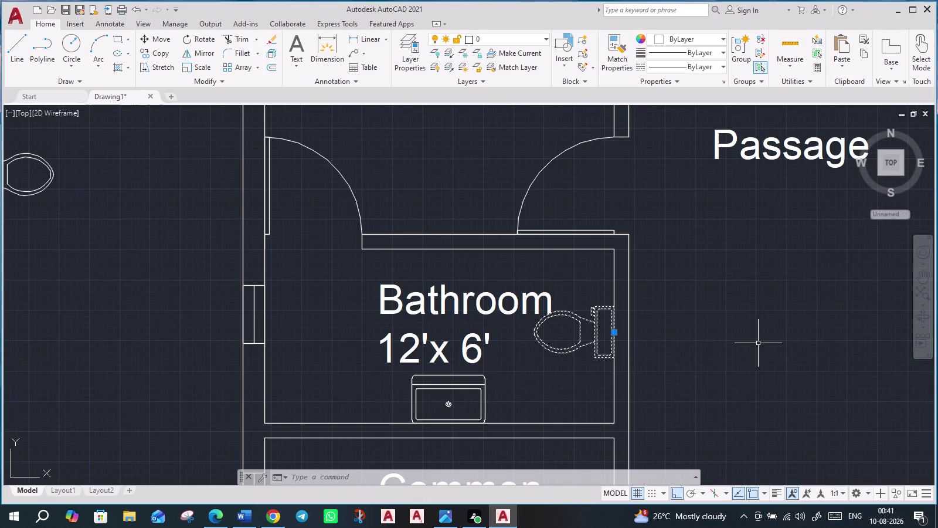
Release the toilet and pan out to view the whole floor plan.
key(Escape)
scroll(down, 3)
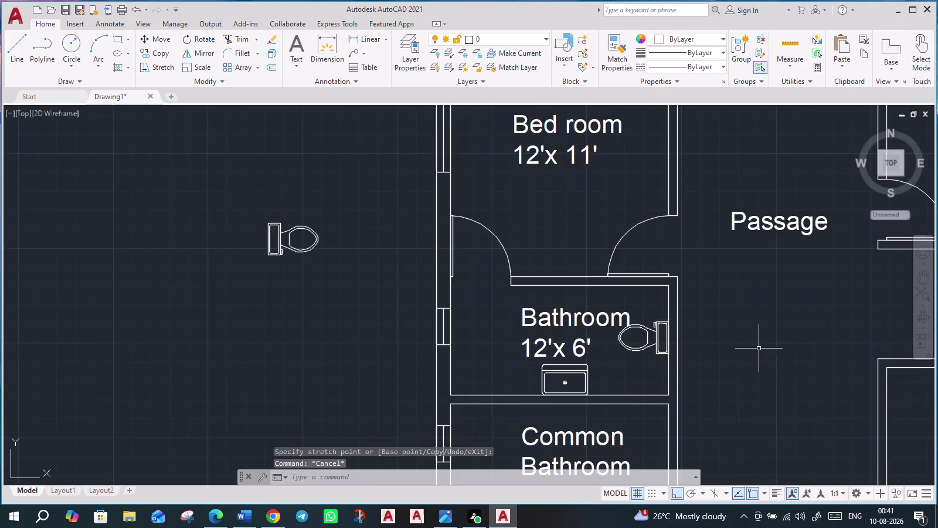
middle_drag(764, 381, 660, 350)
scroll(down, 3)
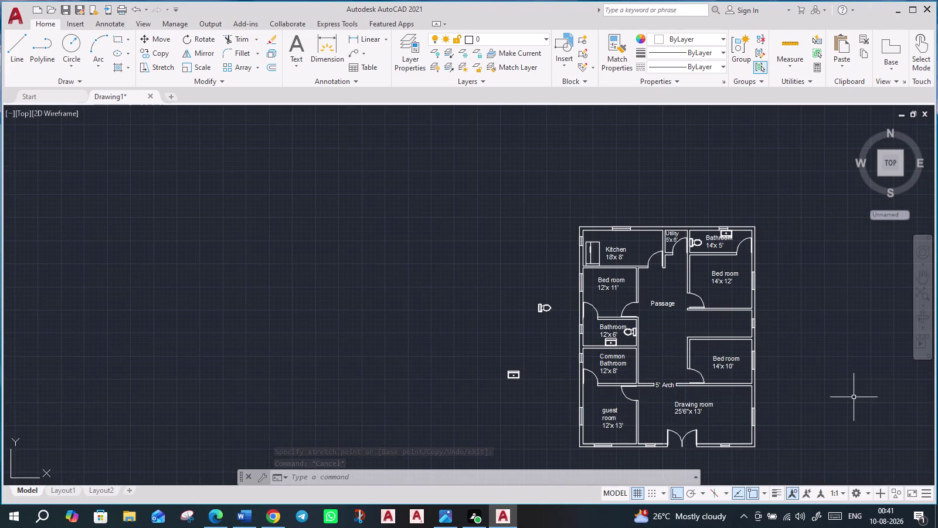
middle_drag(828, 421, 668, 336)
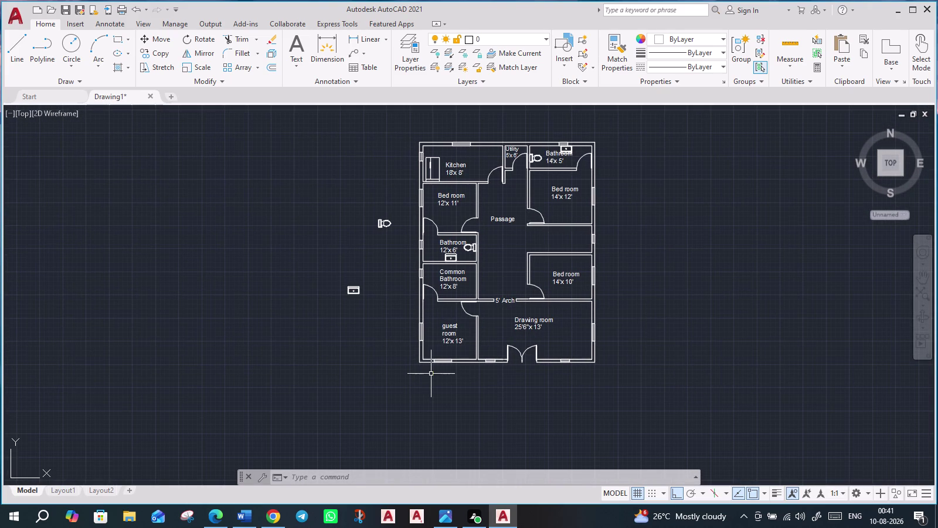
Open DesignCenter with DESIGN and scroll through its Folder List.
text(design)
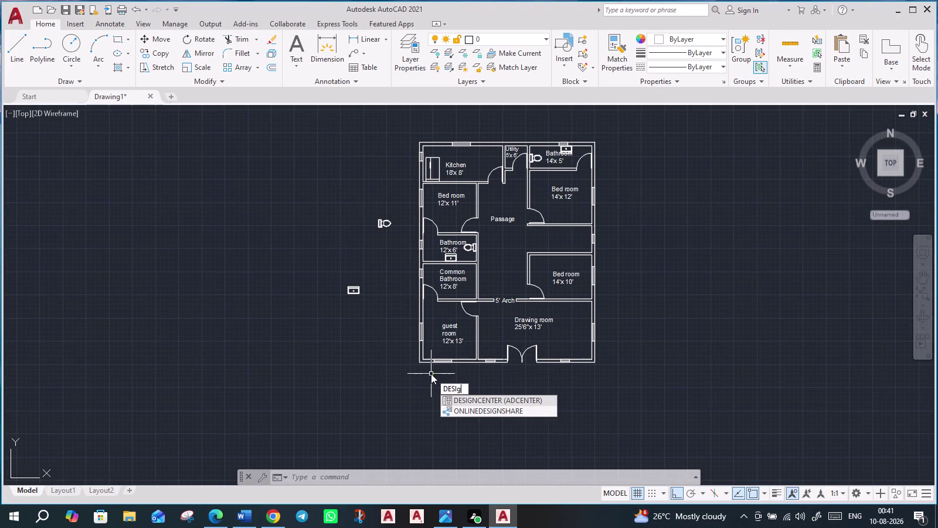
key(Return)
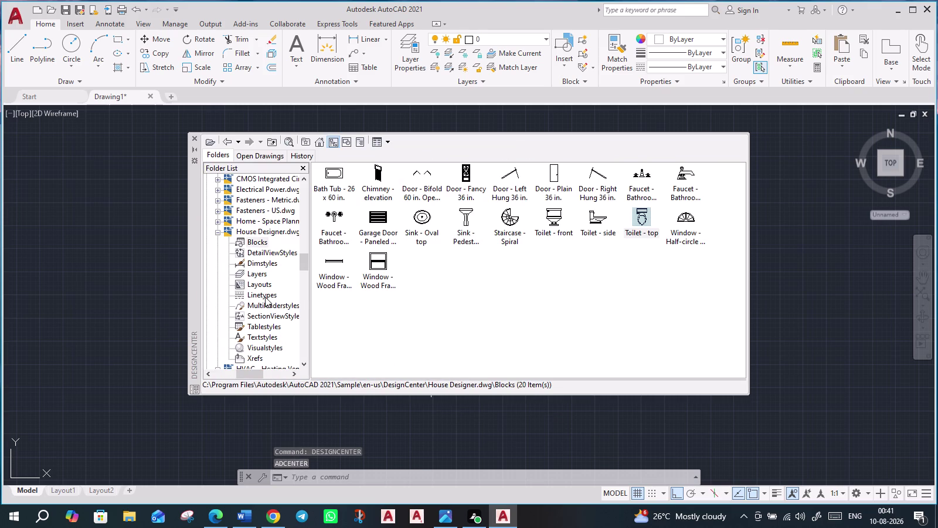
scroll(down, 3)
scroll(down, 3)
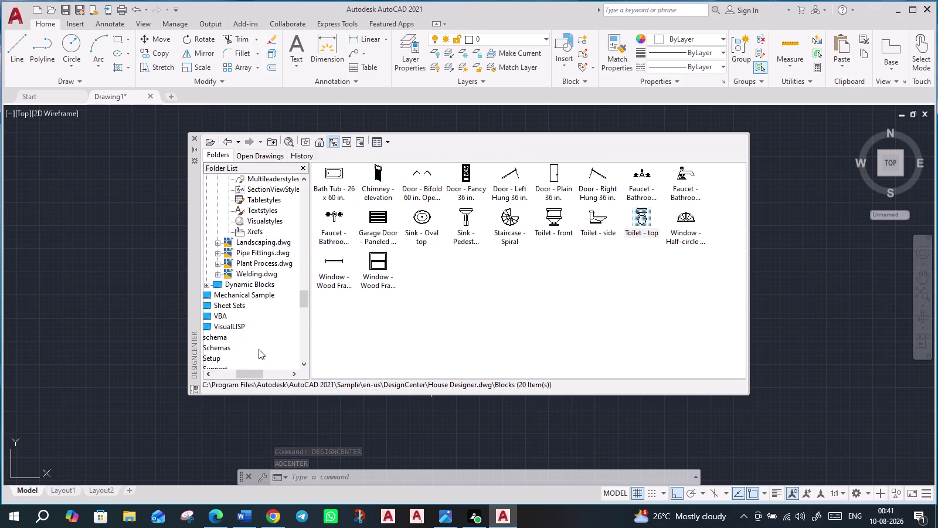
drag(252, 376, 227, 368)
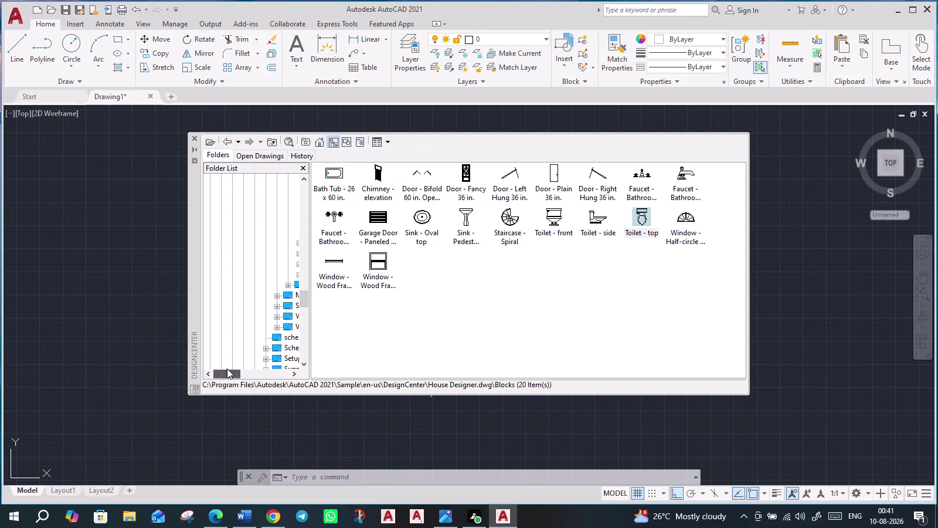
drag(227, 369, 238, 369)
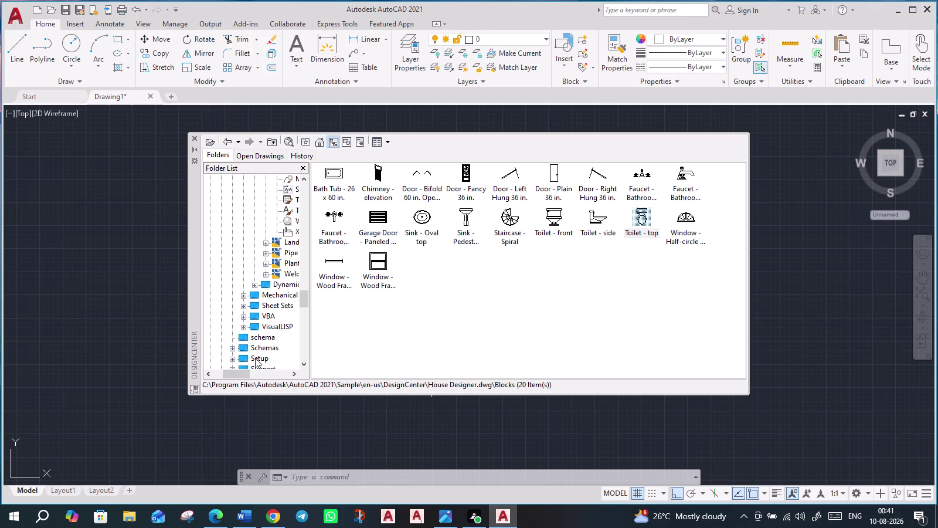
drag(245, 376, 262, 373)
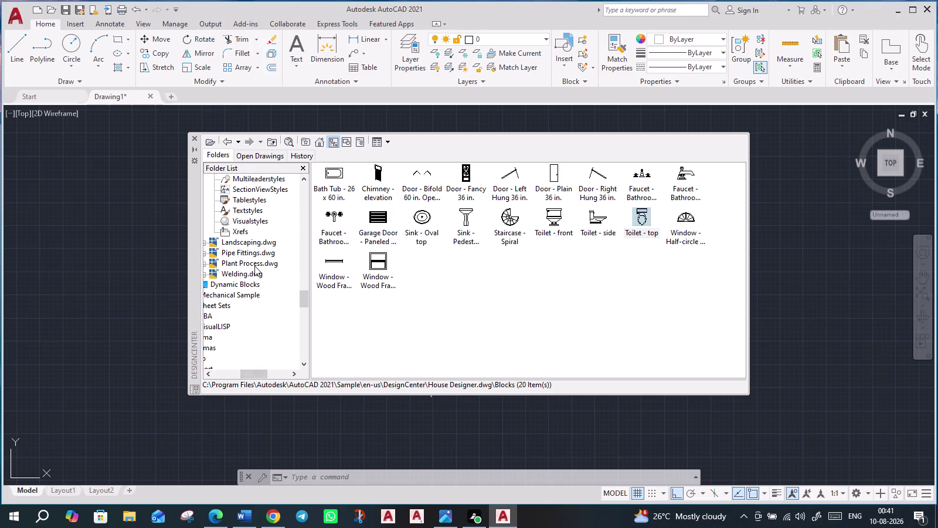
scroll(up, 3)
scroll(up, 3)
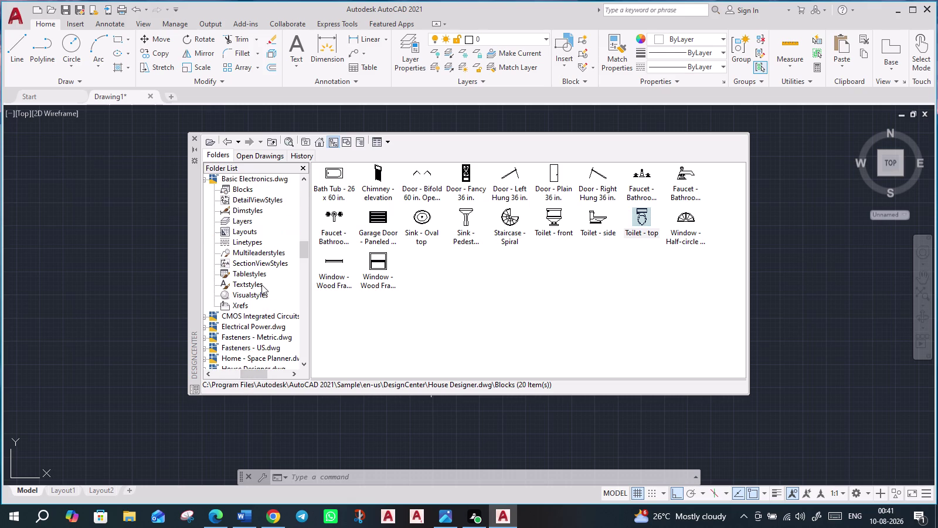
scroll(up, 3)
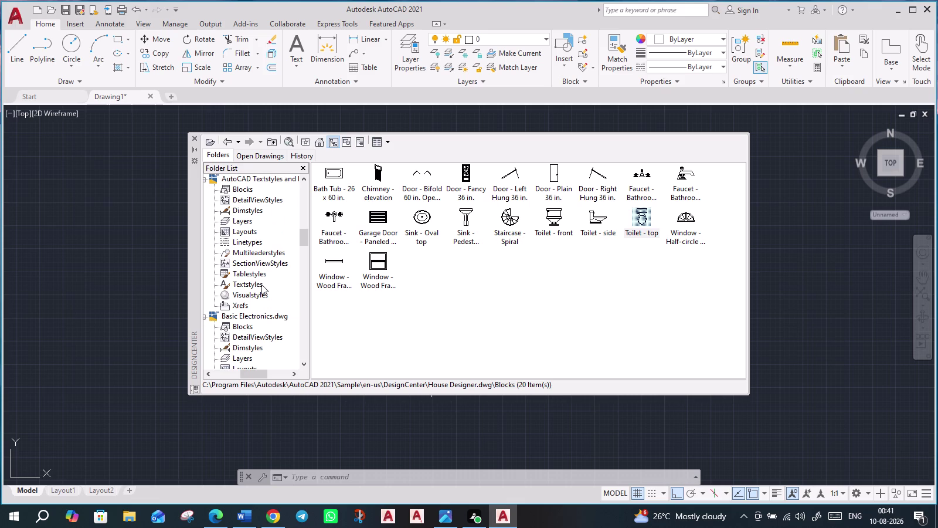
scroll(up, 3)
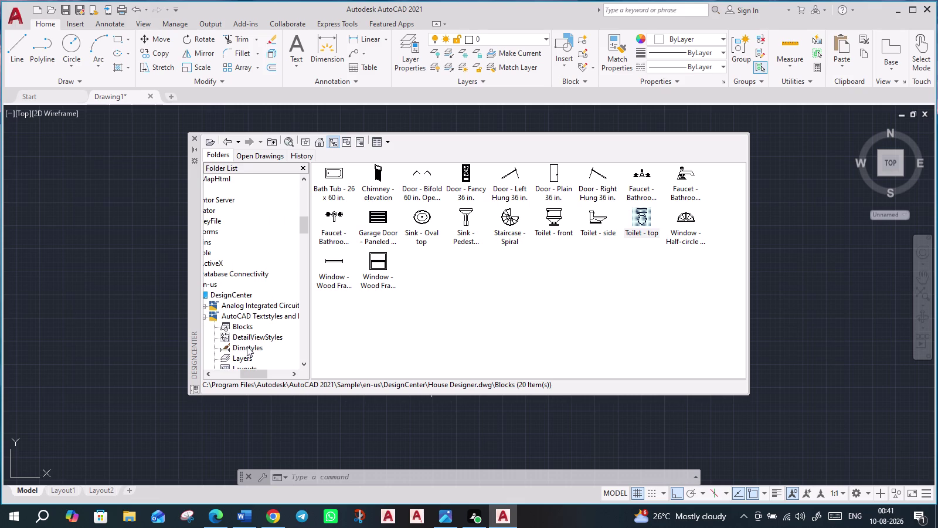
drag(249, 374, 239, 373)
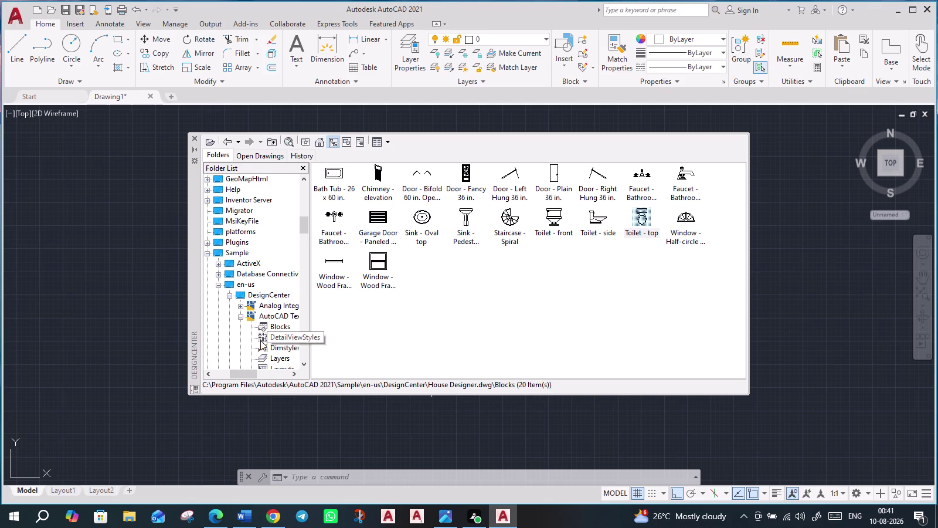
View Analog, Basic Electronics and CMOS Integrated Circuits blocks, then select Home - Space Planner.dwg.
click(240, 306)
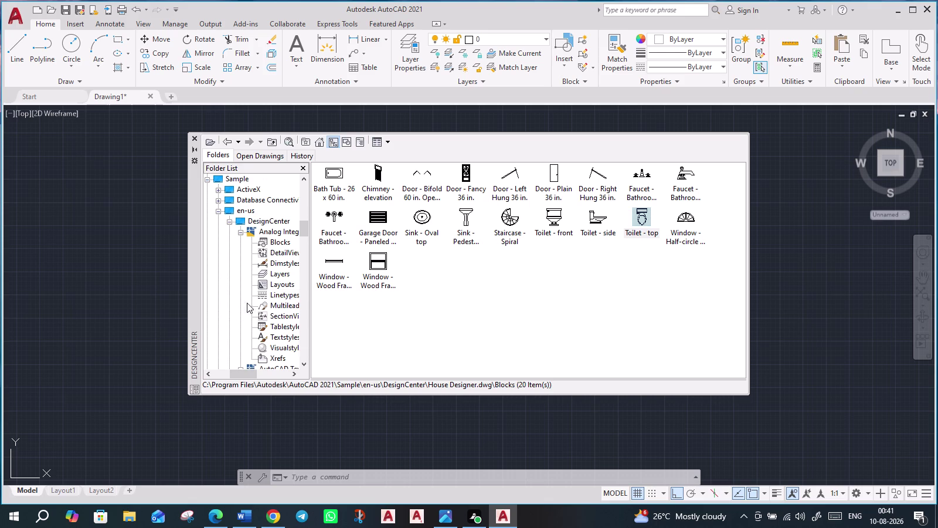
click(270, 239)
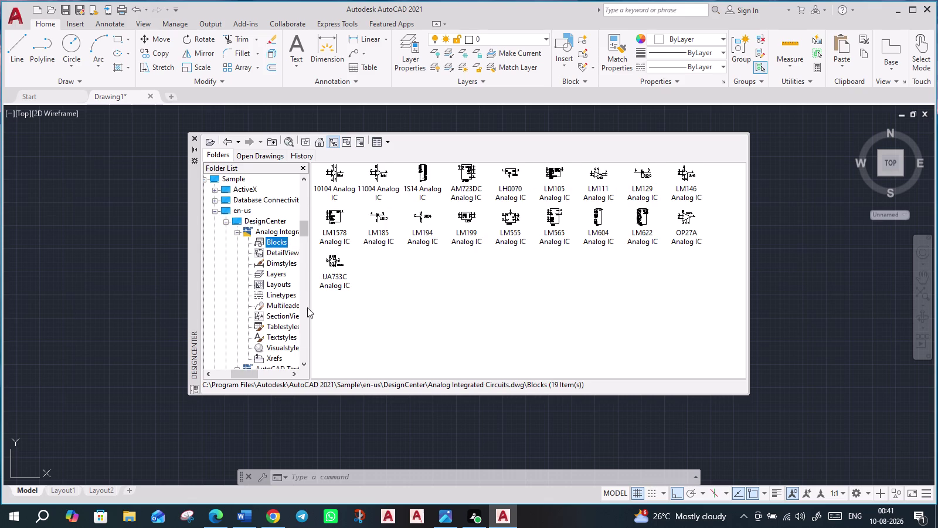
scroll(down, 3)
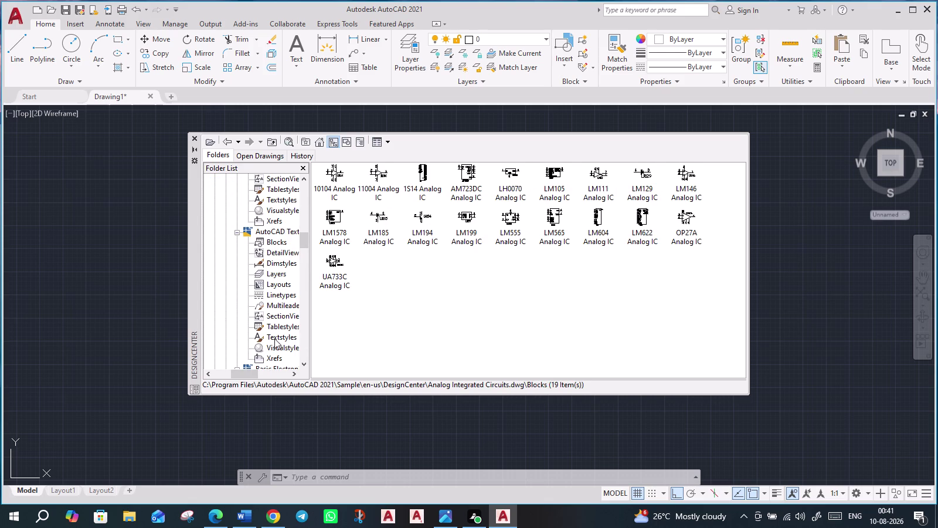
scroll(down, 3)
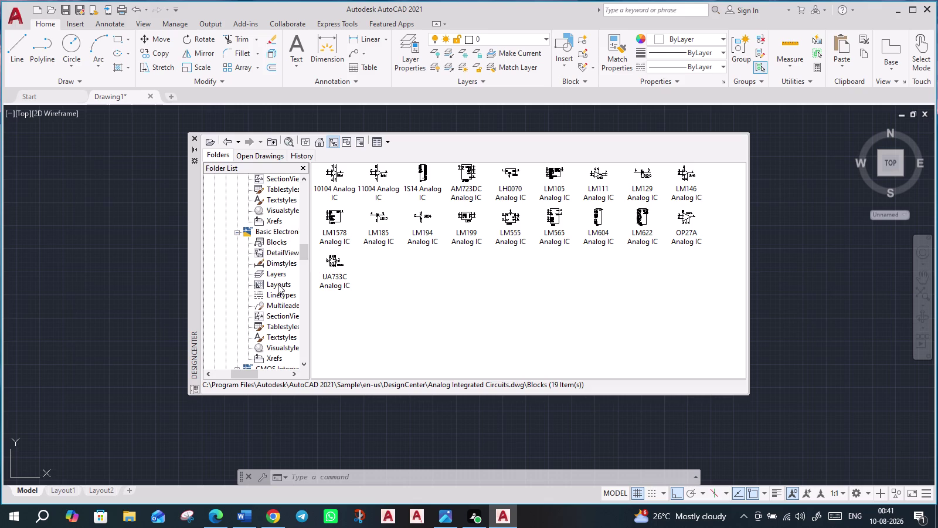
click(273, 242)
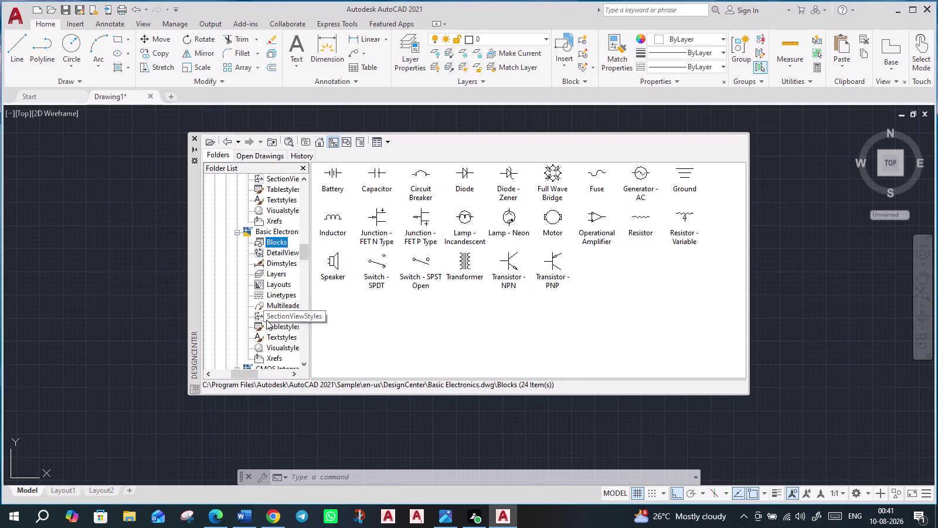
scroll(down, 3)
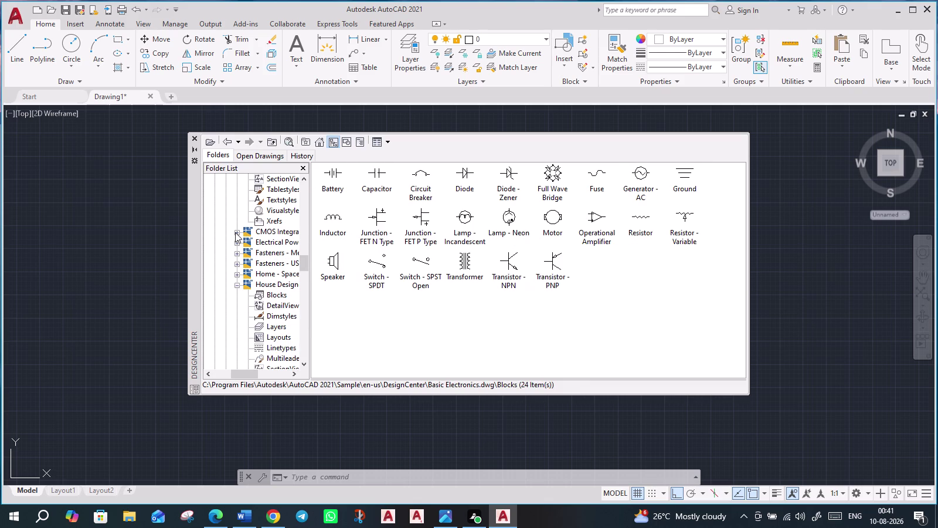
click(237, 233)
click(274, 243)
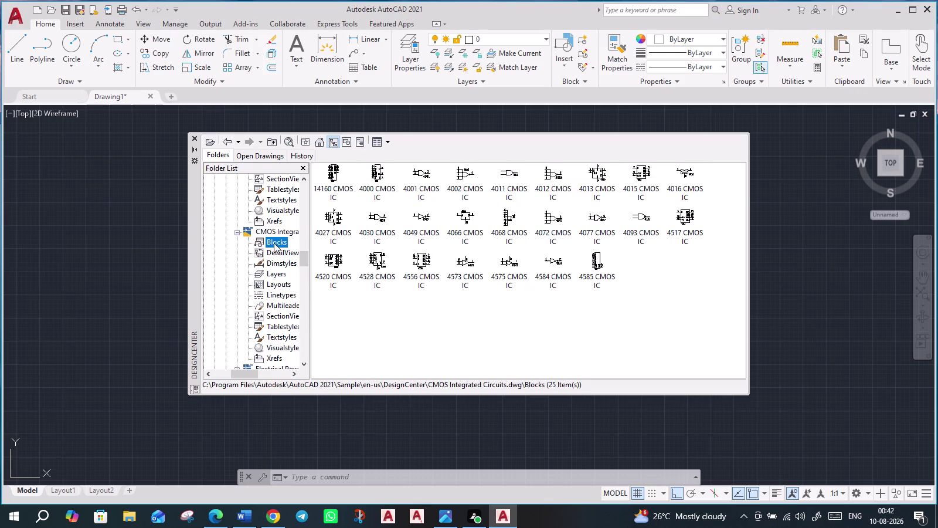
scroll(down, 3)
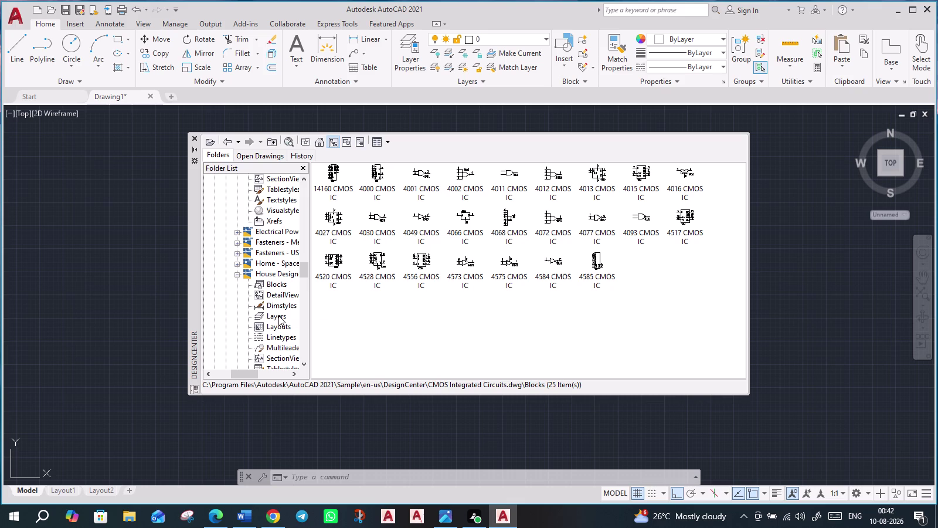
click(275, 263)
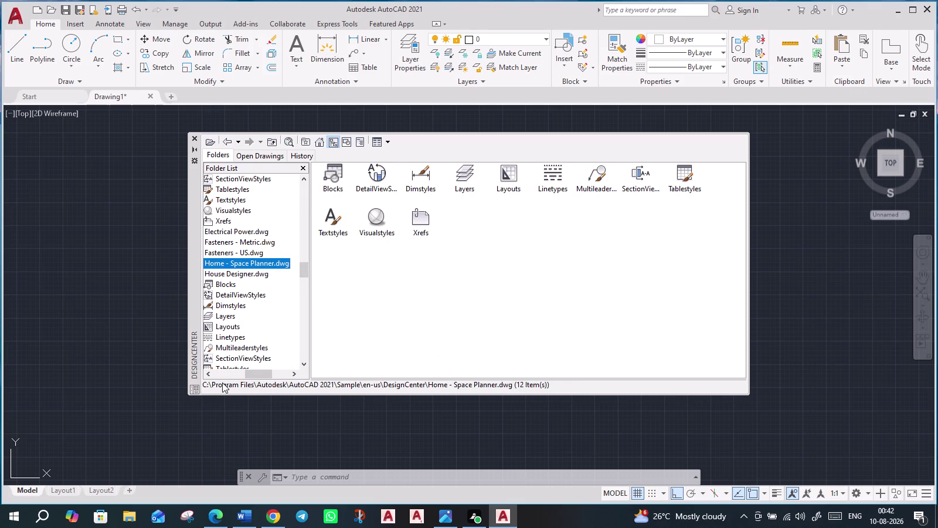
drag(253, 374, 212, 372)
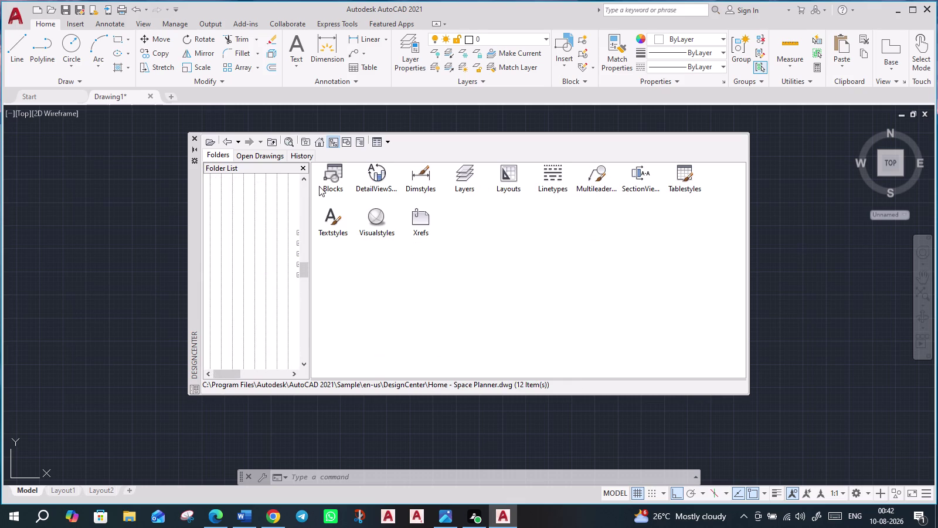
Drag the Dining Set - 36 x 72 in. block from Space Planner Blocks left of the plan.
click(326, 183)
double_click(334, 173)
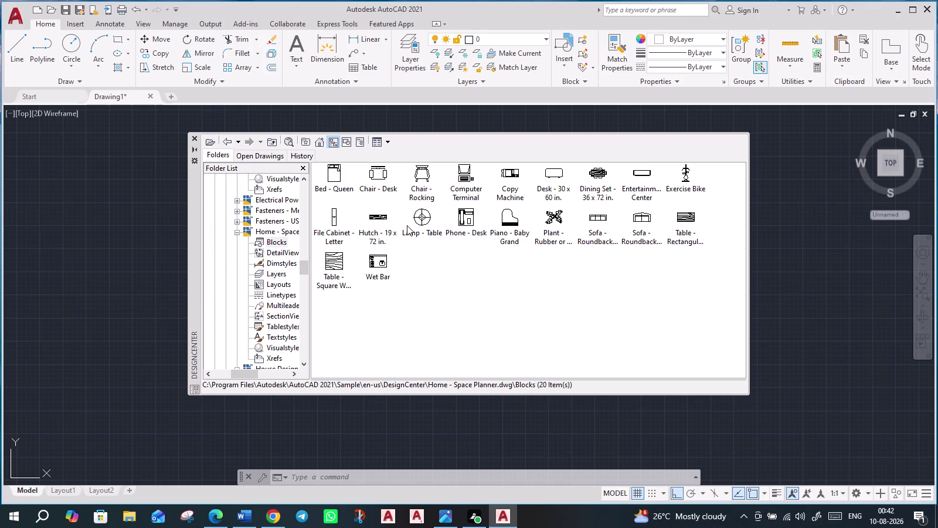
click(596, 174)
drag(597, 176, 547, 211)
drag(546, 210, 99, 294)
click(98, 294)
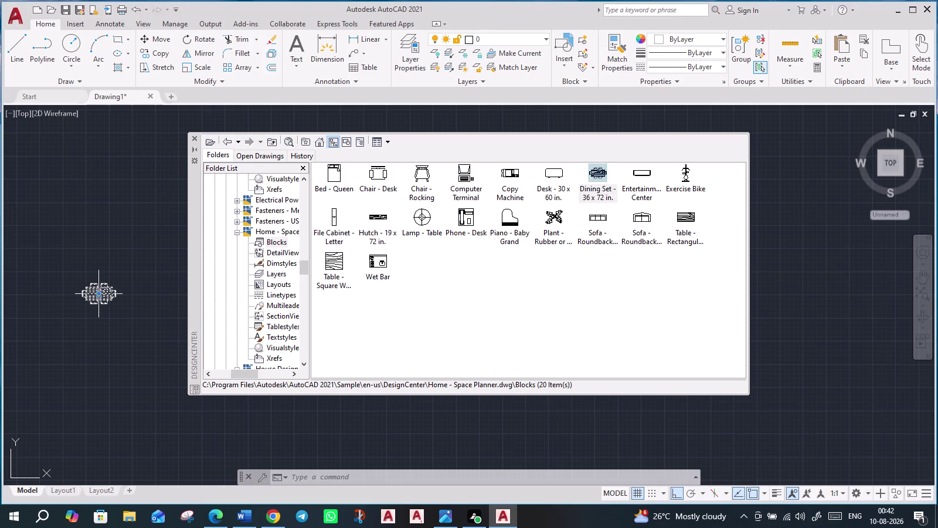
Close DesignCenter, pan the floor plan into view and grab the dining set's grip.
click(193, 138)
middle_drag(253, 301, 391, 283)
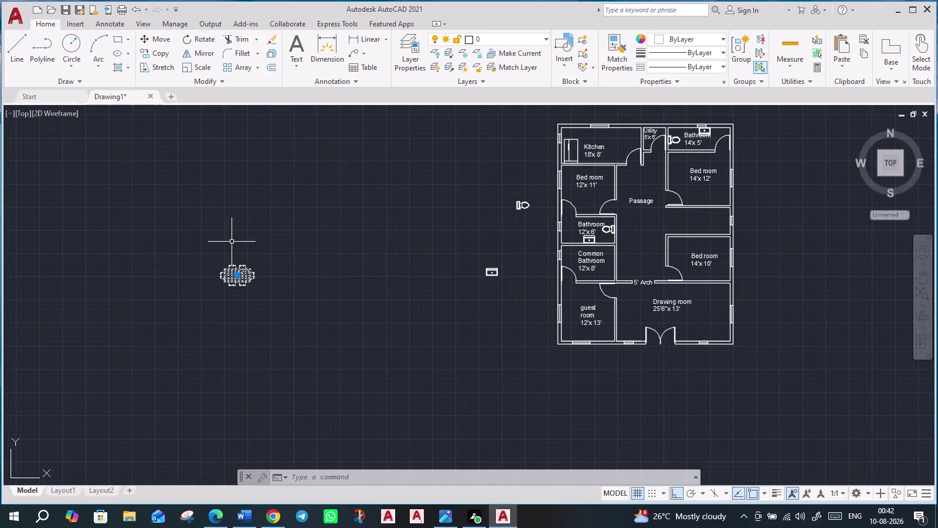
click(236, 276)
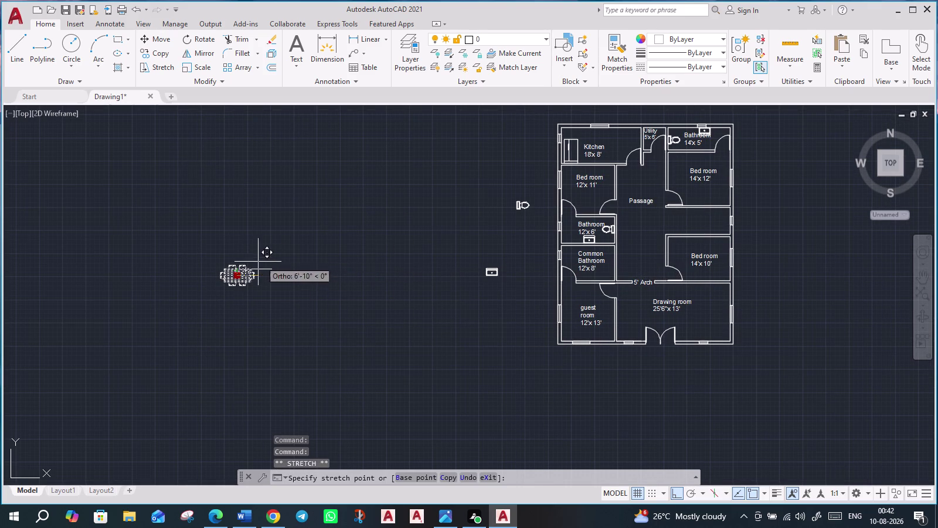
Cancel the grip edit and Move the dining set, Ortho off, into the passage by the 12'x6' Bathroom.
key(Escape)
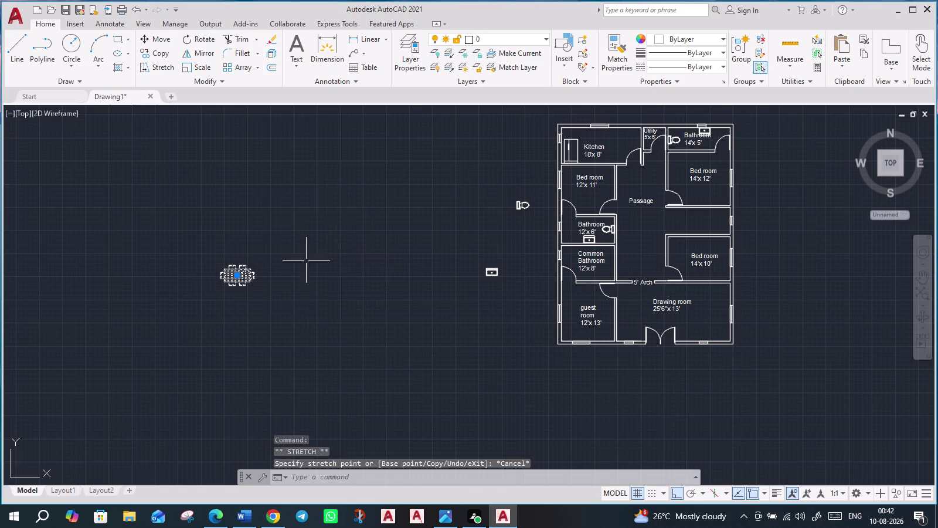
key(m)
key(Return)
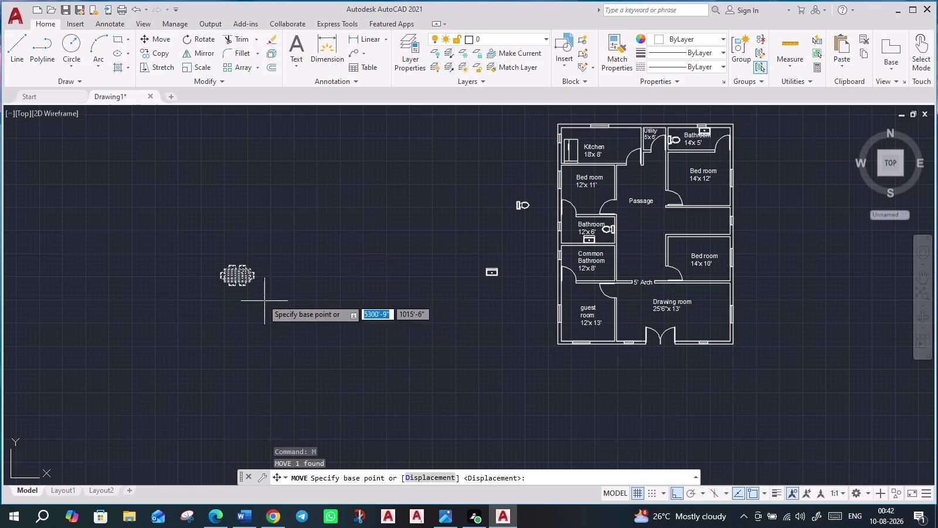
click(236, 274)
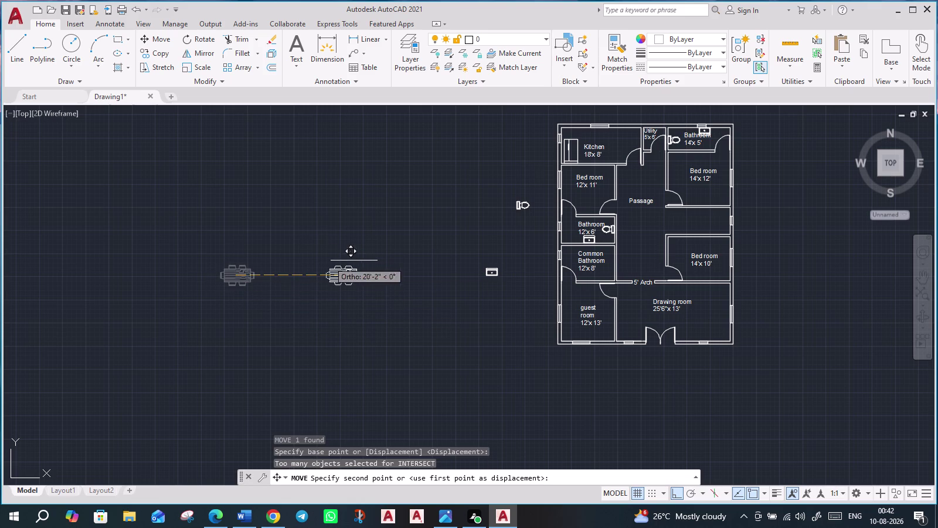
scroll(up, 3)
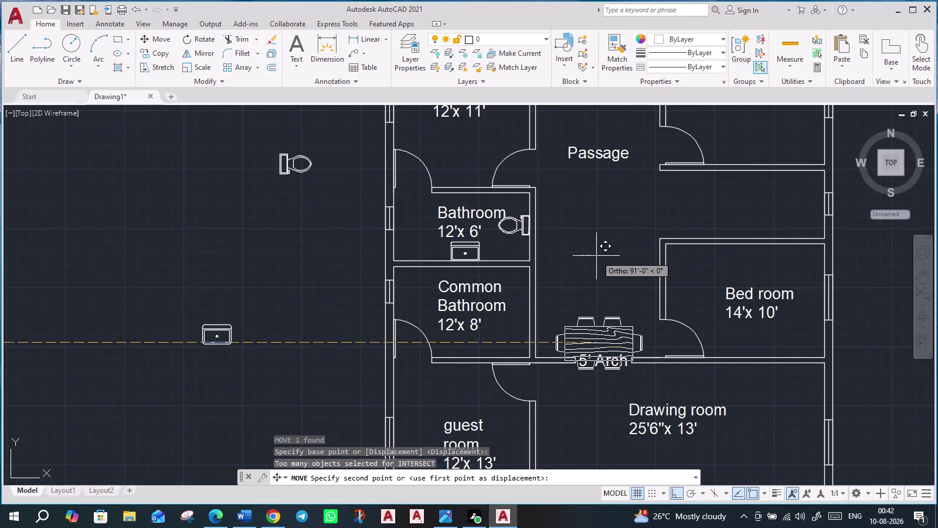
key(F8)
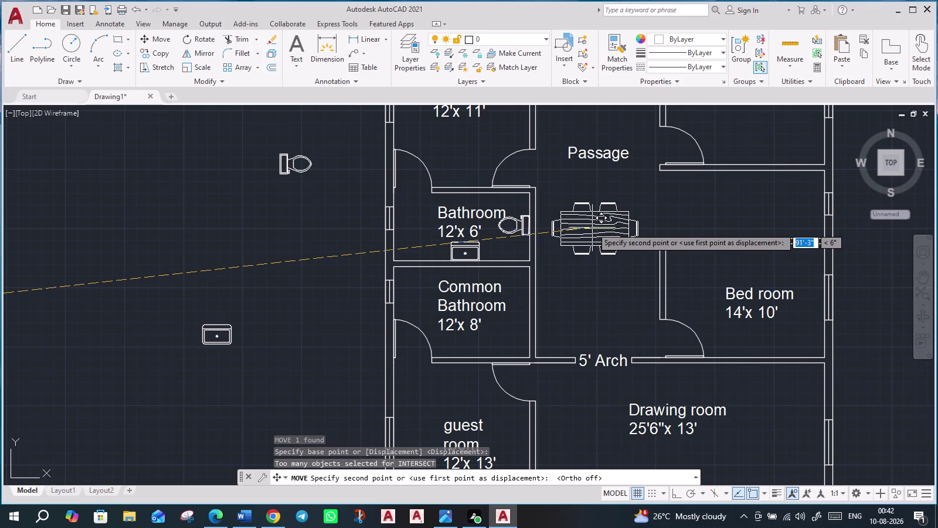
click(592, 227)
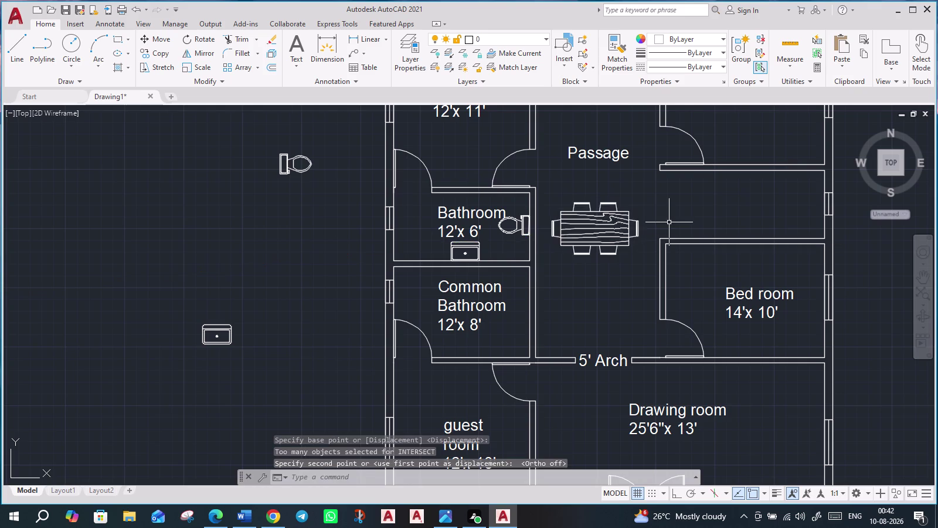
scroll(down, 3)
scroll(down, 3)
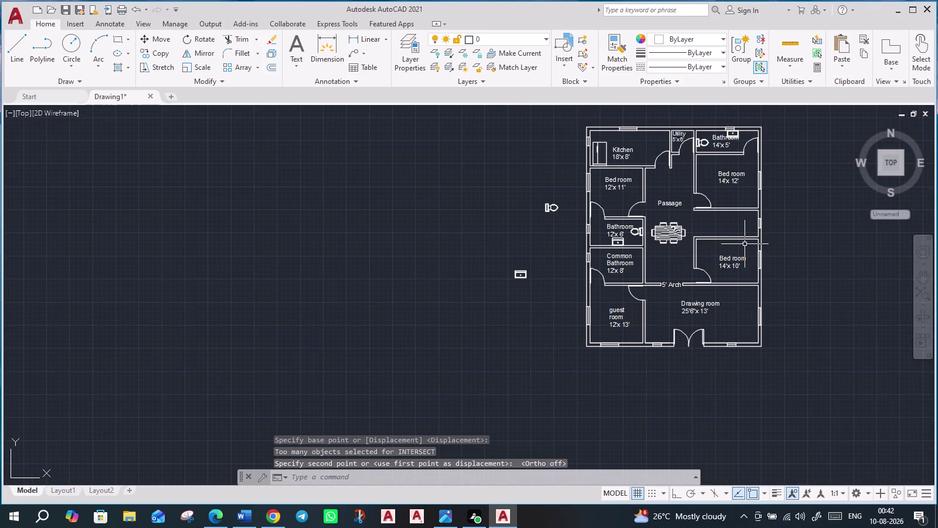
key(Escape)
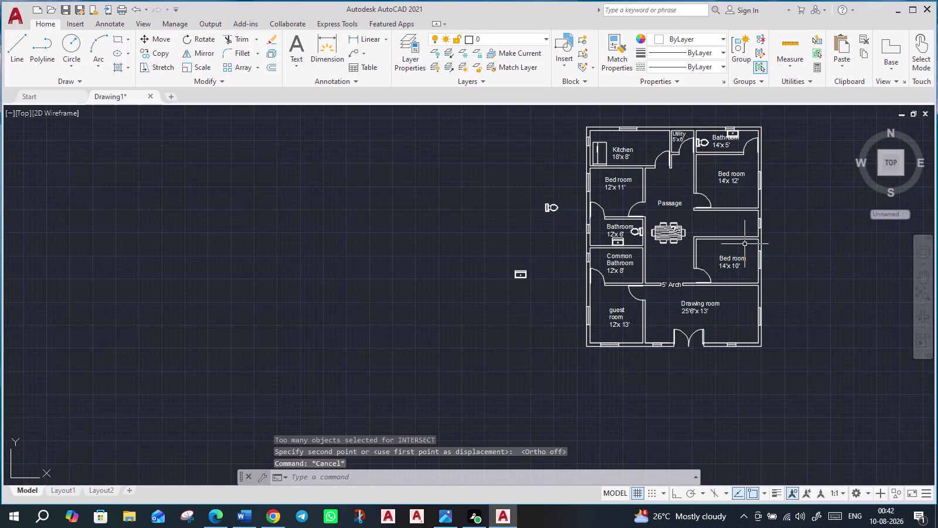
scroll(up, 3)
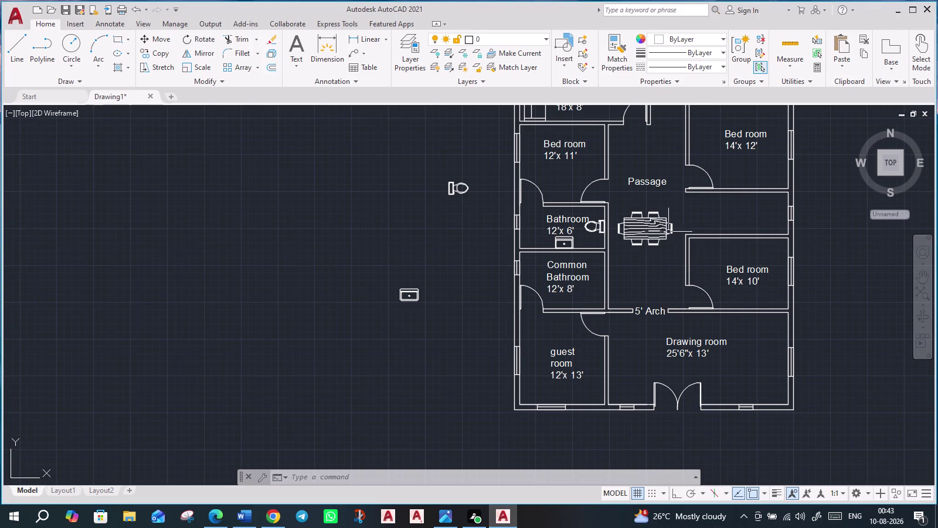
Window-select the dining set and rotate it 270° with Ortho on.
click(682, 262)
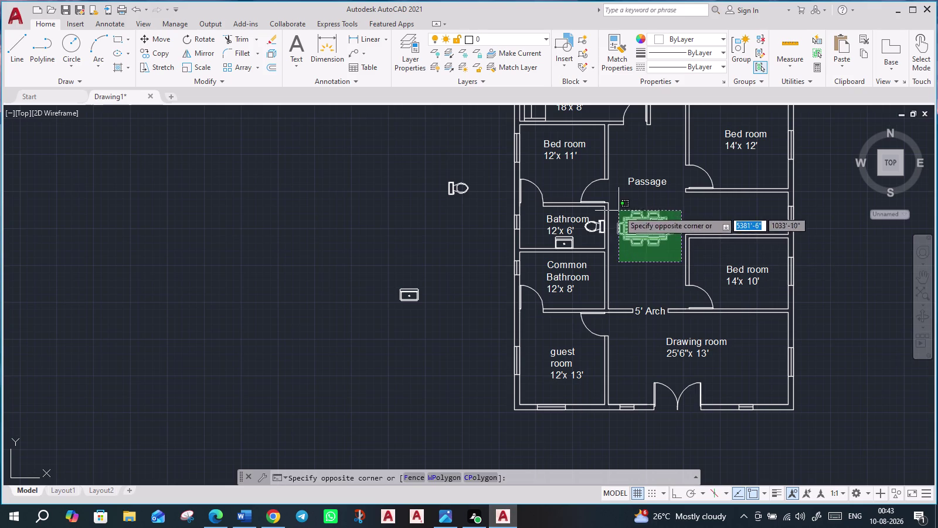
click(619, 210)
text(rpo)
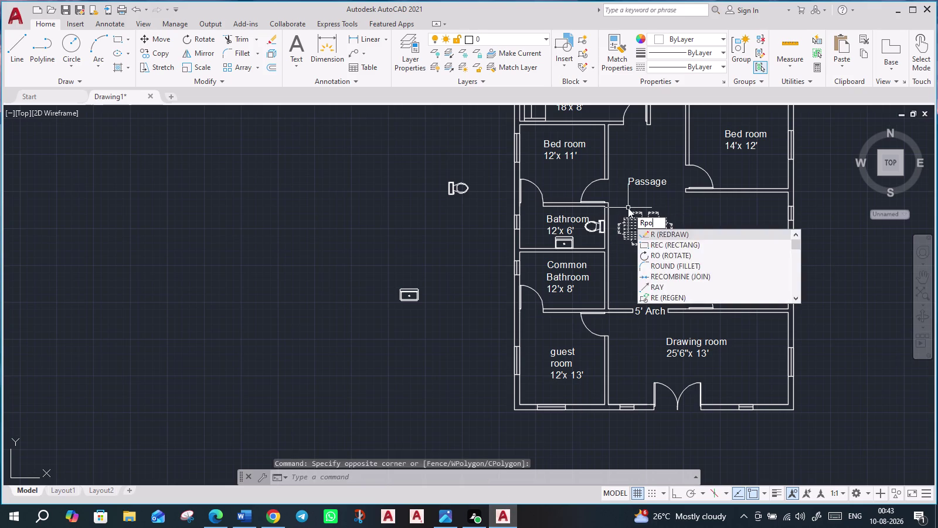
key(Return)
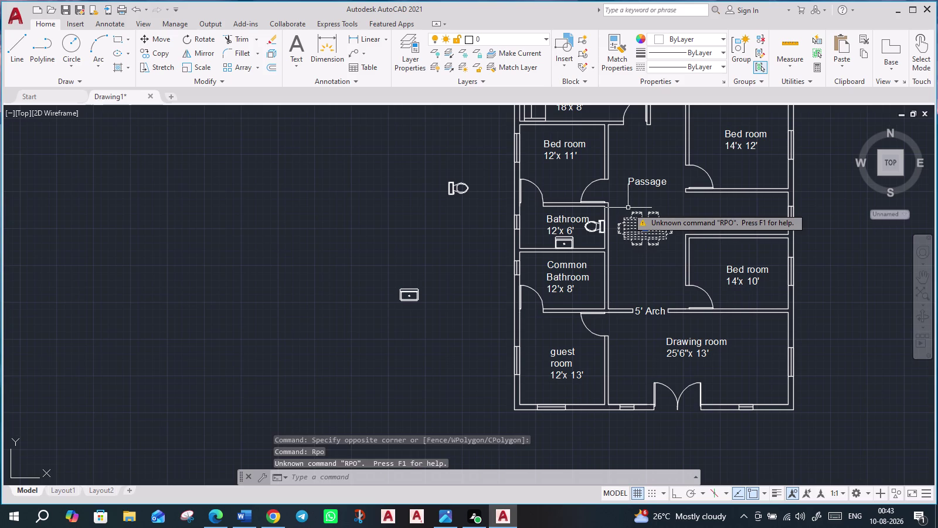
text(ro)
key(Return)
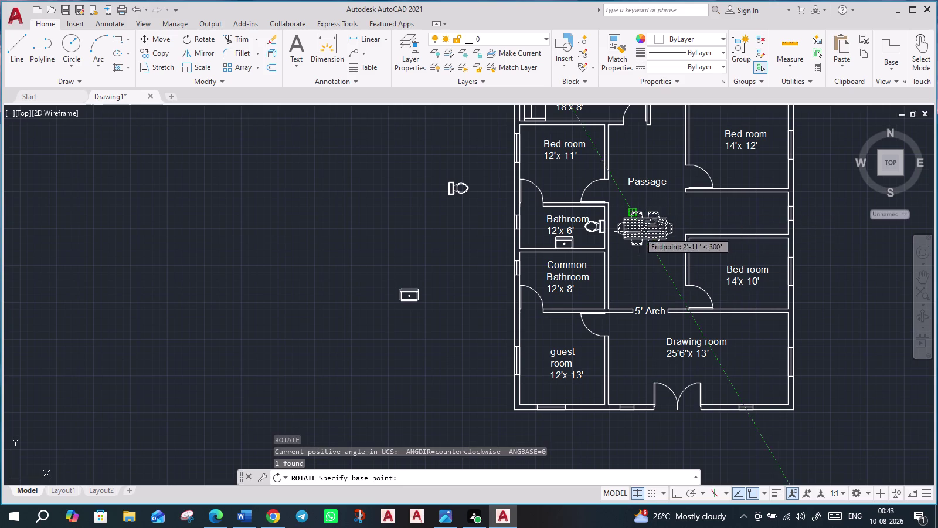
click(673, 226)
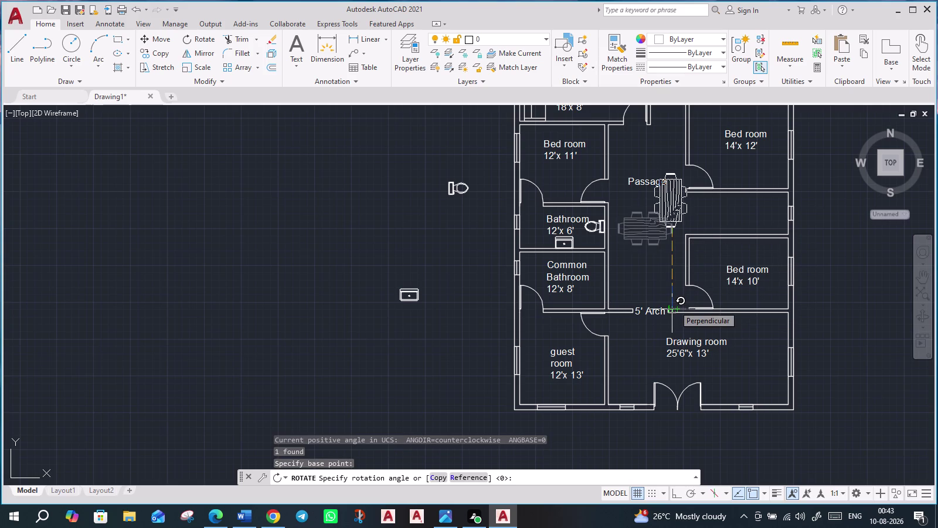
key(F8)
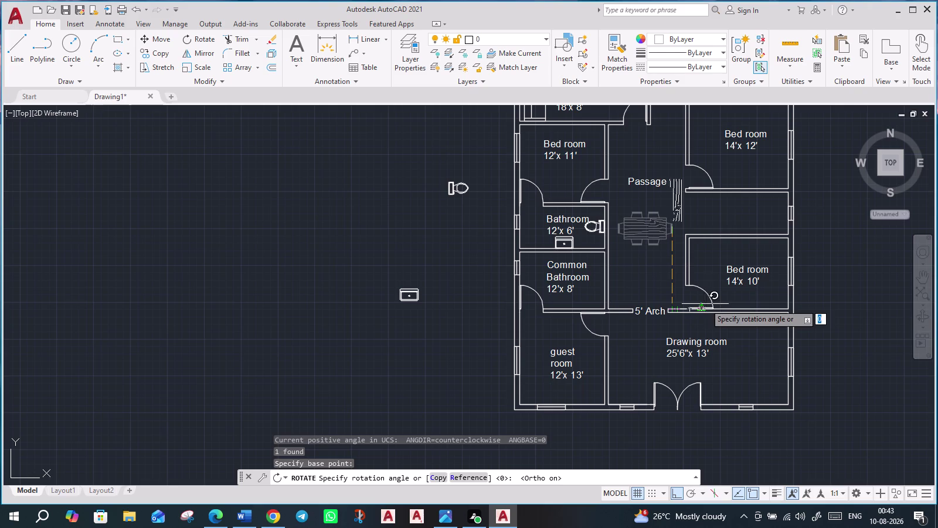
click(735, 299)
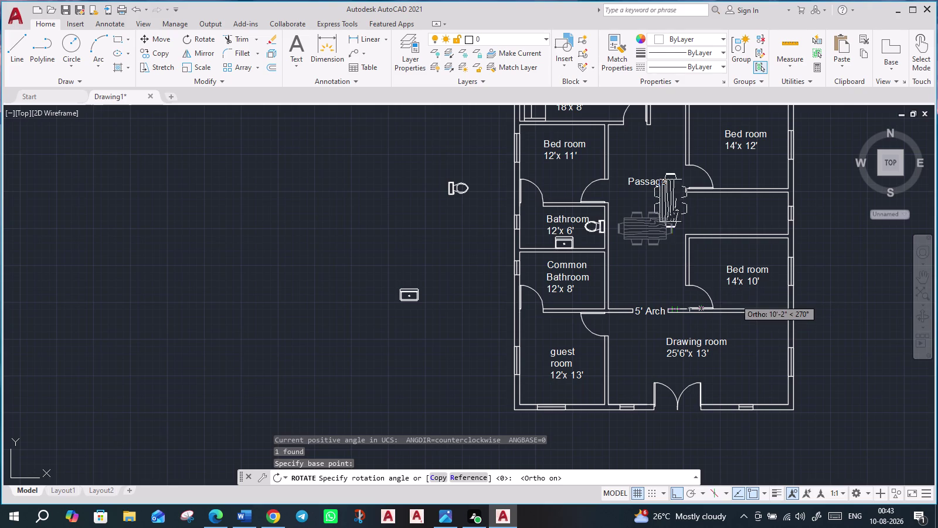
Reselect the rotated dining set and grab its grip to reposition it.
click(670, 224)
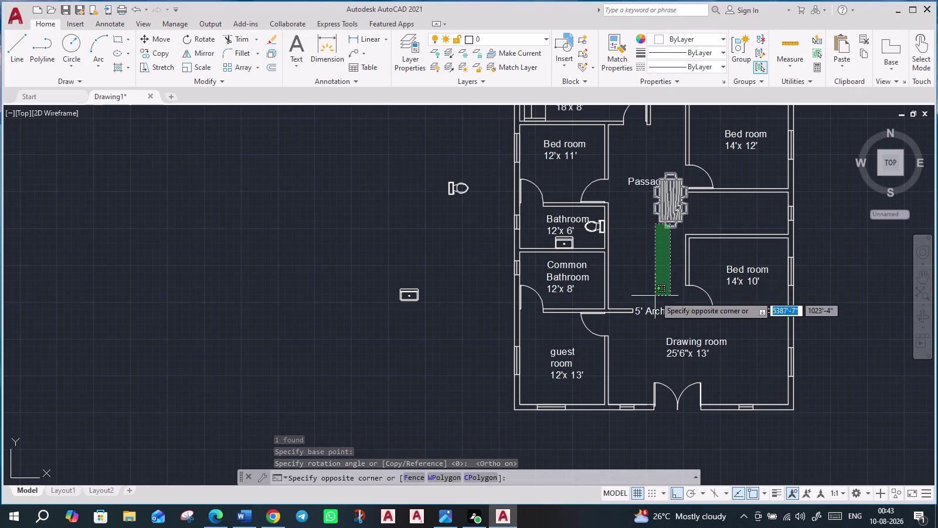
click(691, 218)
click(679, 212)
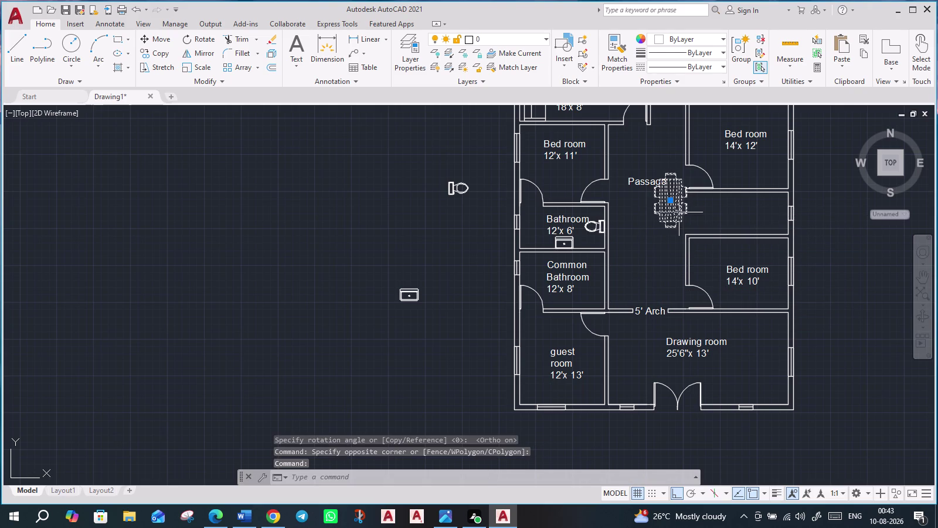
click(669, 202)
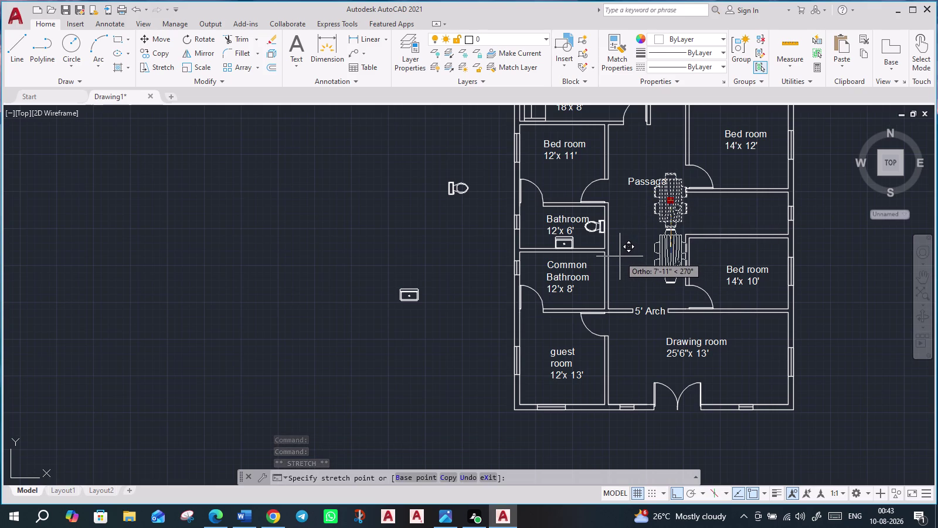
key(F8)
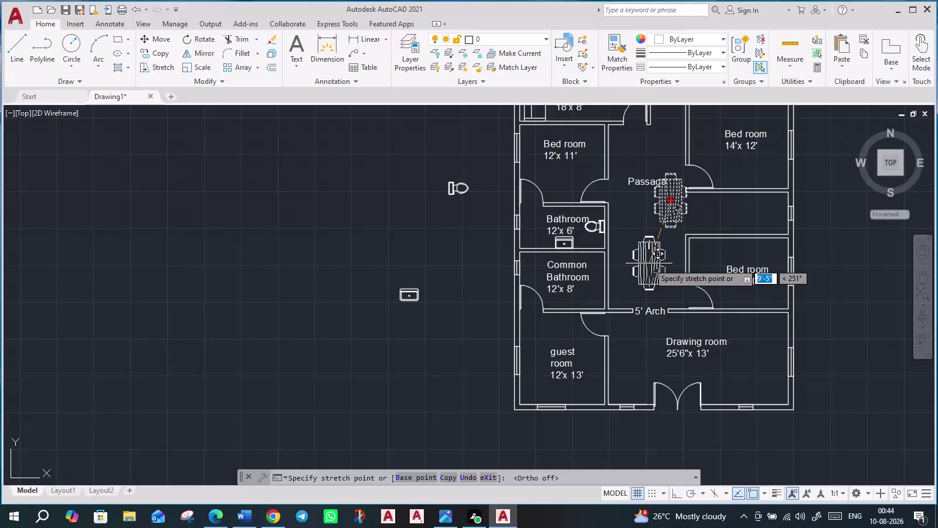
click(649, 264)
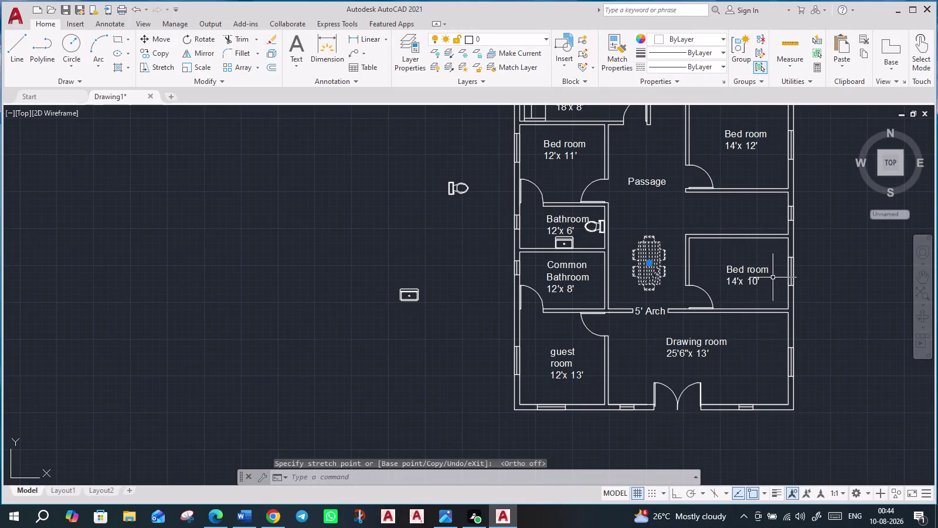
scroll(down, 3)
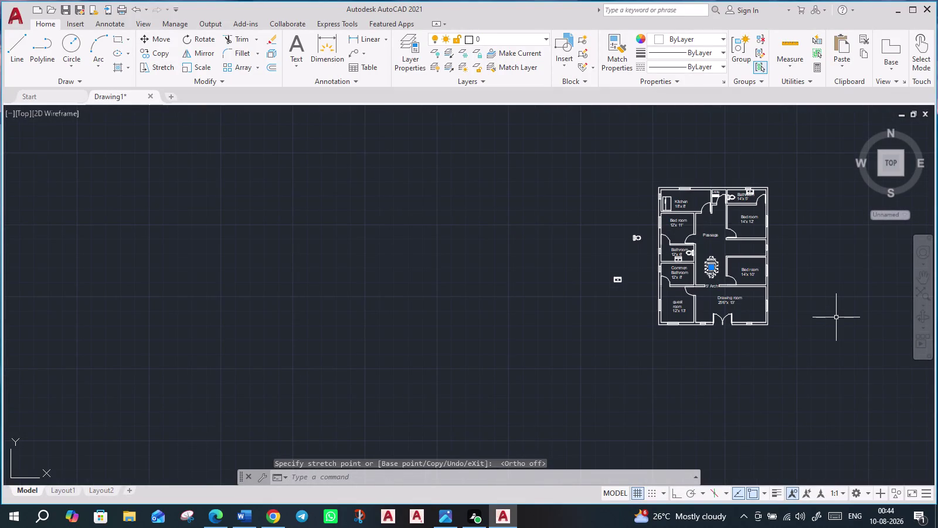
key(Escape)
scroll(up, 3)
middle_drag(878, 290, 568, 298)
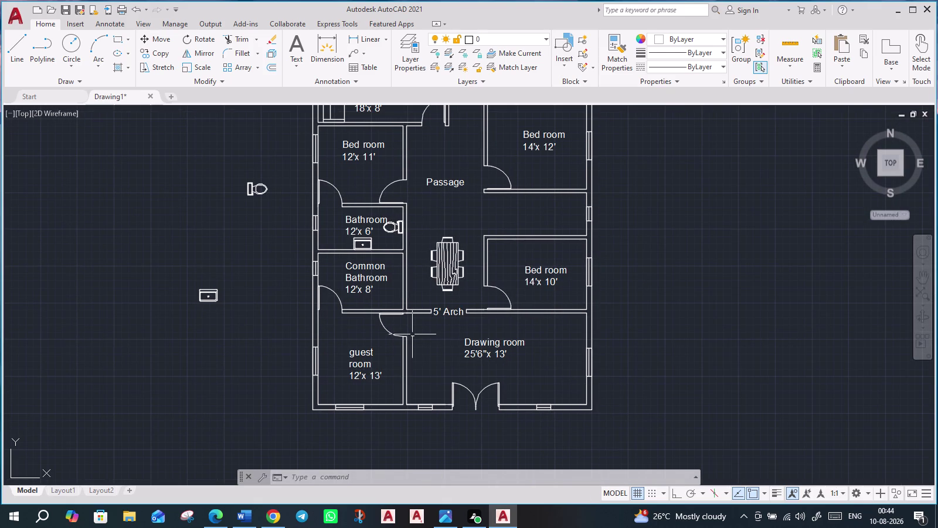
text(d)
text(e)
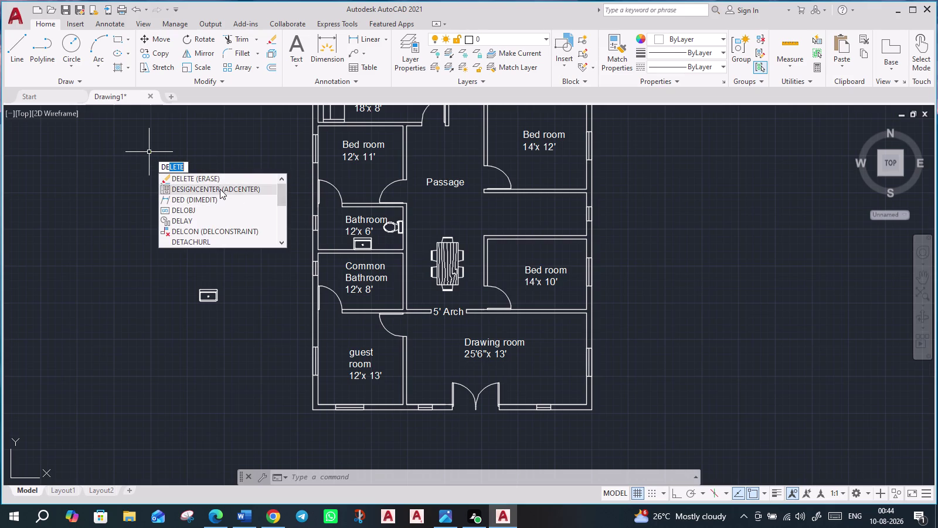
Drag the Chair - Desk block from Home - Space Planner left of the plan and close DesignCenter.
click(220, 189)
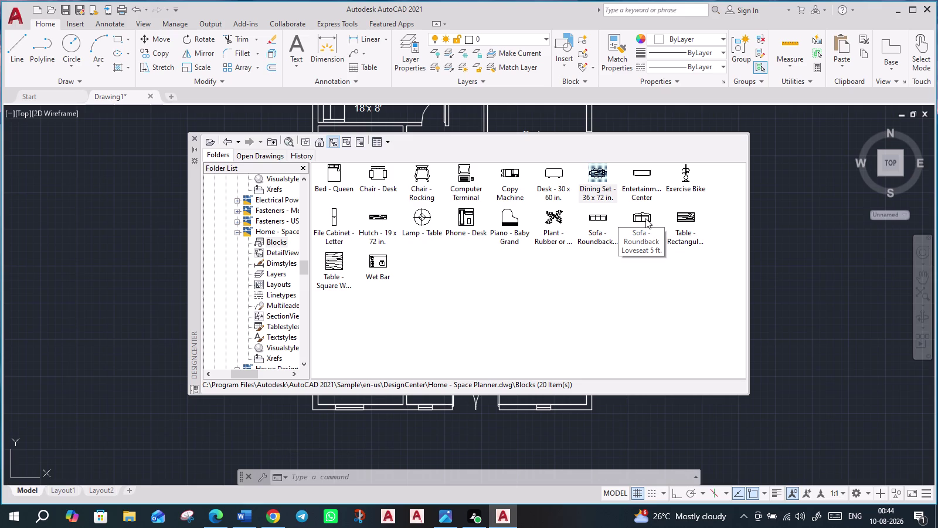
click(383, 176)
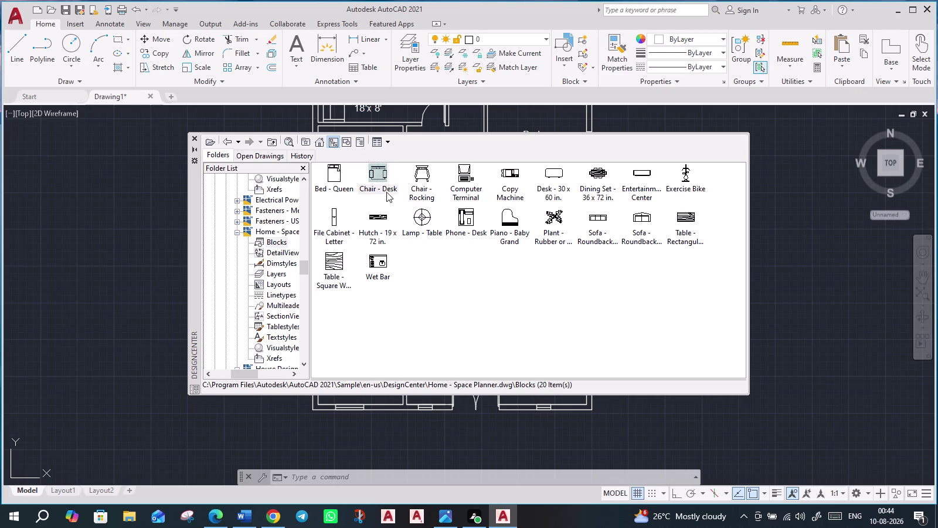
drag(371, 180, 101, 289)
click(101, 288)
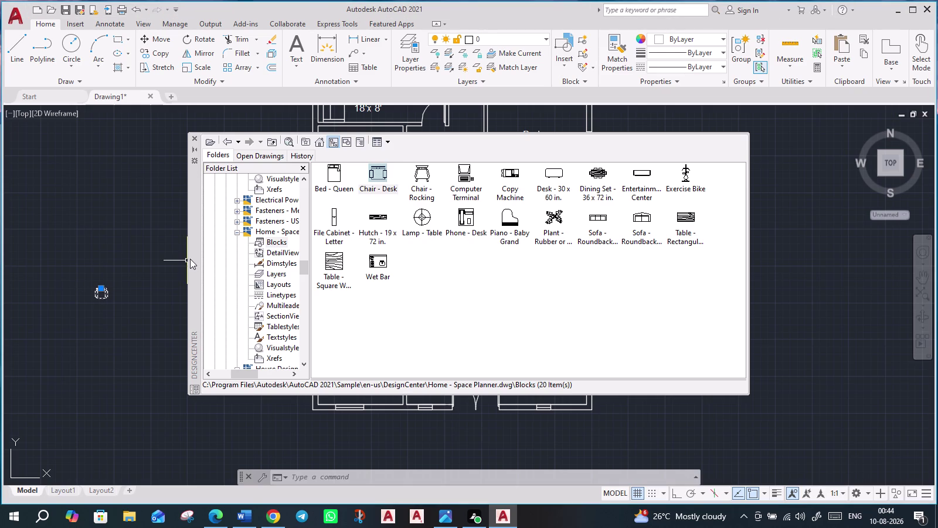
click(194, 137)
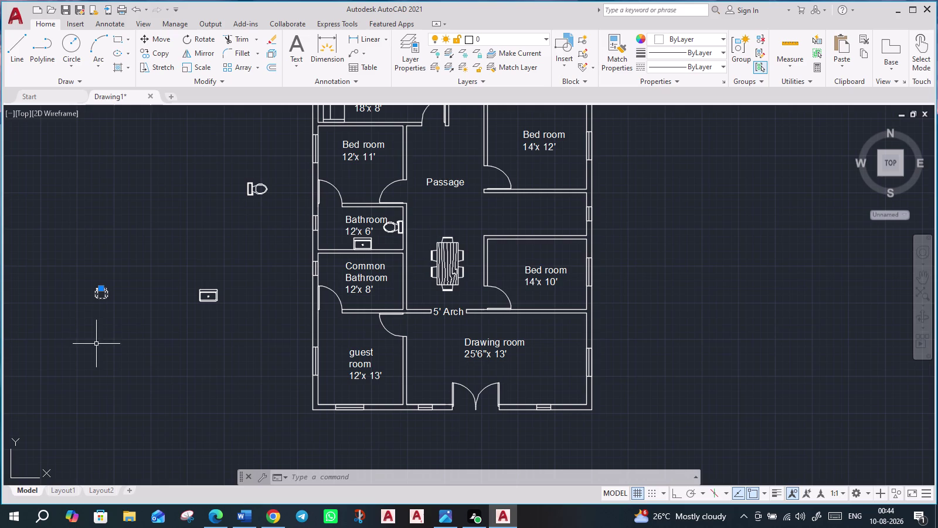
Grip-move the desk chair into the Drawing room below its label, then reselect its grip.
click(100, 289)
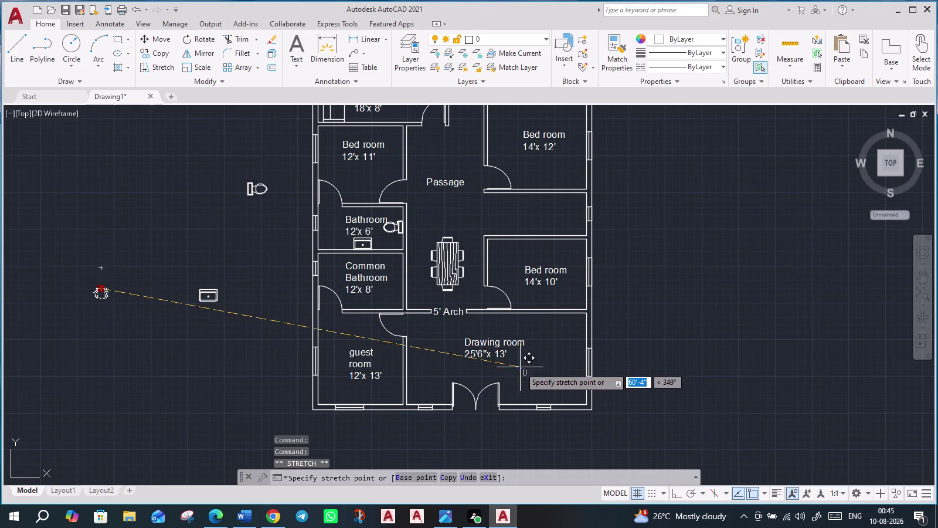
scroll(up, 3)
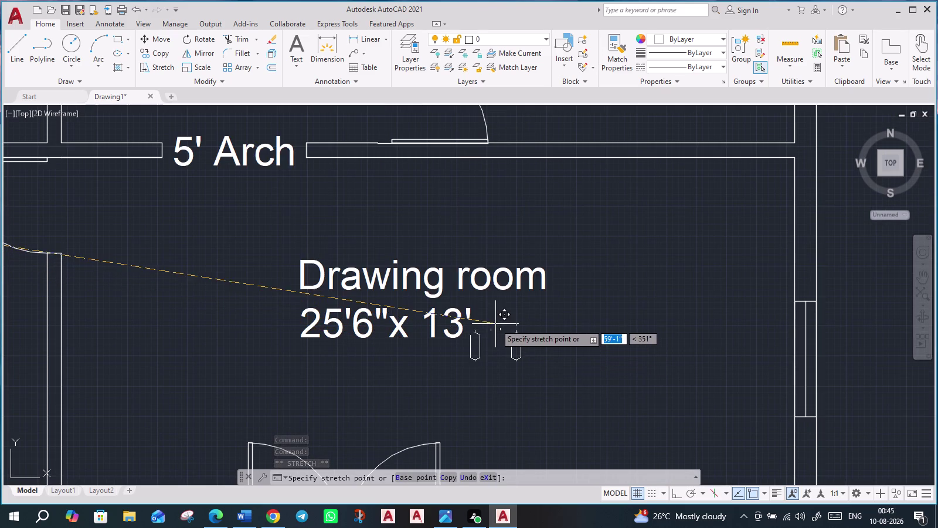
click(496, 324)
key(Escape)
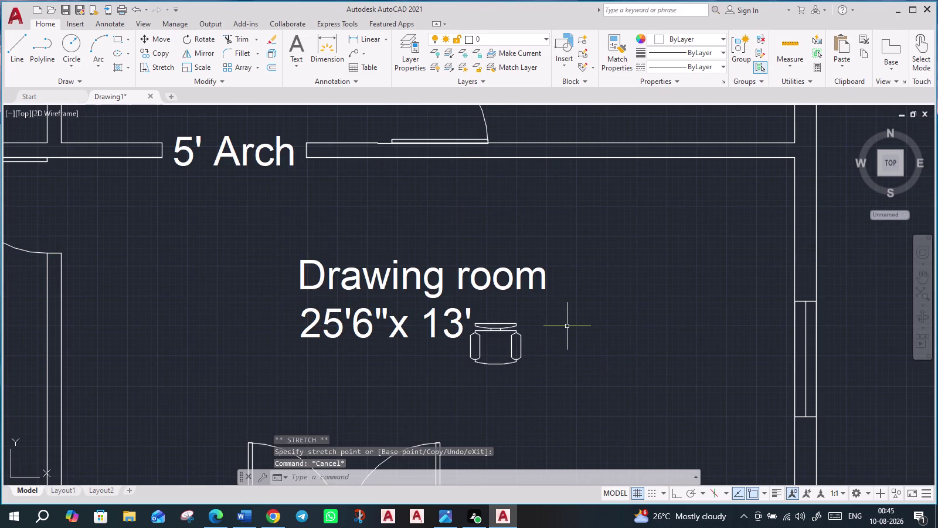
scroll(down, 3)
middle_drag(529, 377, 488, 326)
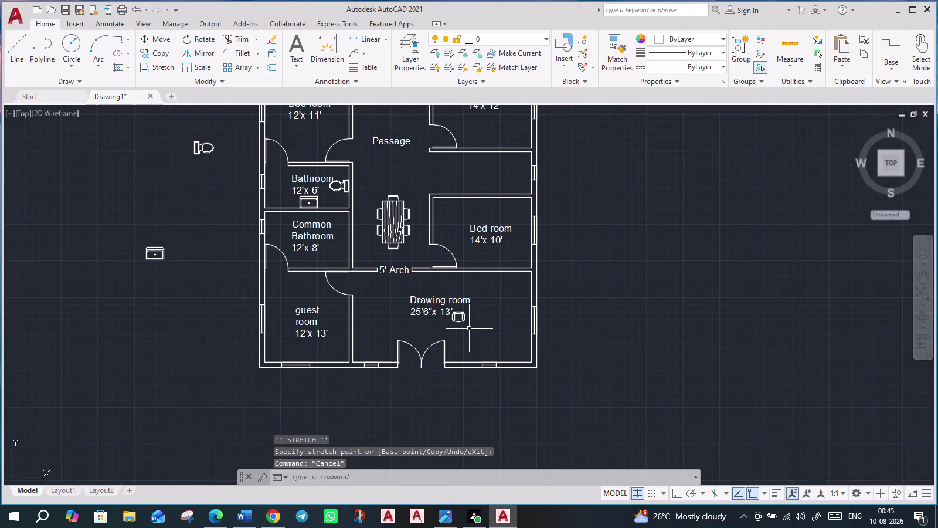
scroll(up, 3)
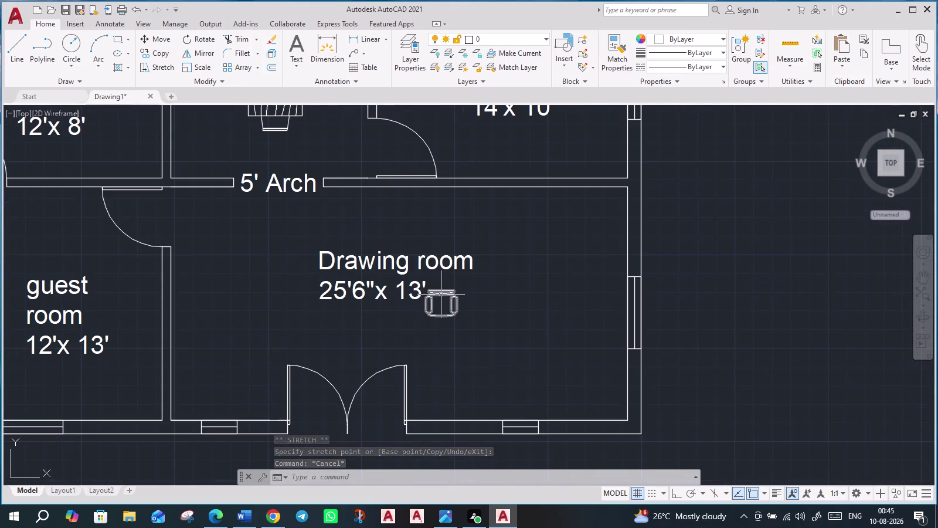
click(441, 294)
click(442, 291)
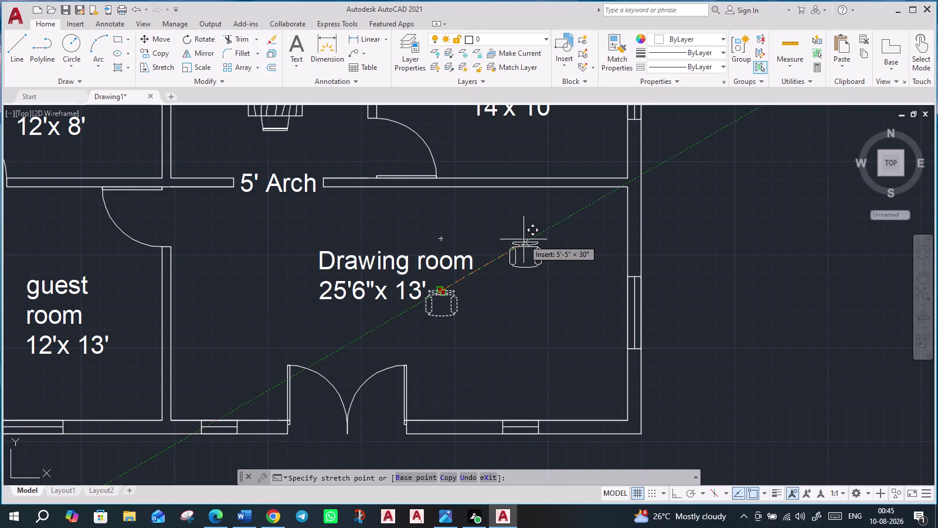
Shift the chair toward the room's right side and enlarge it with SC.
click(524, 239)
text(s)
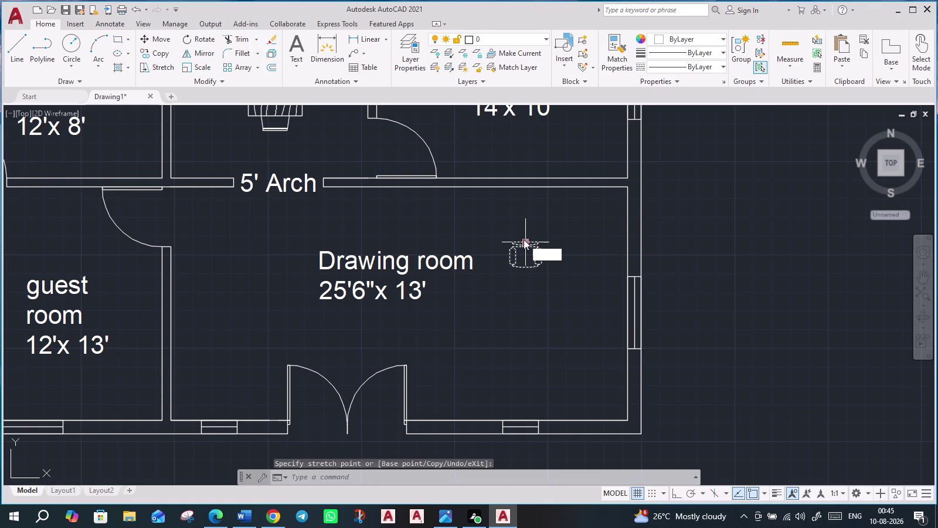
text(c)
key(Return)
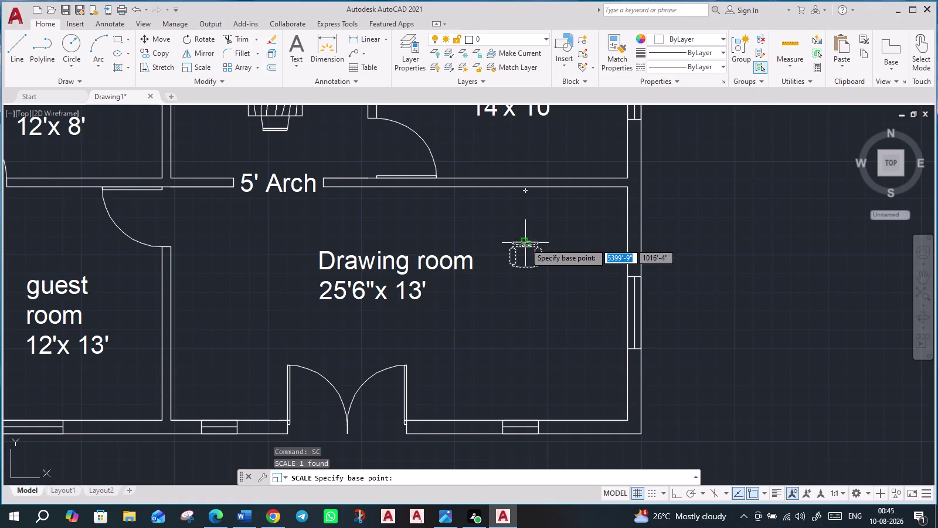
click(526, 242)
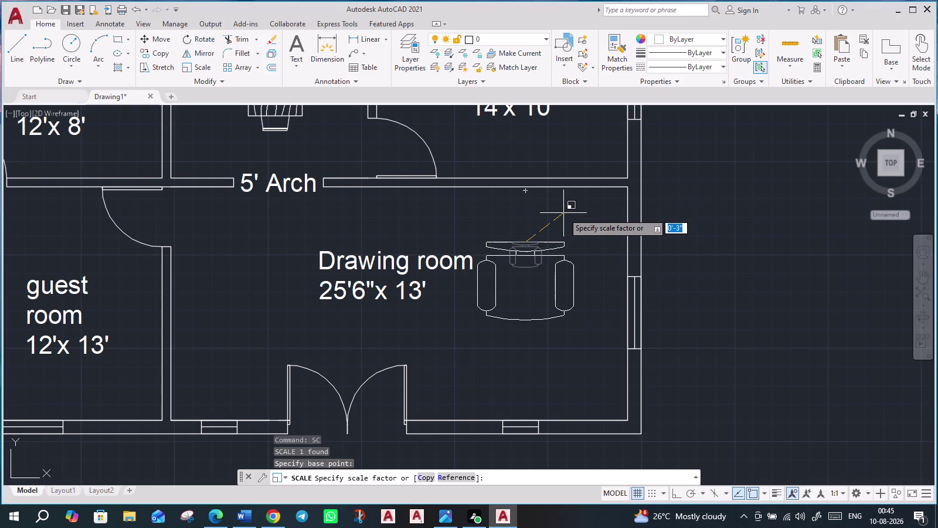
click(564, 213)
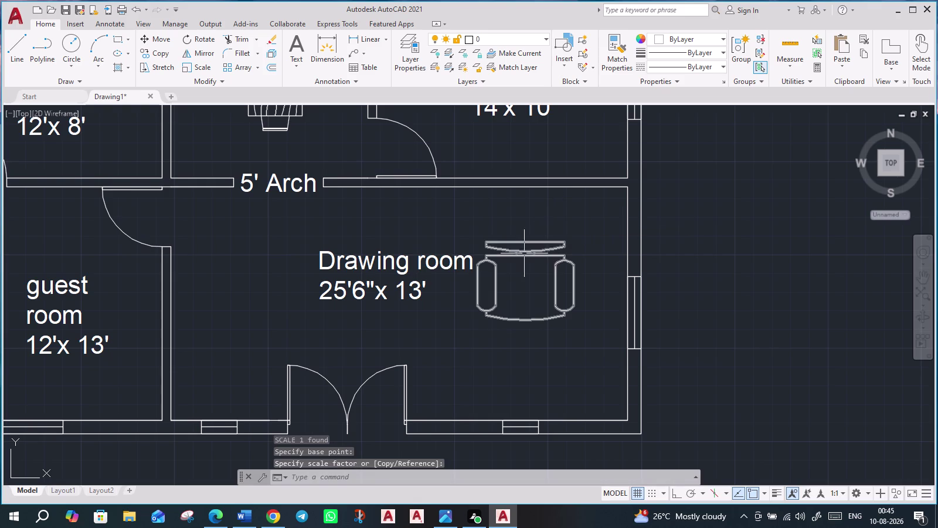
Reselect the enlarged chair and start rotating it about its top.
click(524, 241)
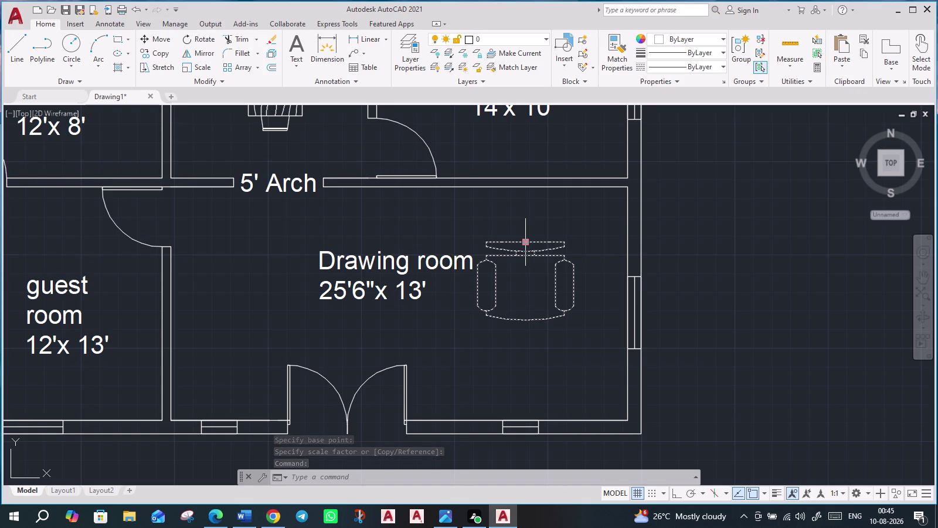
text(ro)
key(Return)
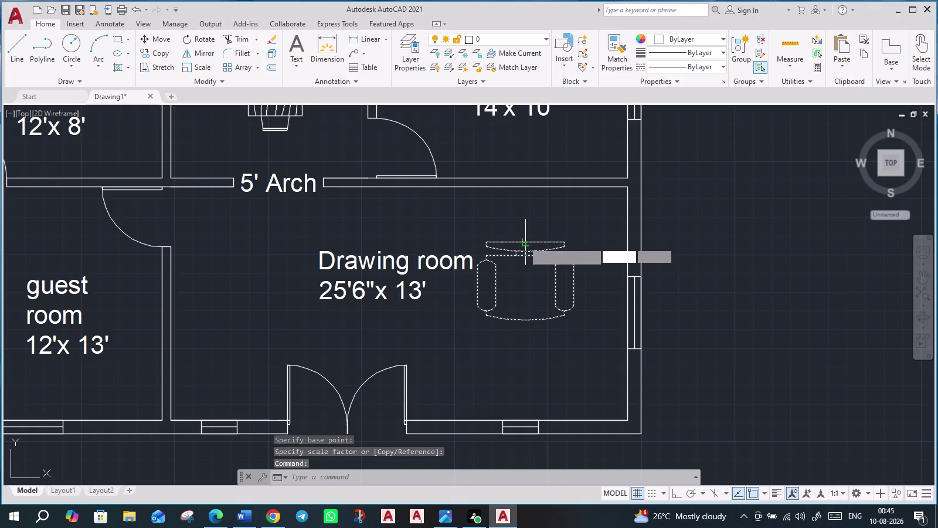
click(523, 242)
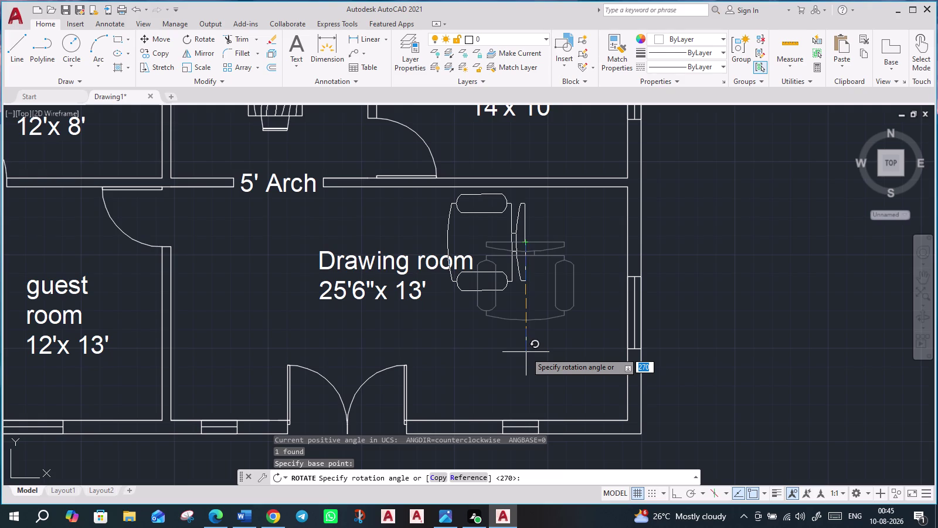
Rotate the chair 270° with Ortho on and grip-move it lower in the room.
key(F8)
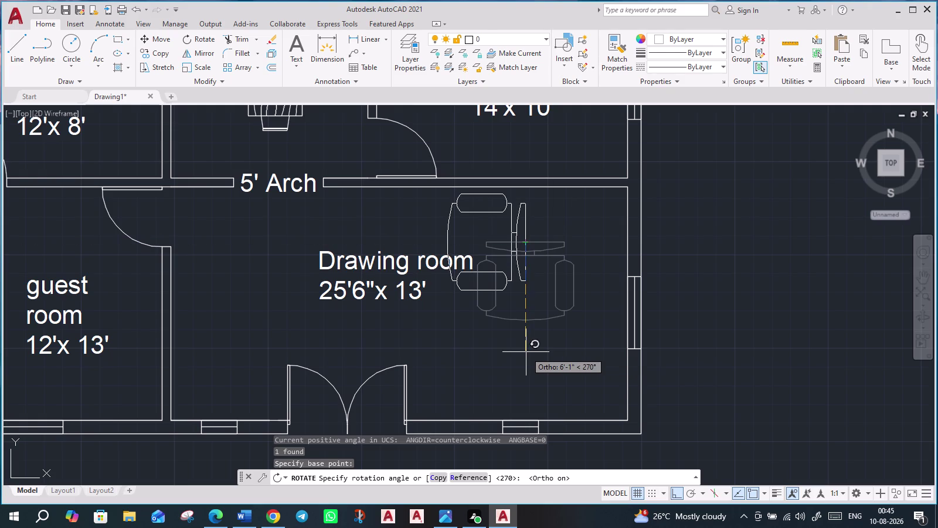
click(526, 352)
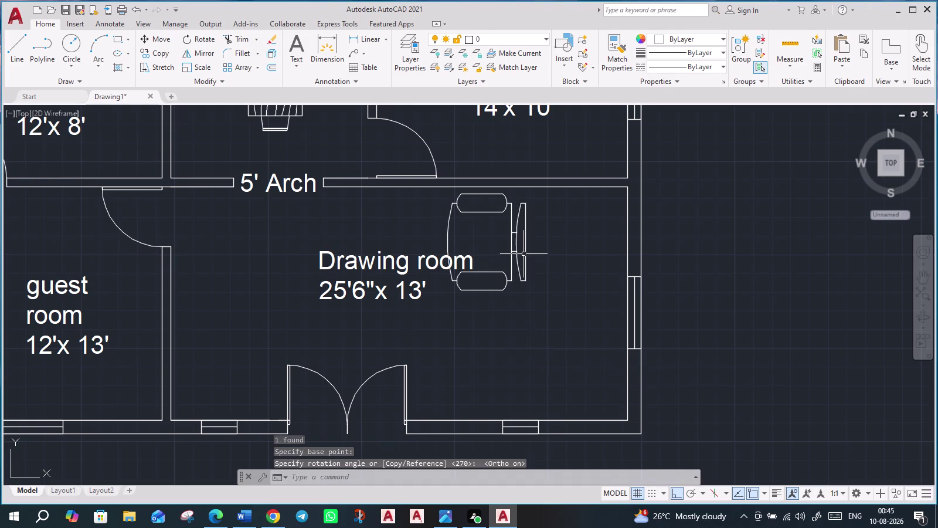
click(525, 250)
click(526, 240)
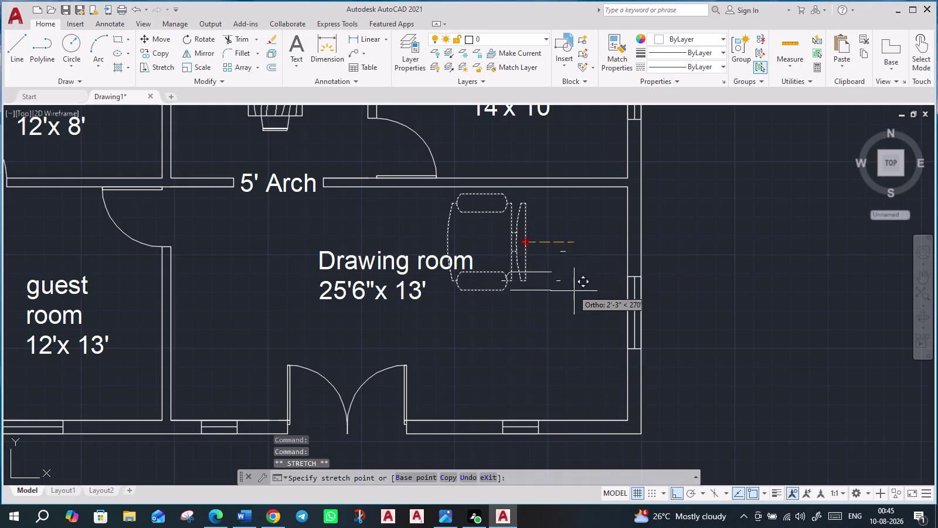
click(587, 332)
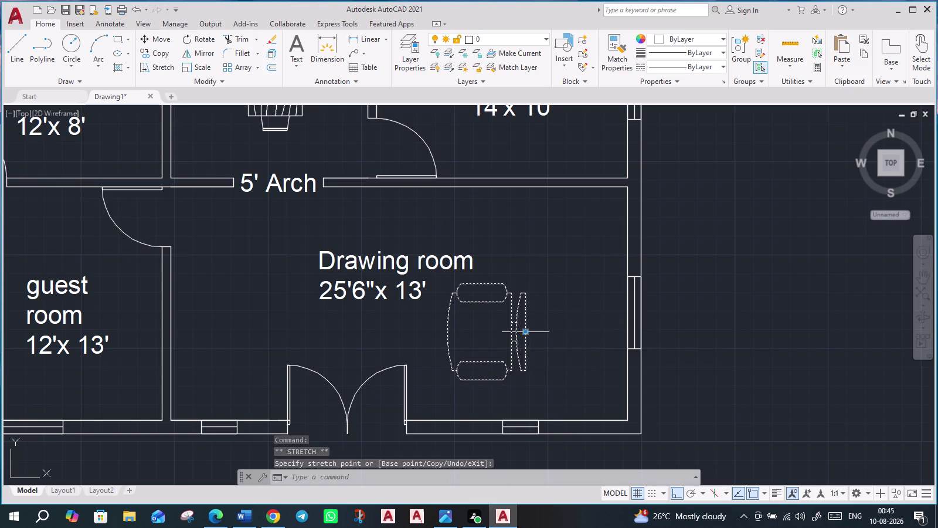
With Ortho off, slide the chair against the Drawing room's right wall.
key(F8)
click(526, 333)
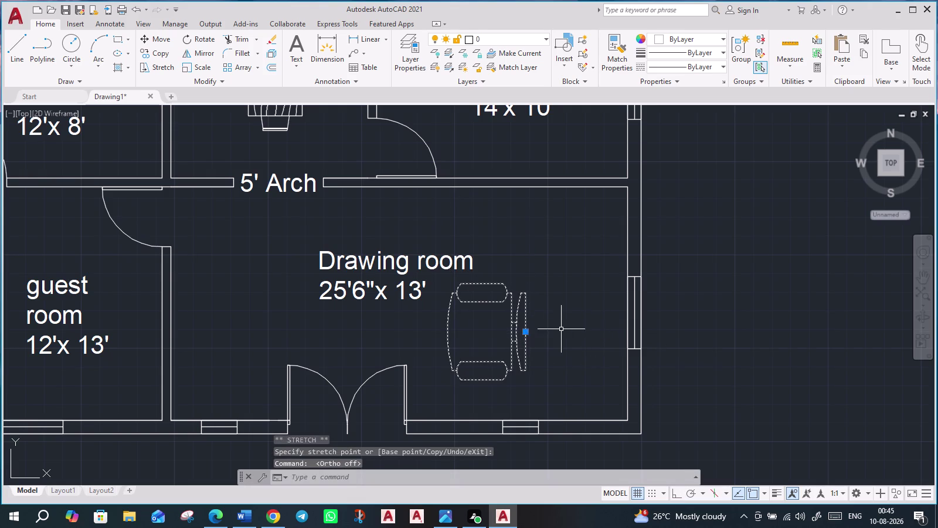
click(526, 333)
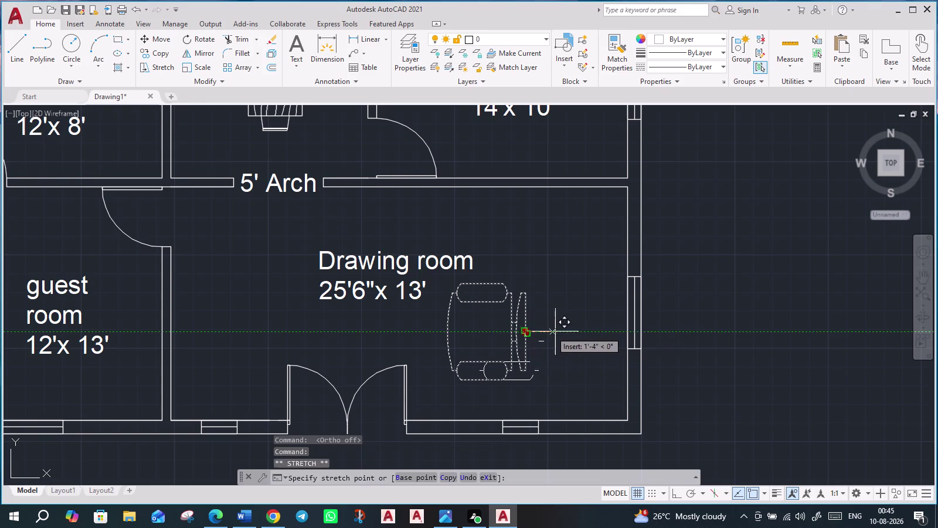
click(600, 331)
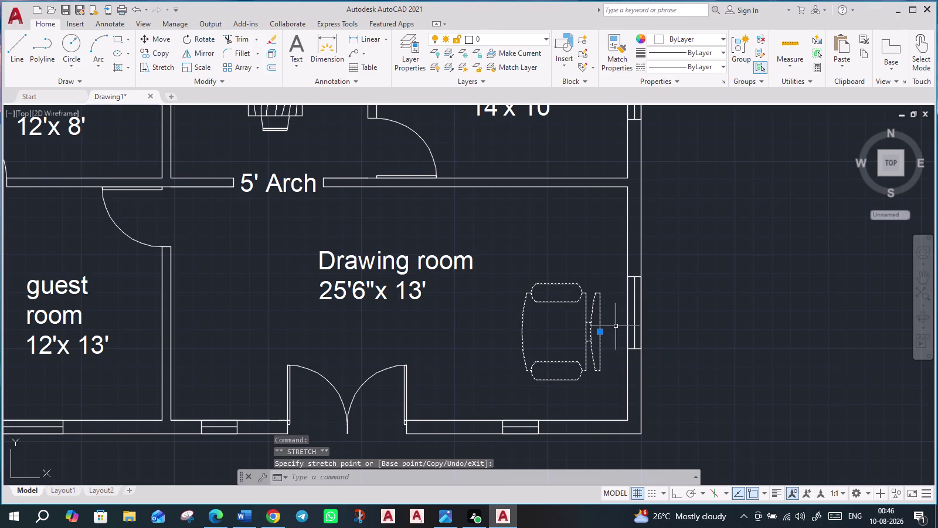
key(Escape)
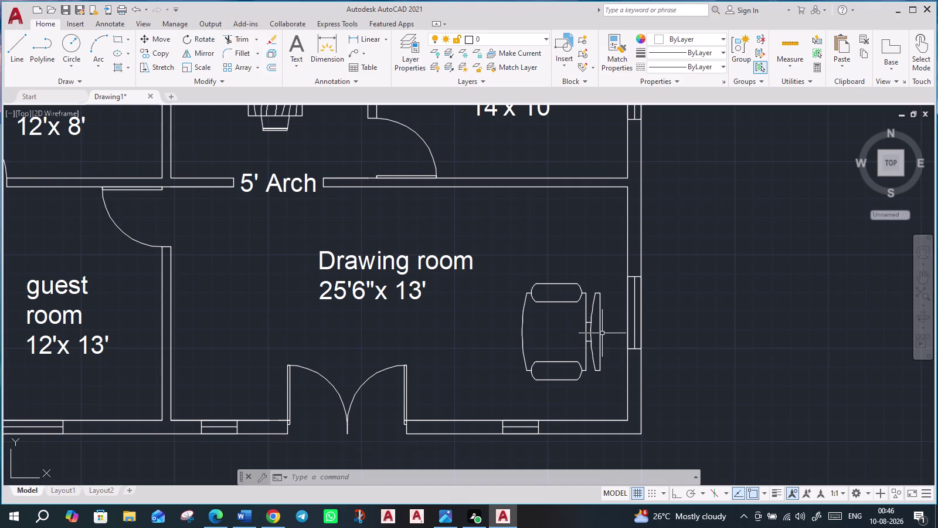
scroll(down, 3)
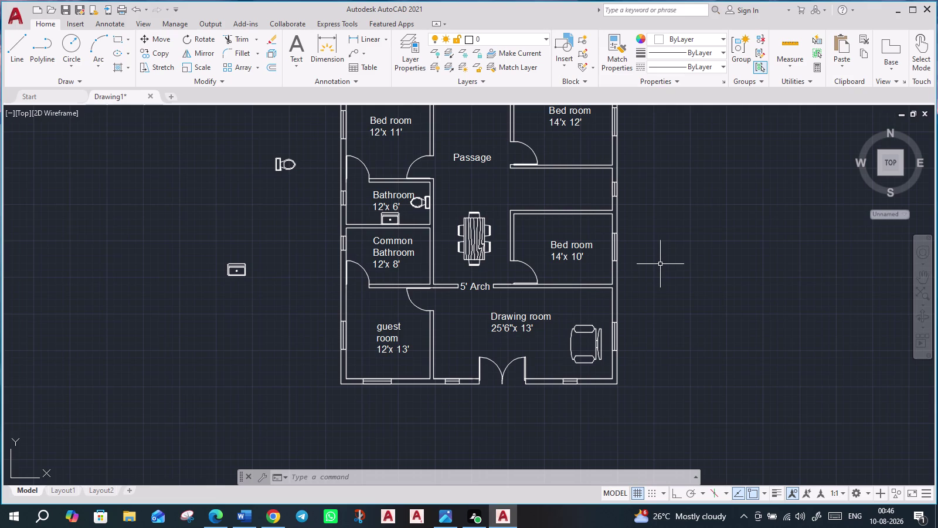
Drag the Bed - Queen block from DesignCenter left of the plan and close DesignCenter.
middle_drag(637, 284, 622, 340)
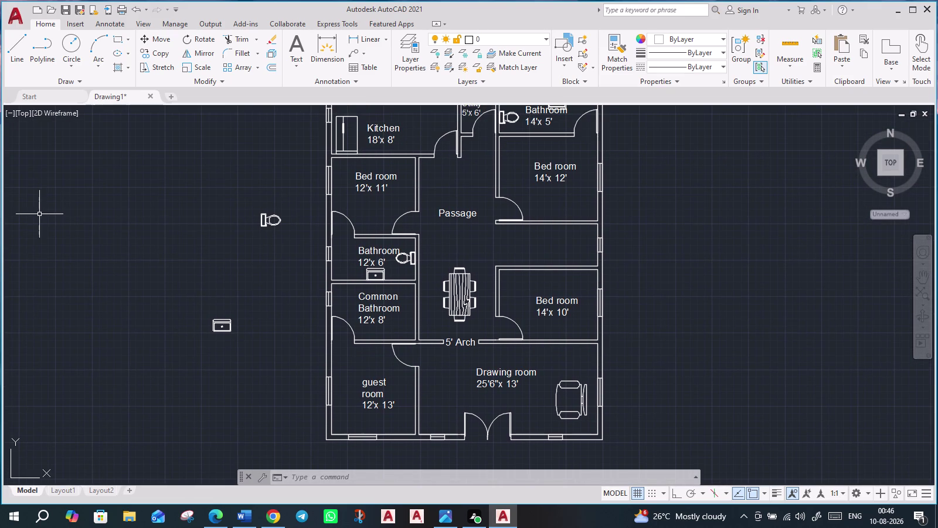
text(des)
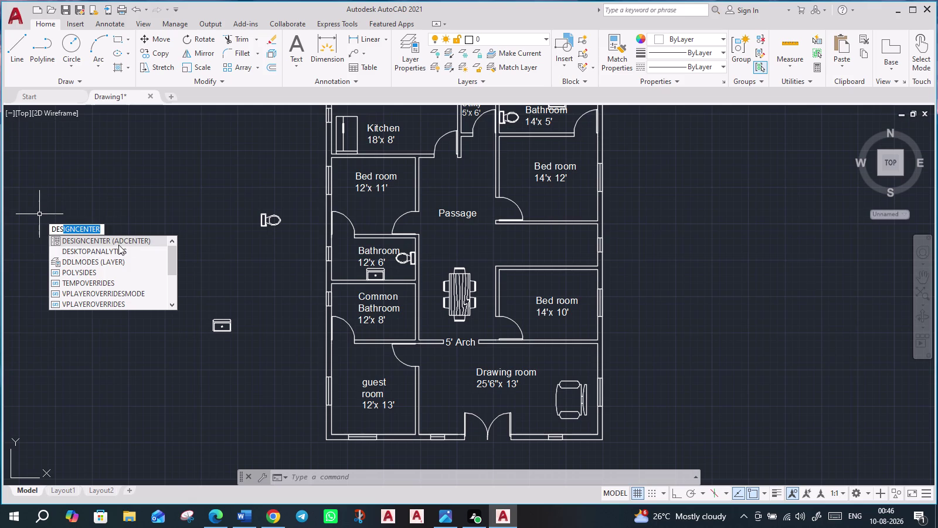
click(124, 239)
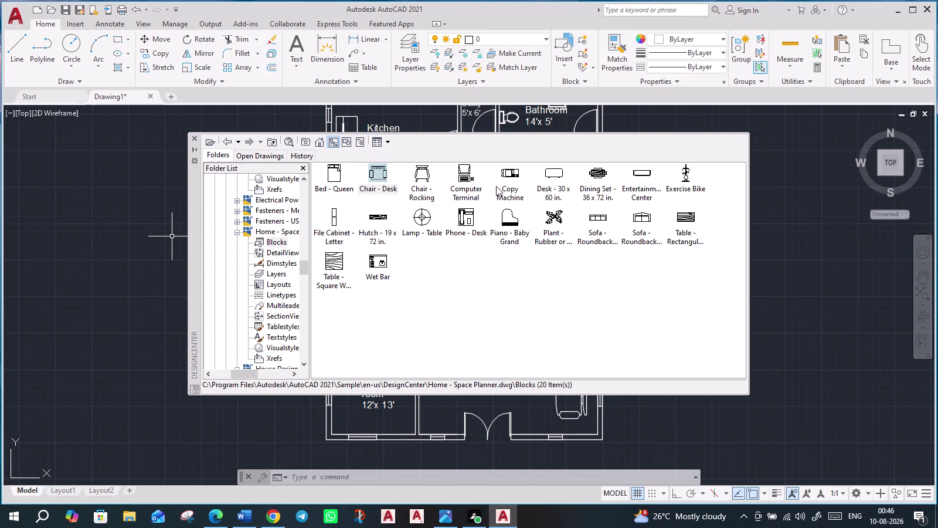
click(334, 176)
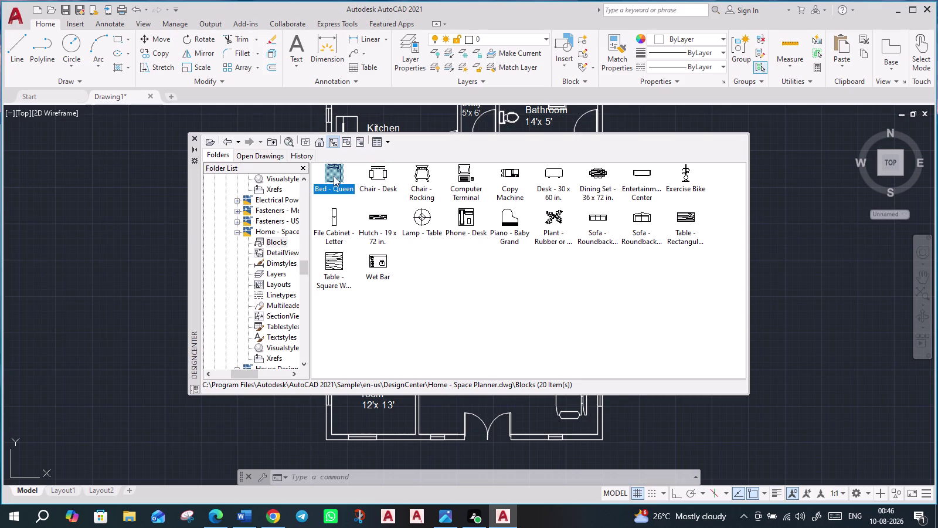
drag(333, 176, 138, 286)
click(137, 284)
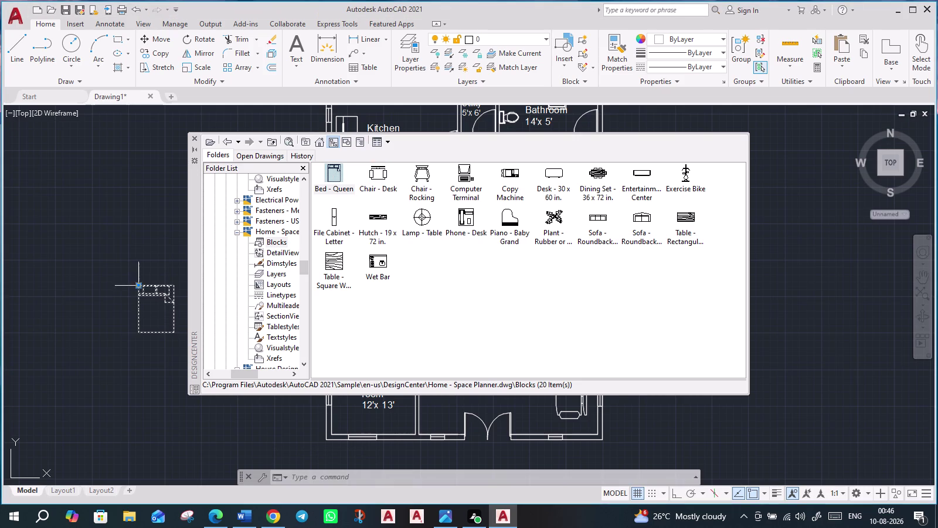
click(193, 134)
Recentre the view on the plan and grab the bed by its corner point.
middle_drag(342, 301, 342, 291)
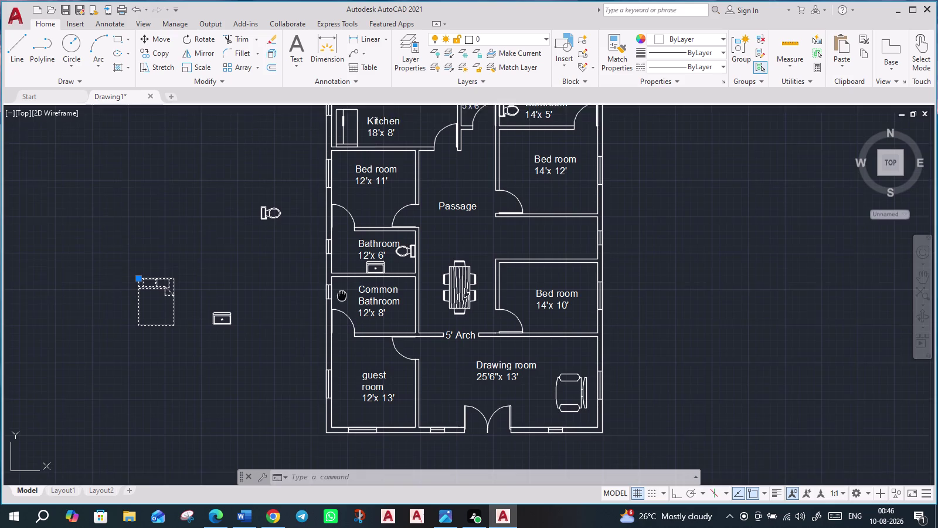
middle_drag(342, 291, 334, 341)
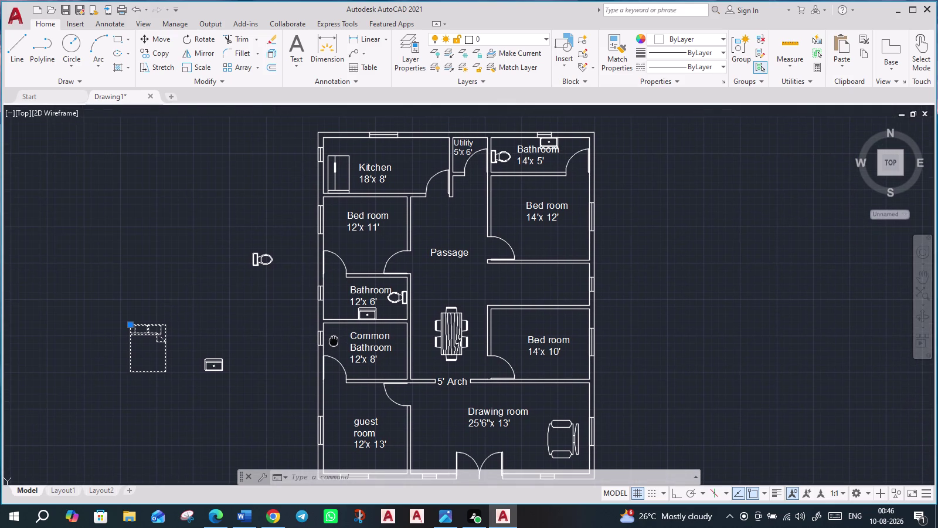
middle_drag(333, 341, 332, 335)
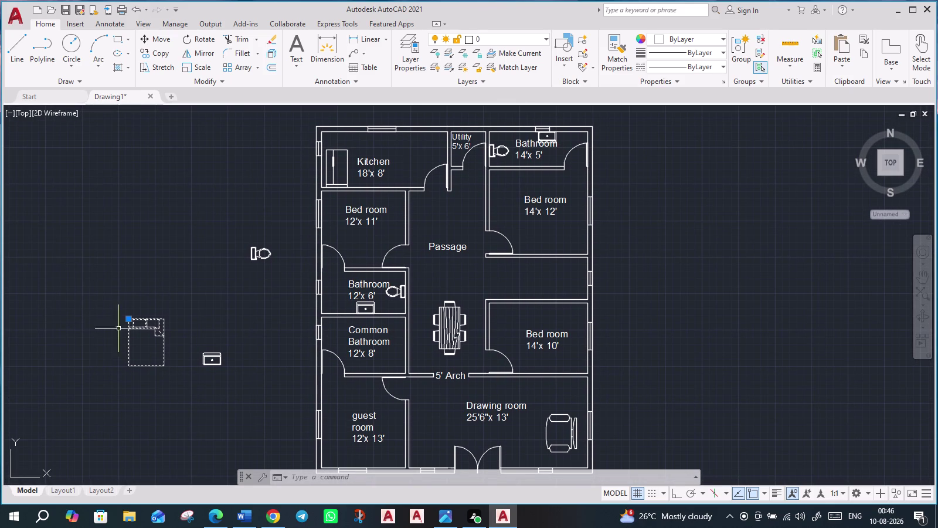
click(129, 318)
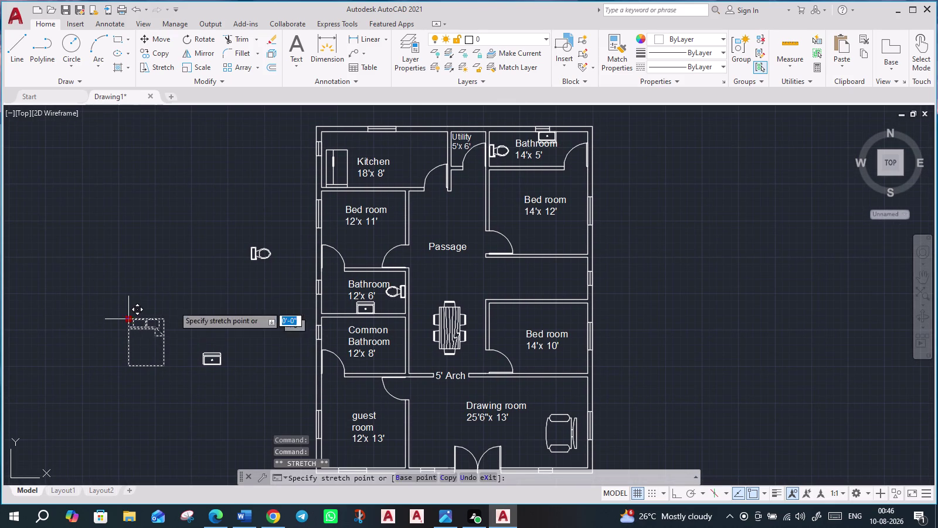
Copy the queen bed from its top-left corner into Bed rooms 14'x10' and 14'x12'.
click(203, 285)
text(co)
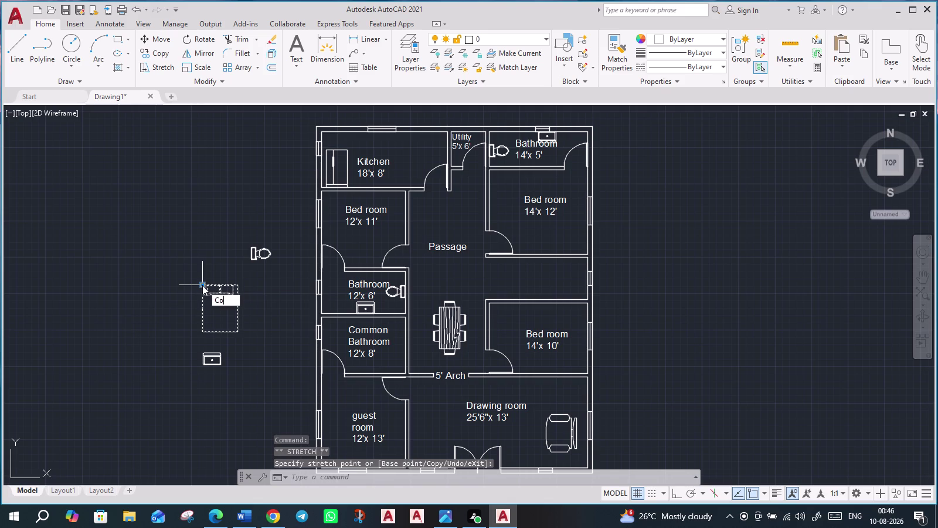
key(Return)
click(203, 285)
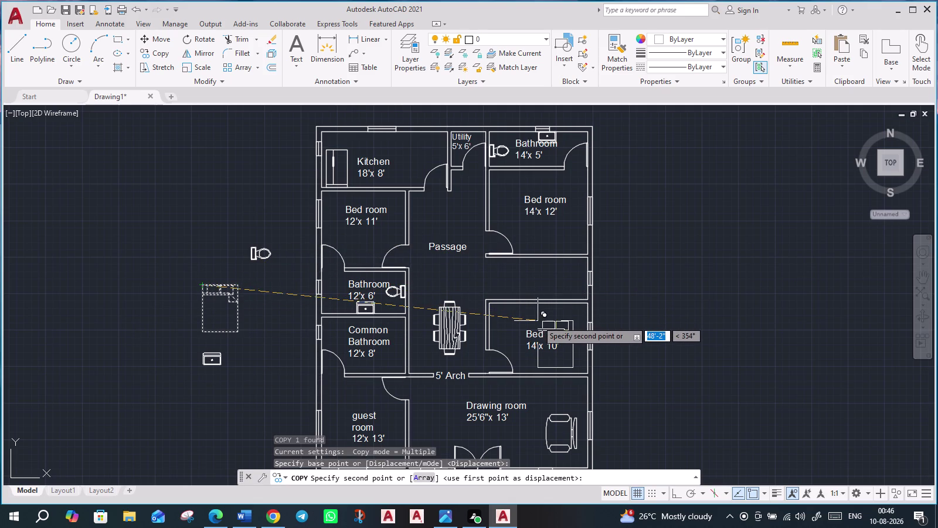
scroll(up, 3)
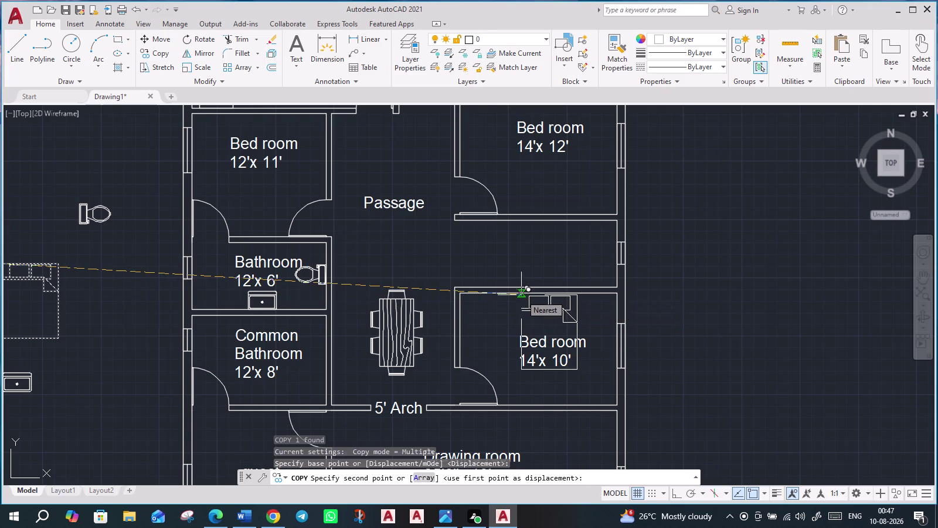
scroll(up, 3)
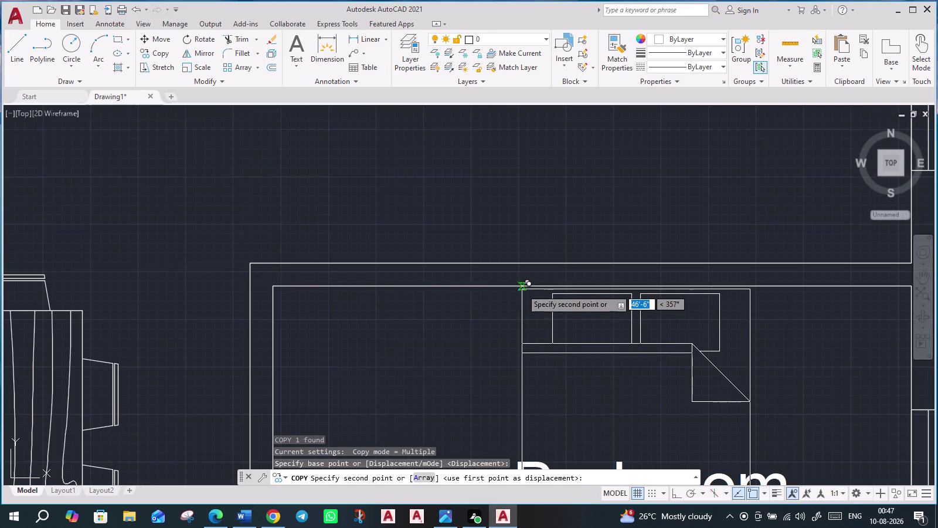
click(517, 286)
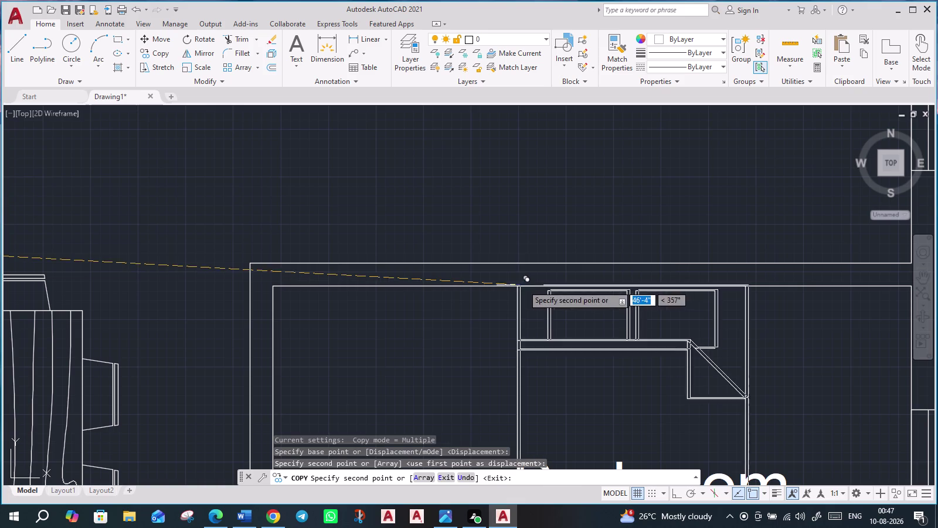
scroll(down, 3)
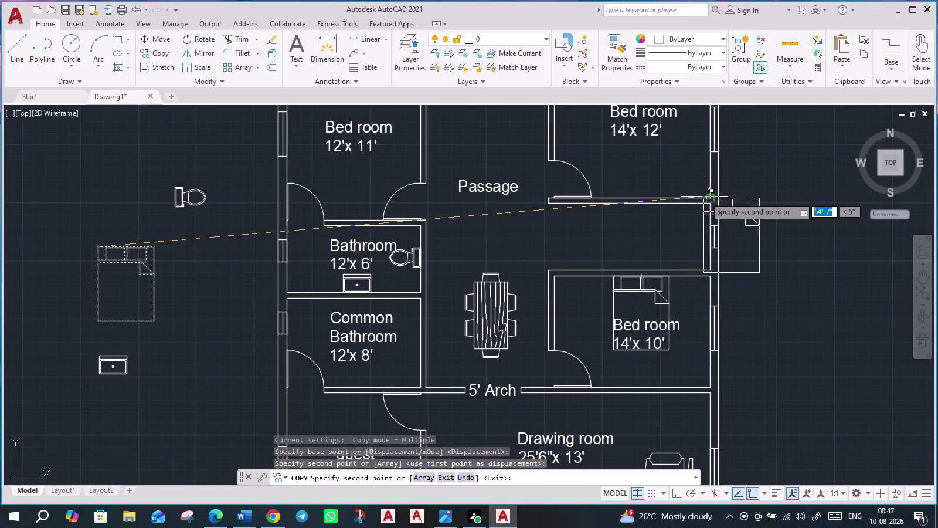
middle_drag(700, 202, 690, 375)
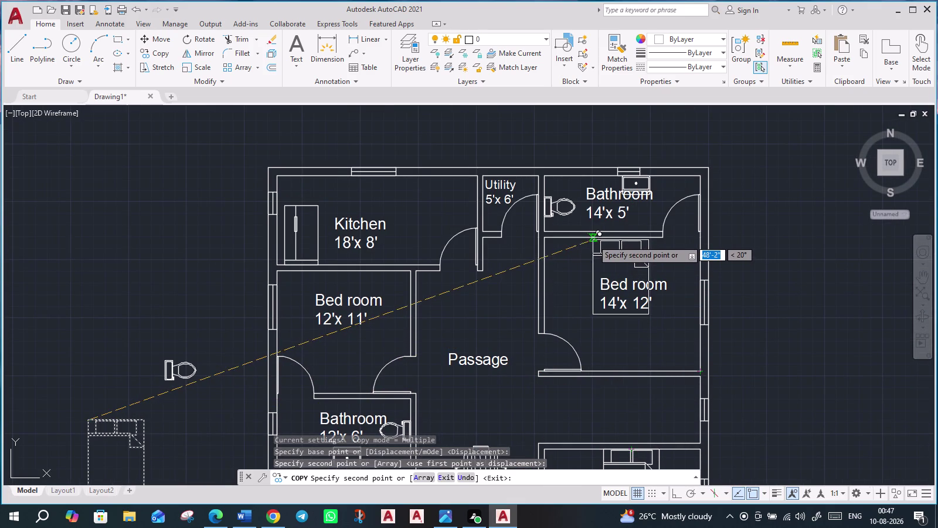
scroll(up, 3)
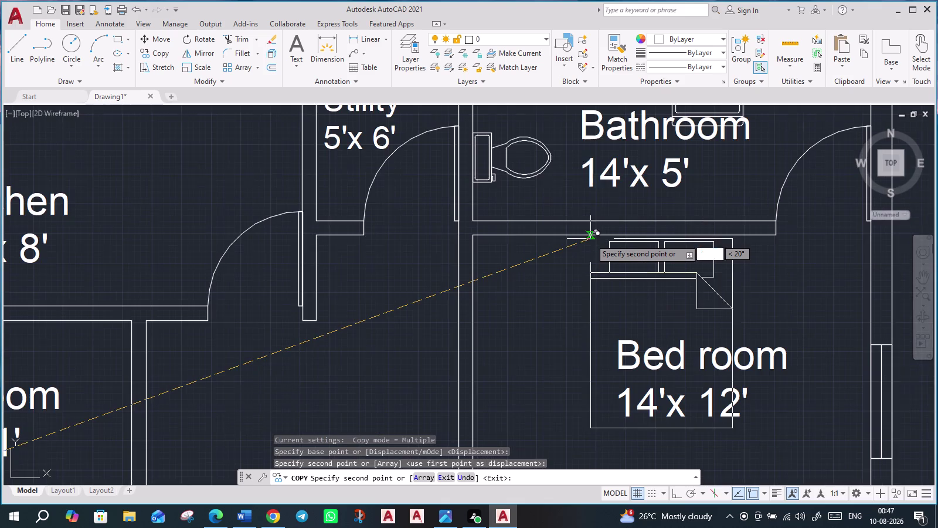
click(591, 235)
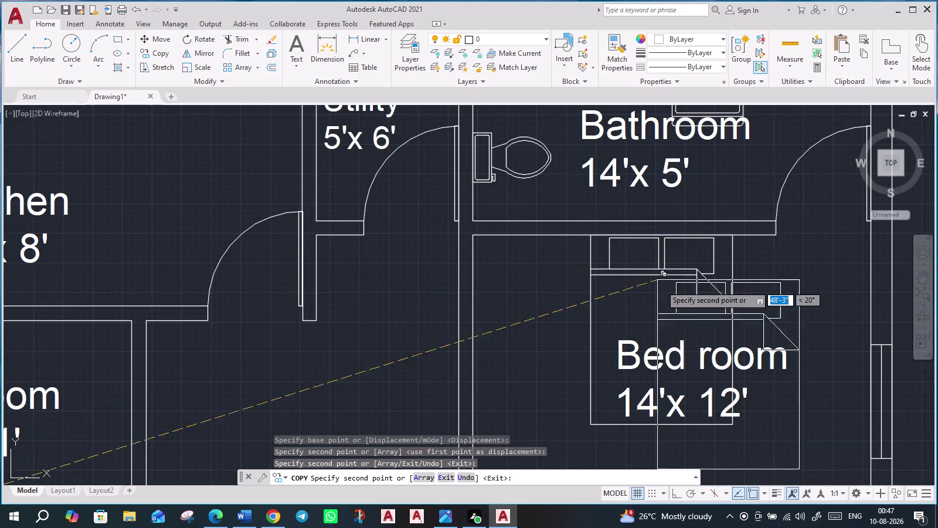
Place further bed copies in Bed room 12'x11' and the guest room.
scroll(down, 3)
scroll(up, 3)
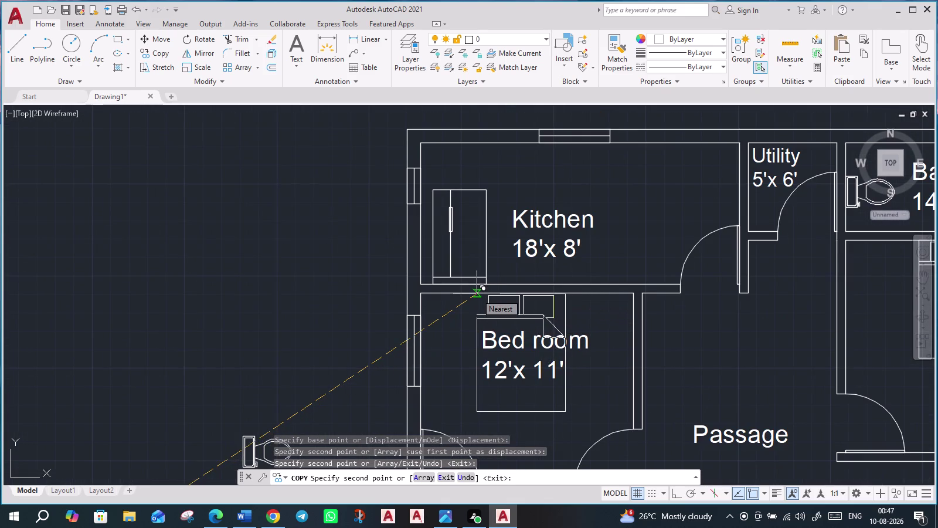
click(477, 294)
scroll(down, 3)
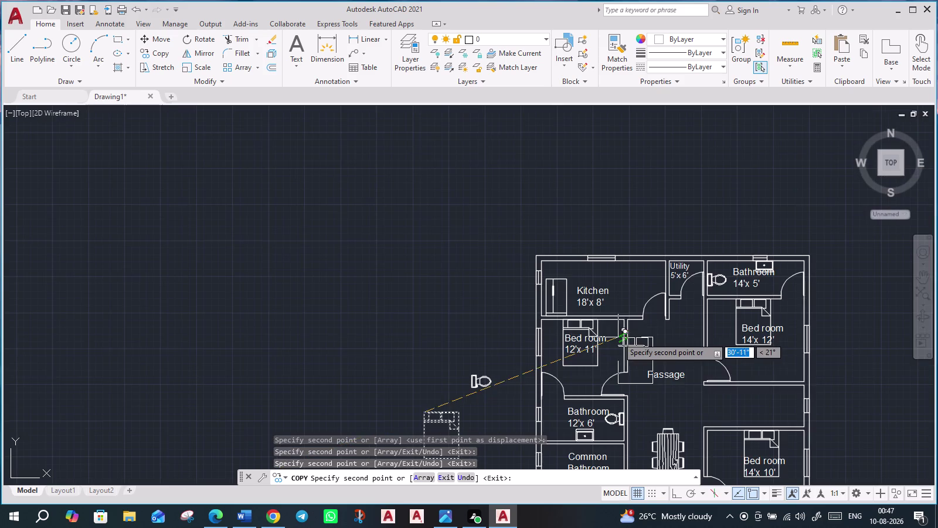
middle_drag(677, 352, 578, 222)
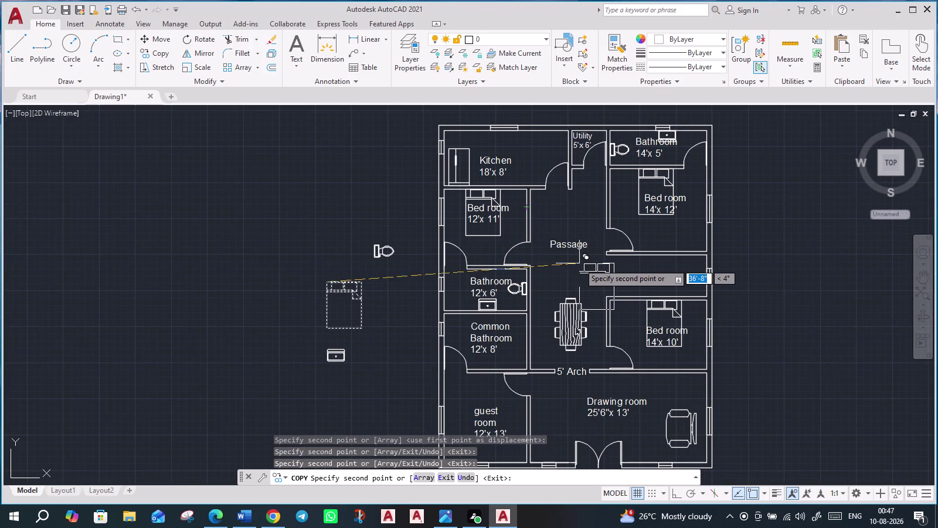
middle_drag(539, 387, 502, 260)
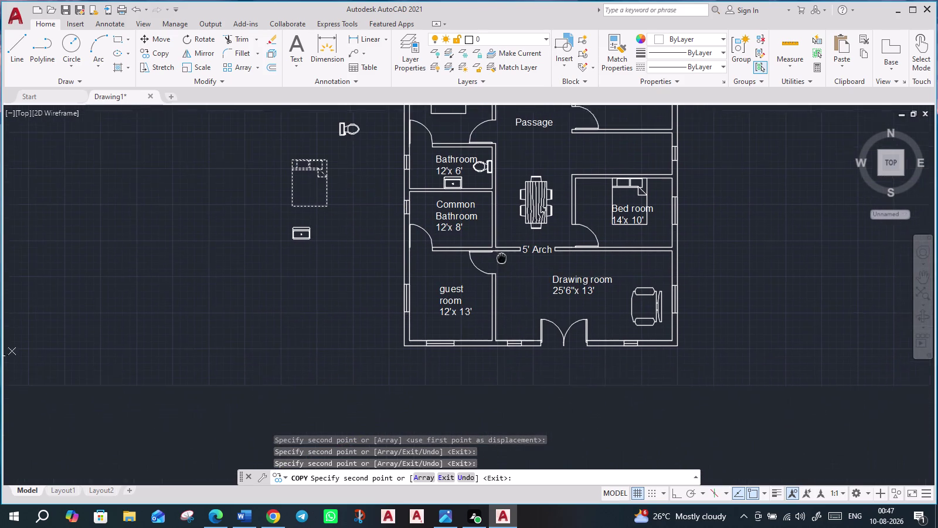
middle_drag(502, 261, 500, 254)
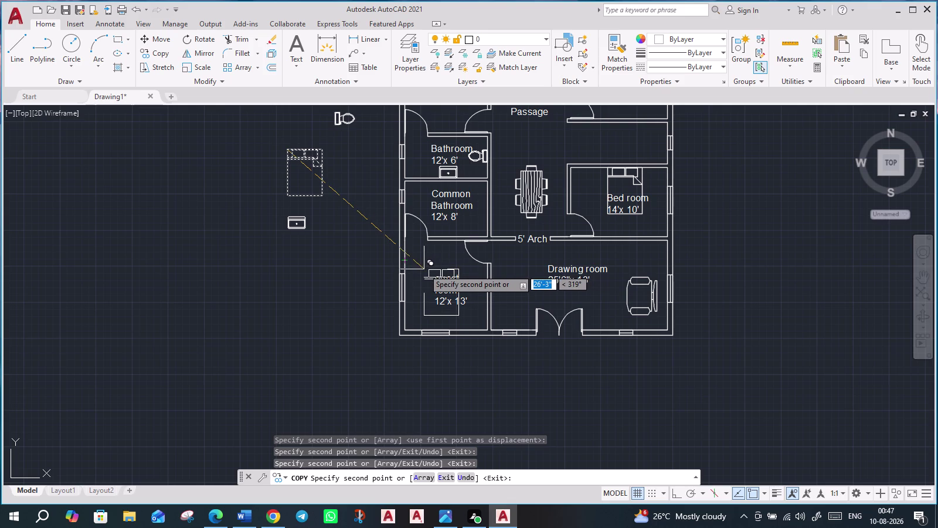
click(430, 267)
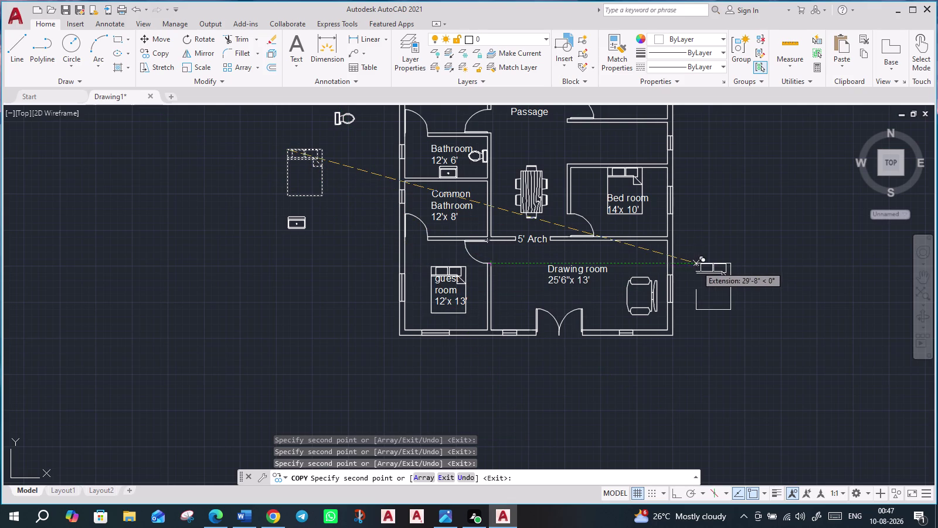
scroll(down, 3)
middle_drag(715, 243, 704, 261)
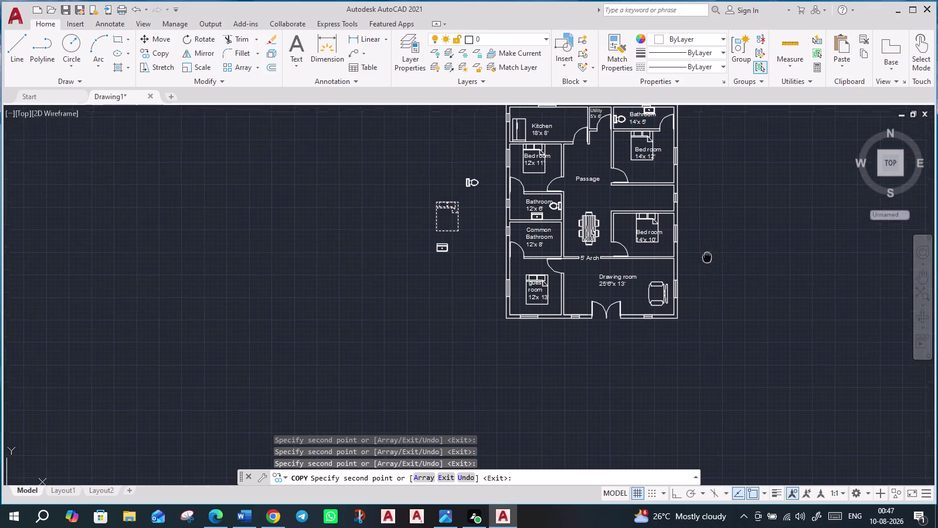
middle_drag(704, 261, 663, 317)
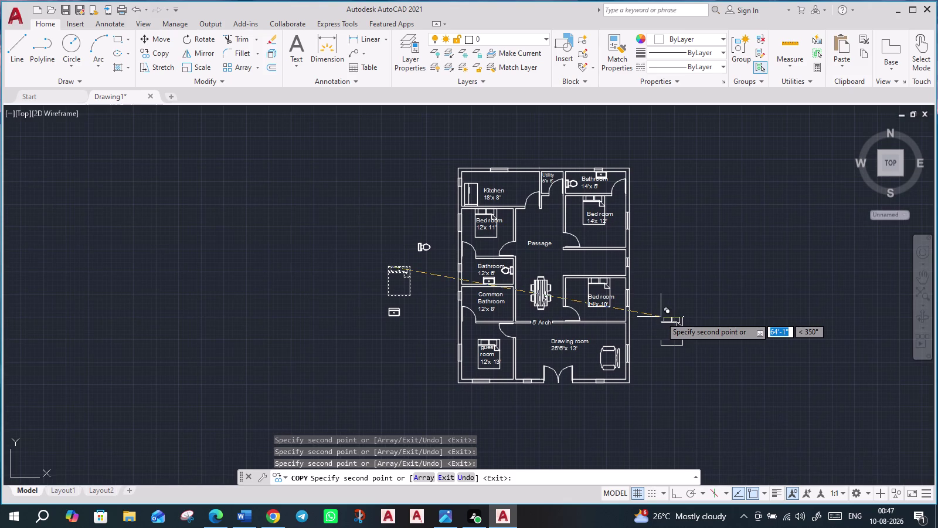
Finish copying, then enlarge the queen bed in the 14'x10' Bed room with SC.
key(Escape)
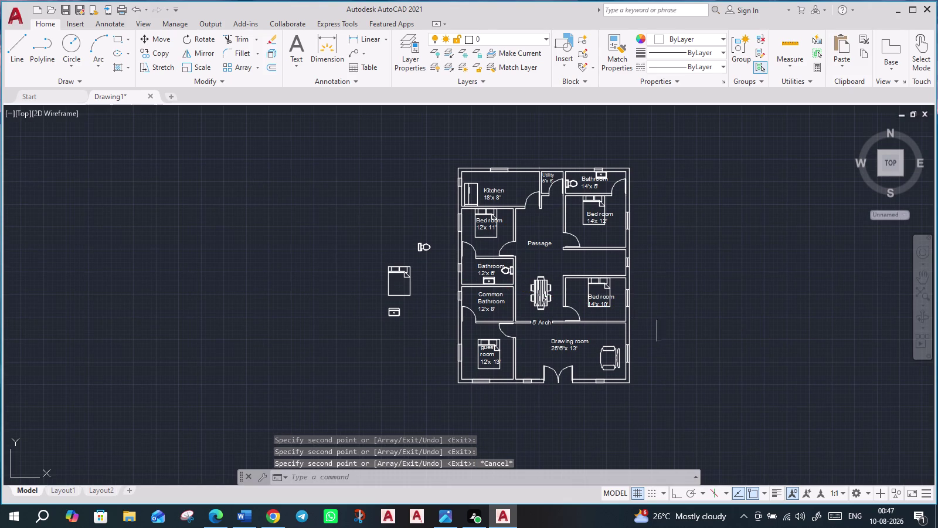
scroll(up, 3)
middle_drag(649, 301, 642, 292)
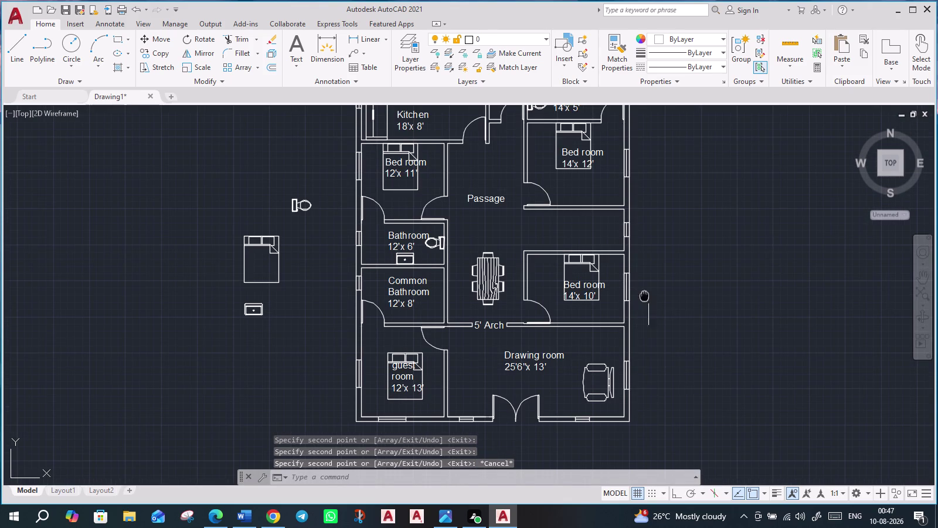
middle_drag(643, 292, 620, 258)
scroll(up, 3)
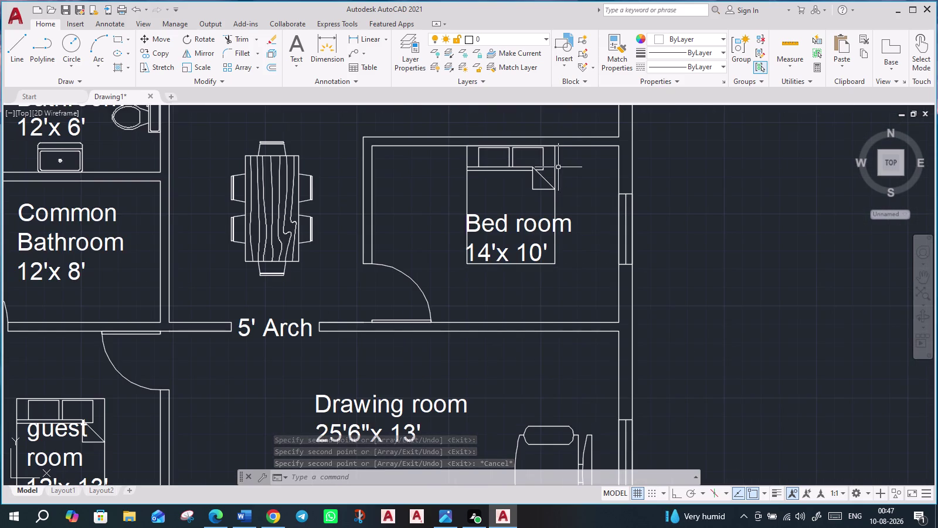
click(554, 165)
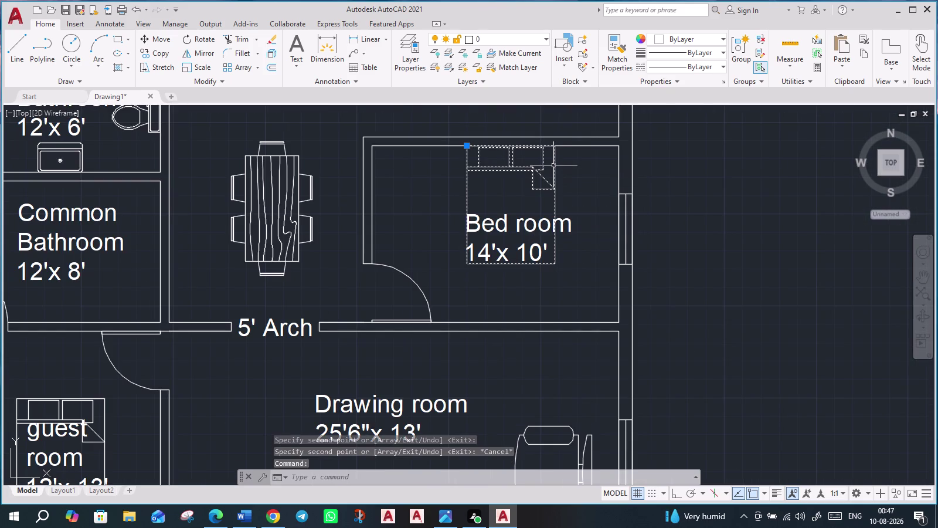
text(s)
text(c)
key(Return)
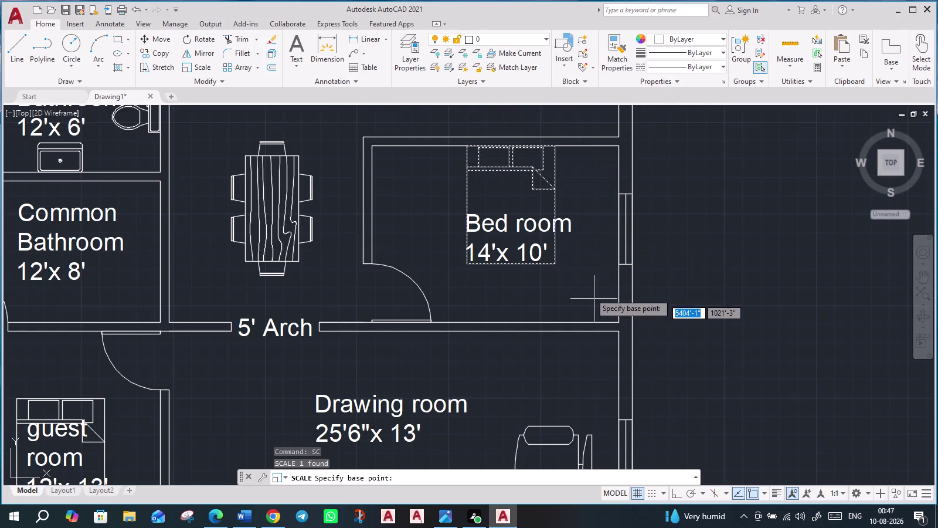
click(552, 261)
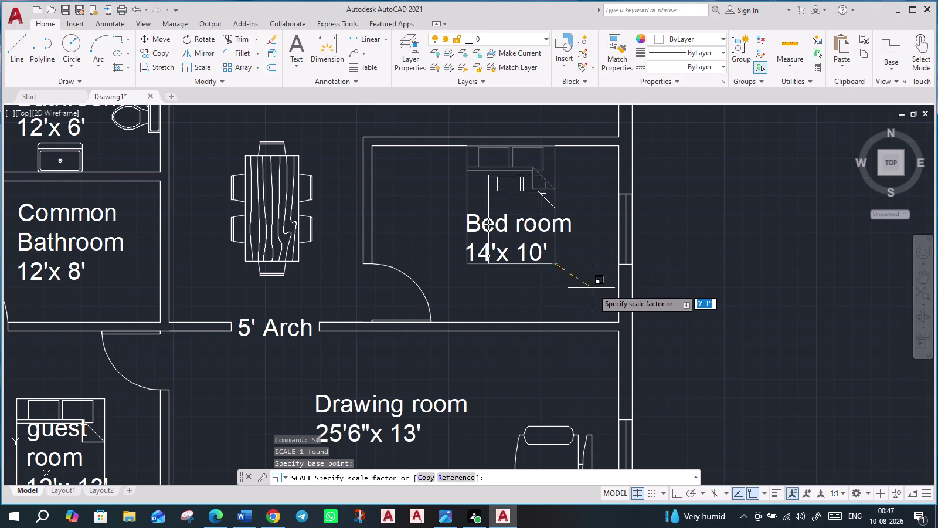
click(628, 298)
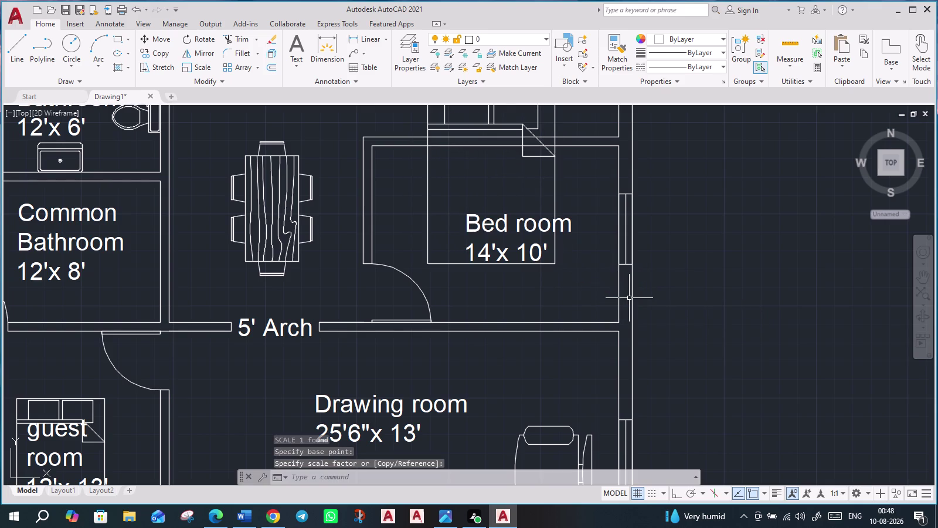
Move the enlarged bed by its corner grip into the room's top-left corner.
click(552, 264)
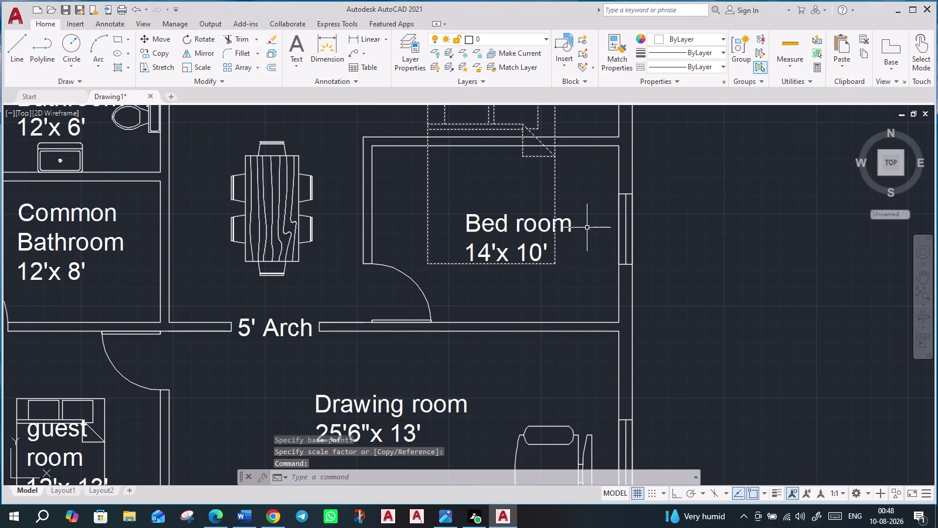
scroll(down, 3)
click(525, 177)
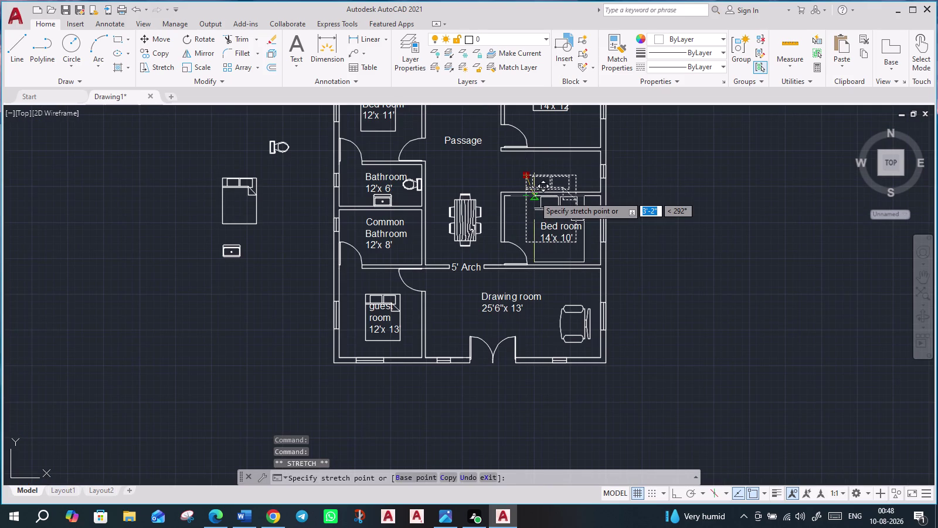
scroll(up, 3)
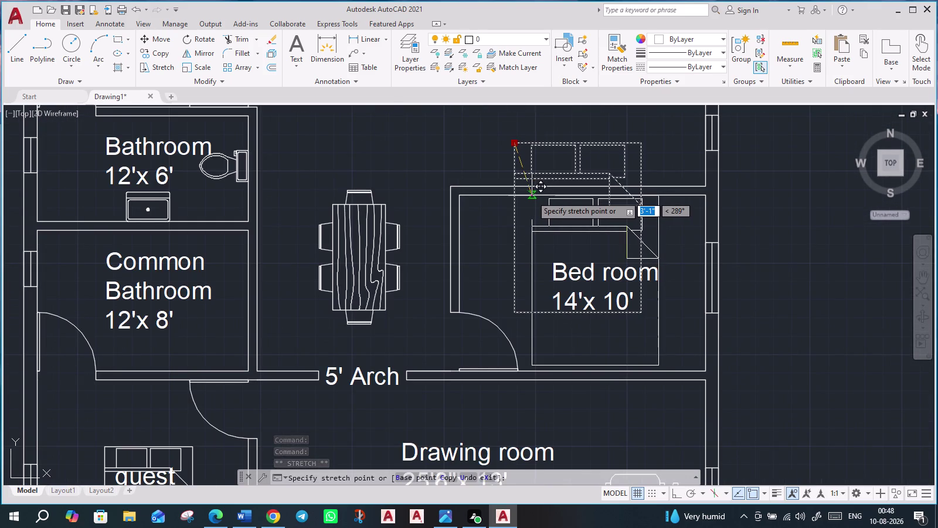
click(532, 196)
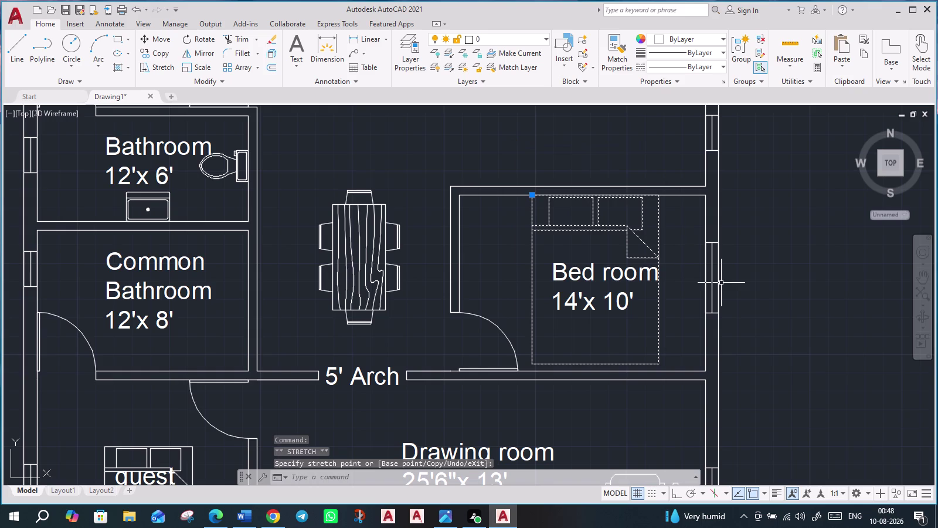
key(Escape)
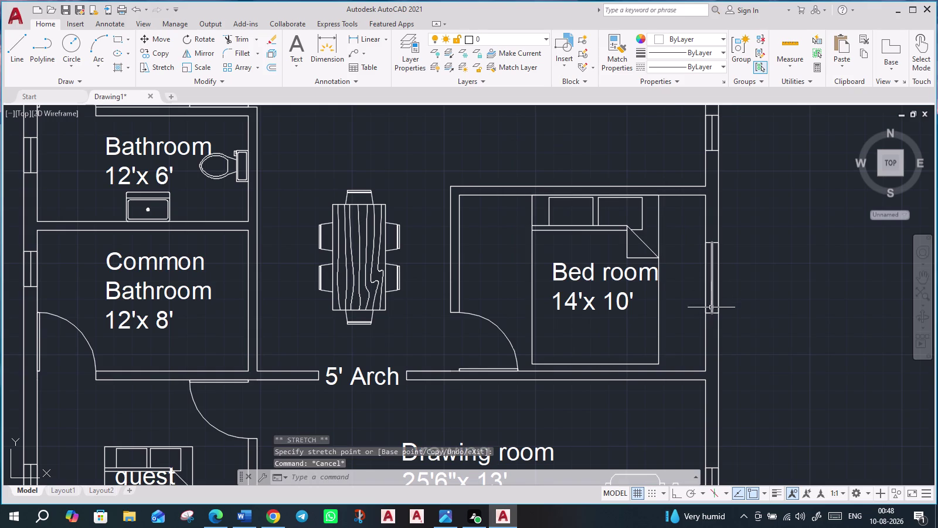
scroll(down, 3)
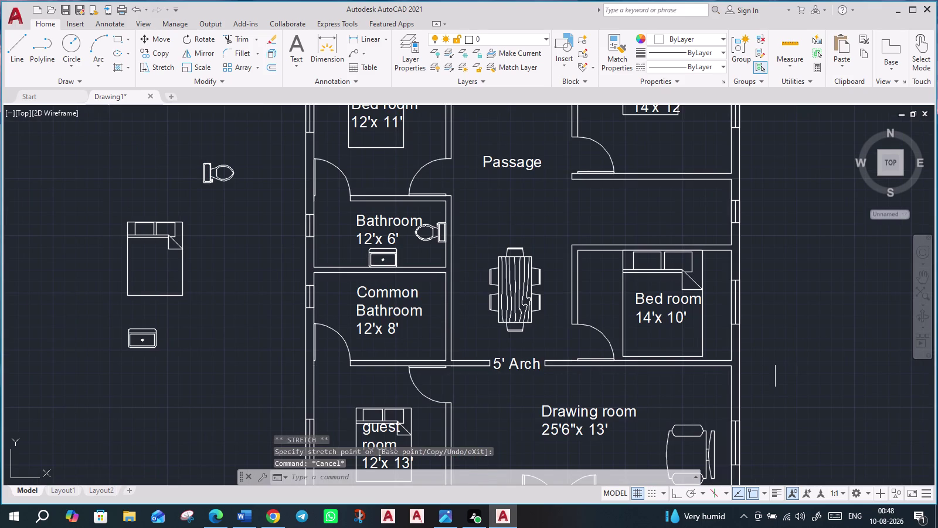
Rotate the 14'x10' room's bed a quarter turn about its corner with Ortho on.
click(623, 262)
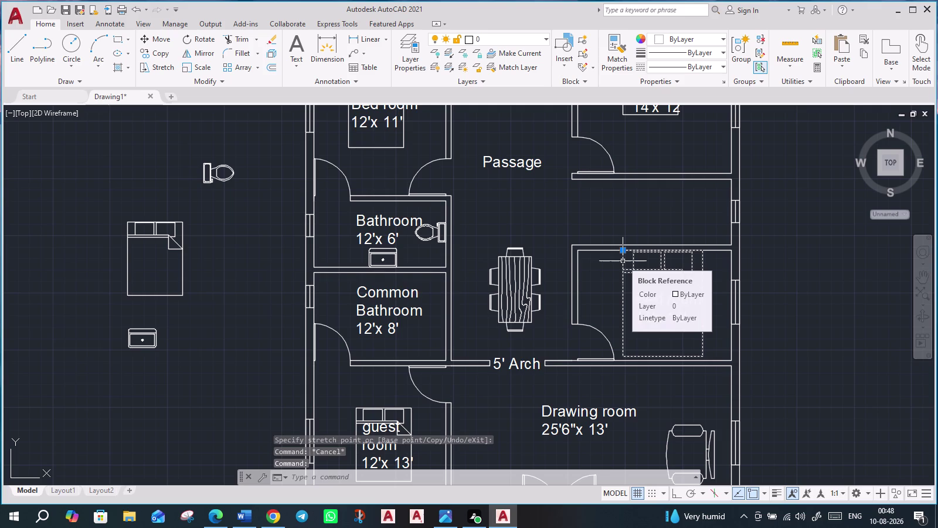
text(ro)
key(Return)
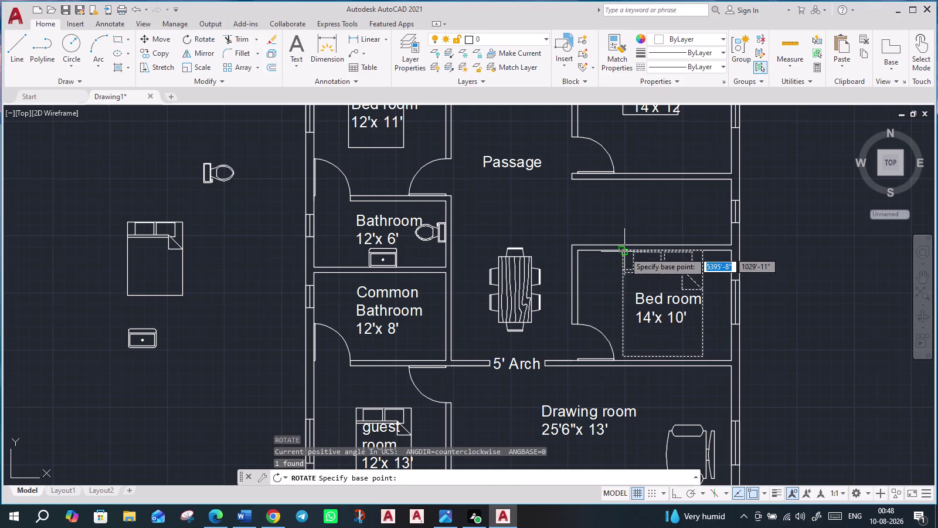
click(625, 252)
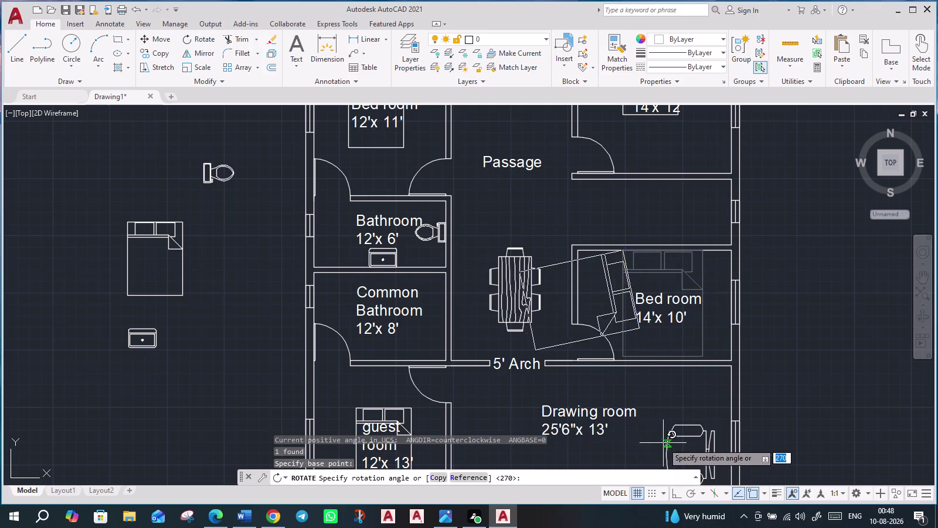
key(F8)
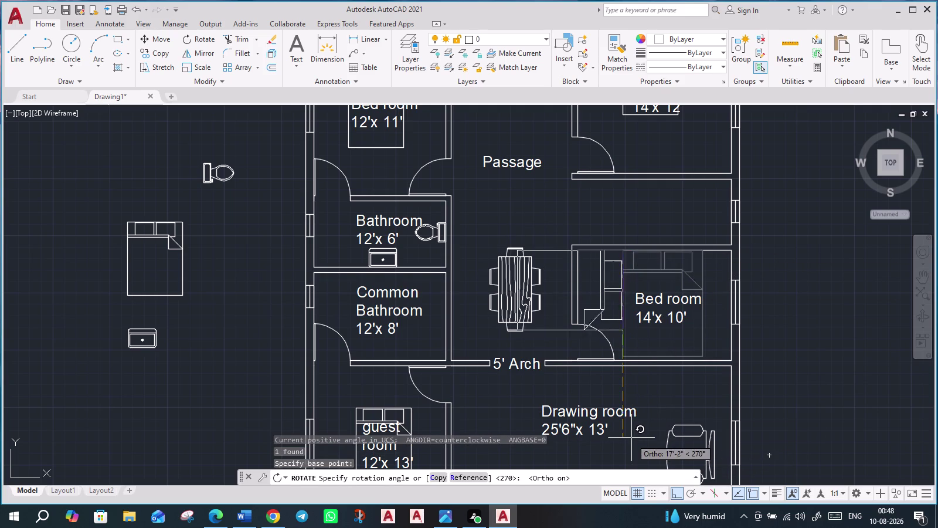
click(631, 431)
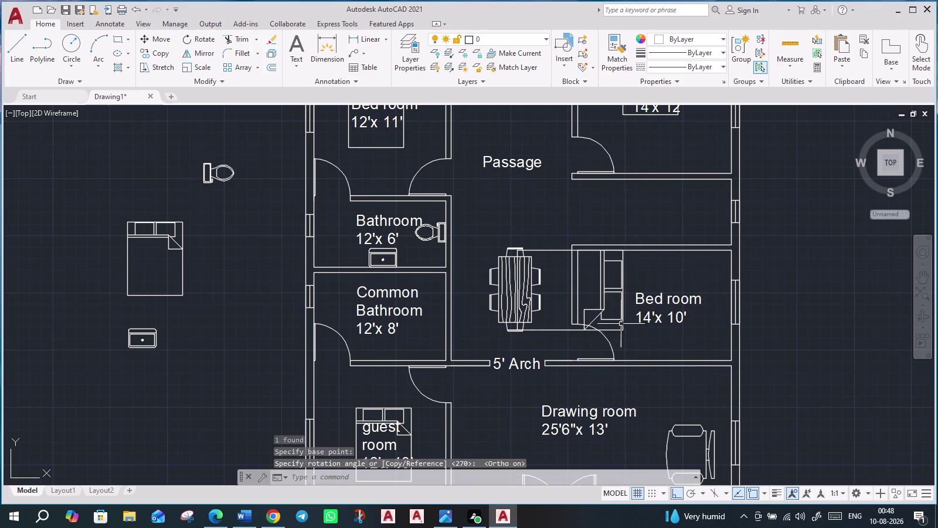
Move the rotated bed against the room's right wall and pan to the guest room.
click(621, 331)
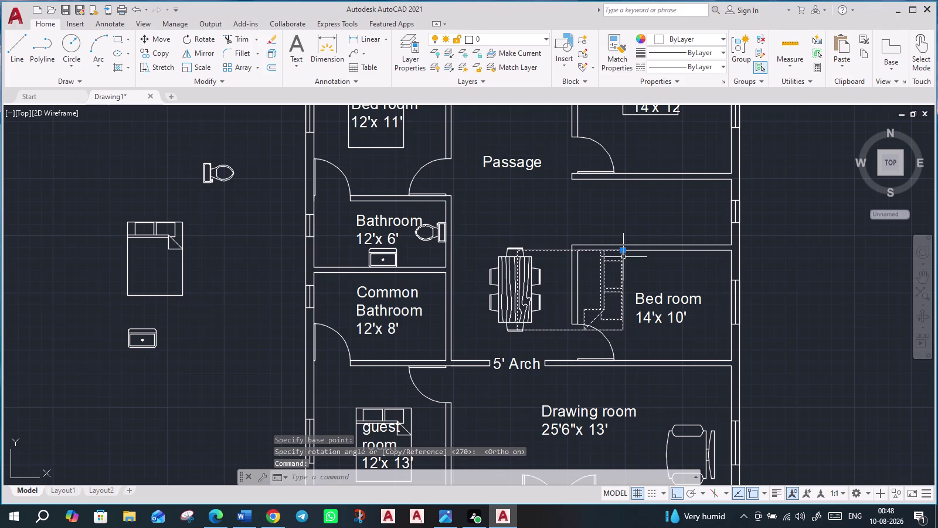
click(623, 252)
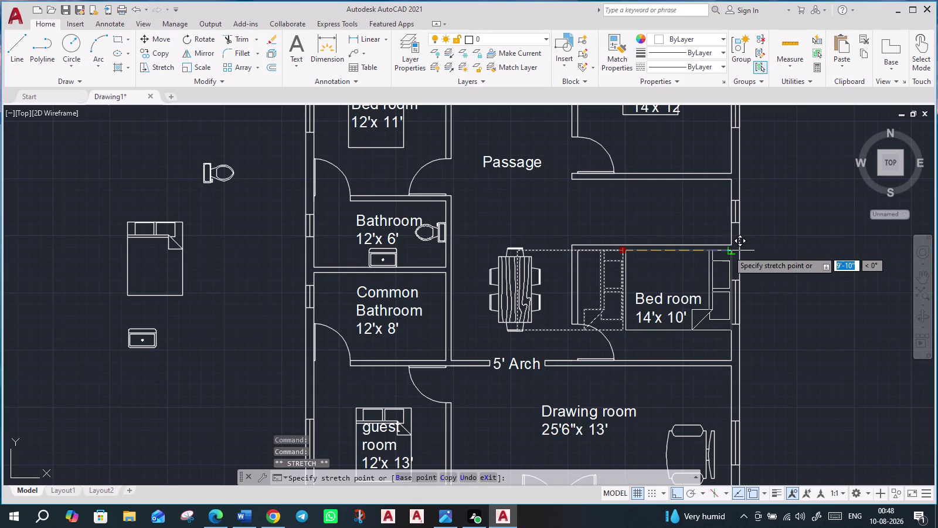
click(729, 250)
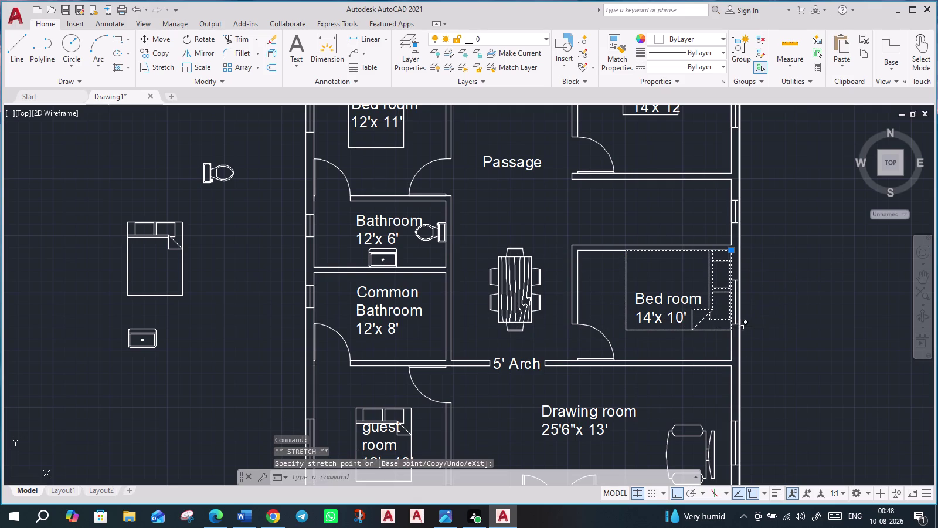
key(Escape)
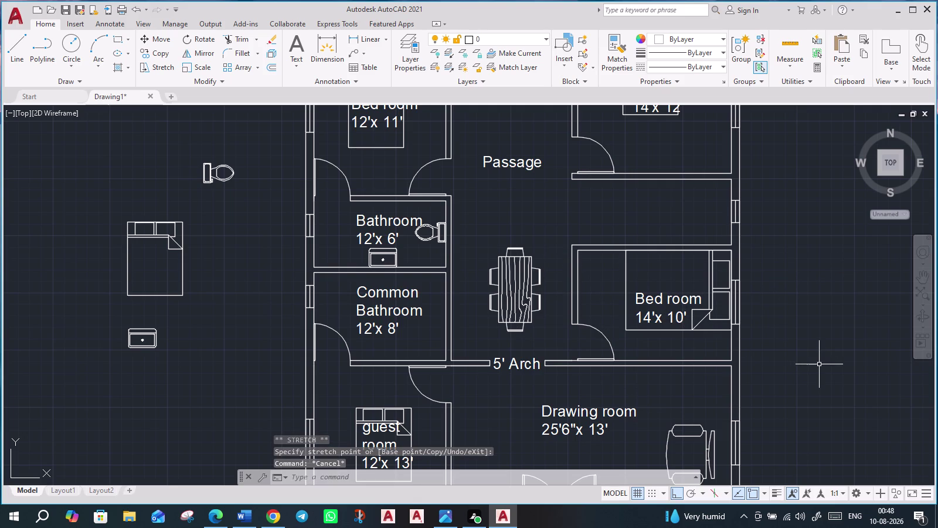
middle_drag(799, 346, 769, 310)
scroll(down, 3)
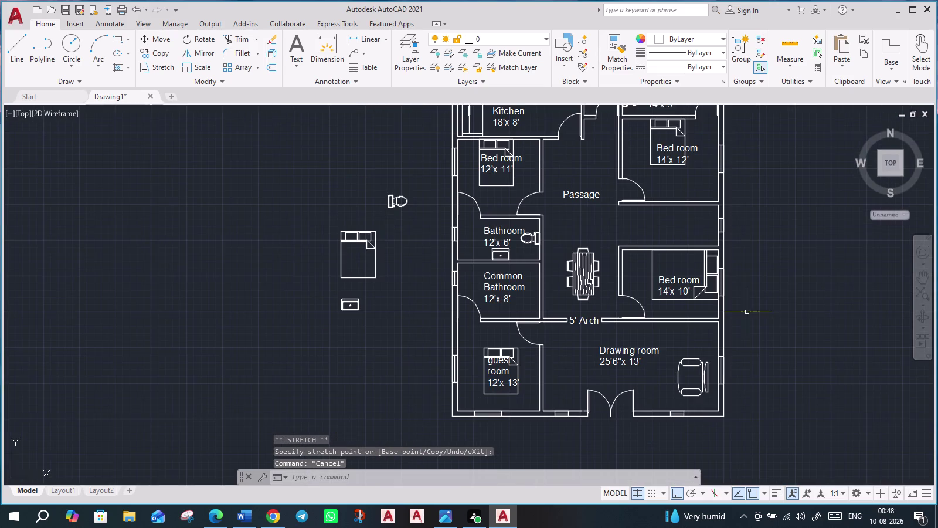
middle_drag(772, 359, 734, 329)
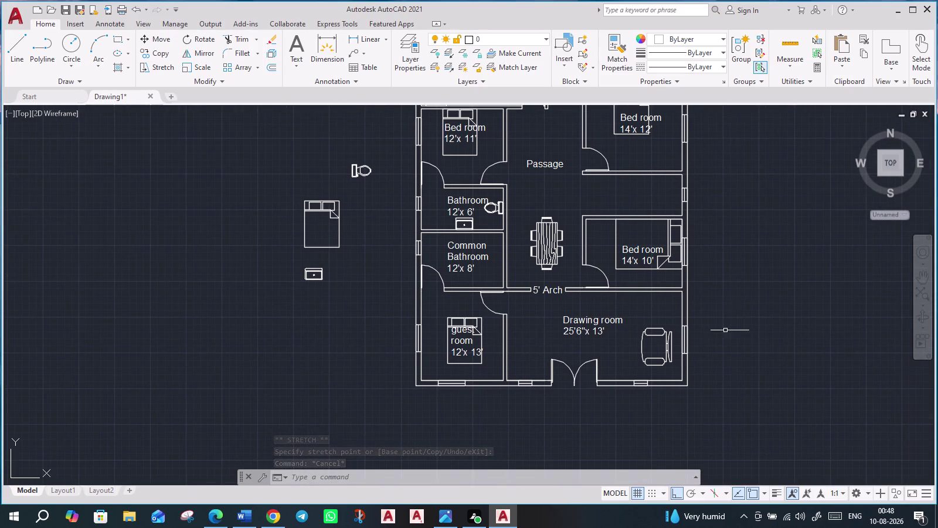
scroll(up, 3)
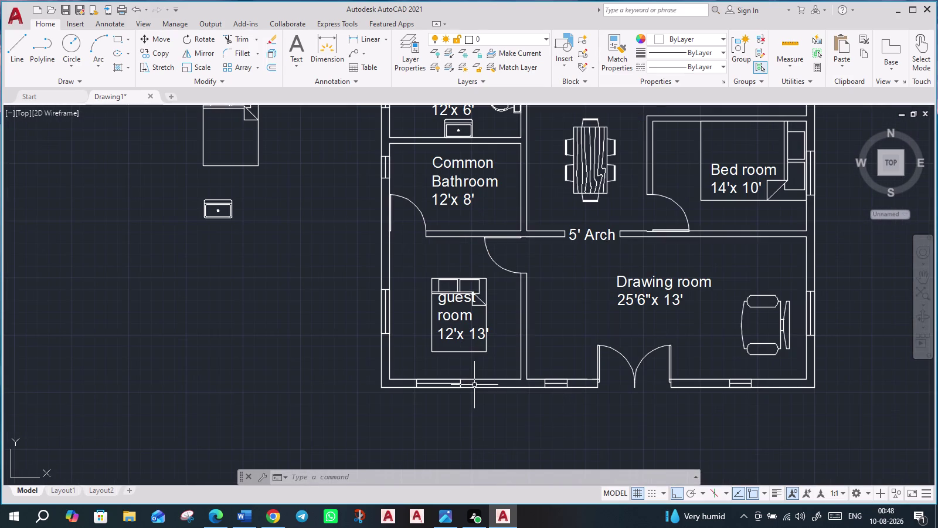
Rotate the guest room bed a quarter turn about its corner.
click(457, 278)
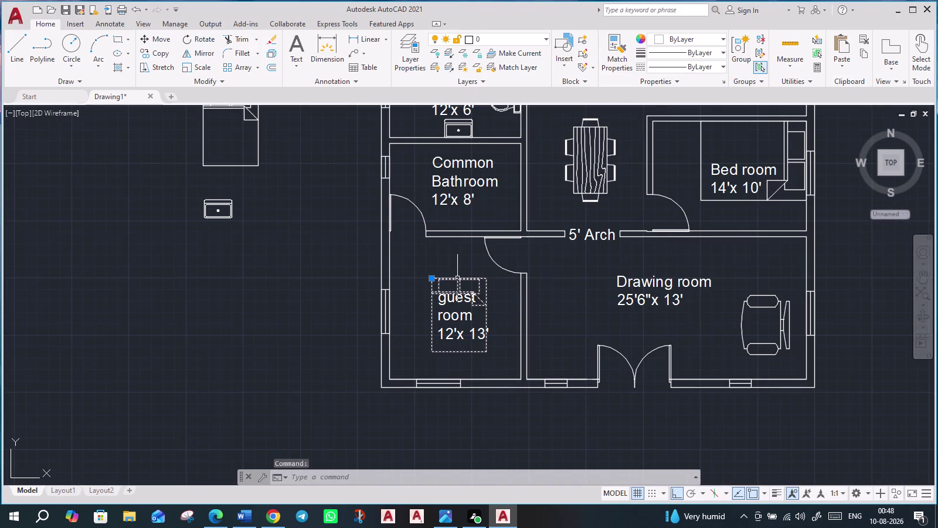
text(ro)
key(Return)
click(432, 281)
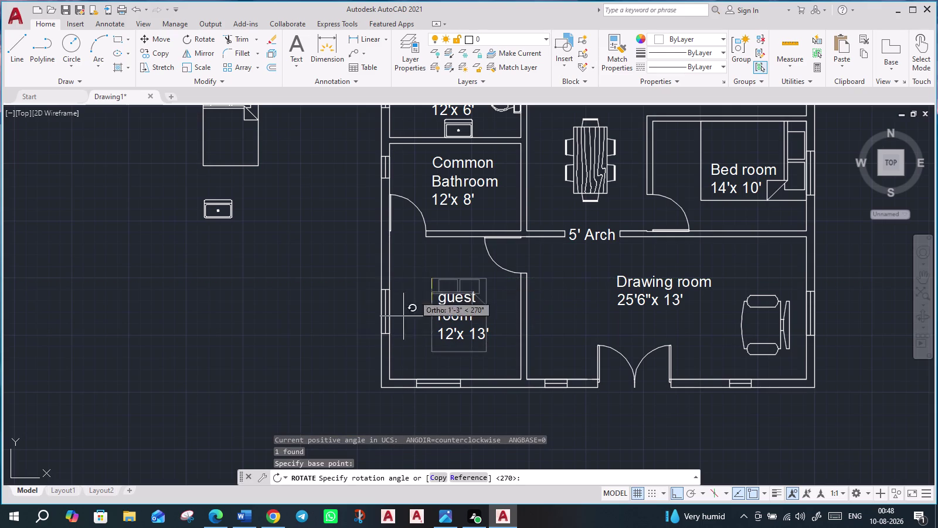
click(347, 291)
Move the rotated guest bed into the guest room with Ortho off.
click(430, 279)
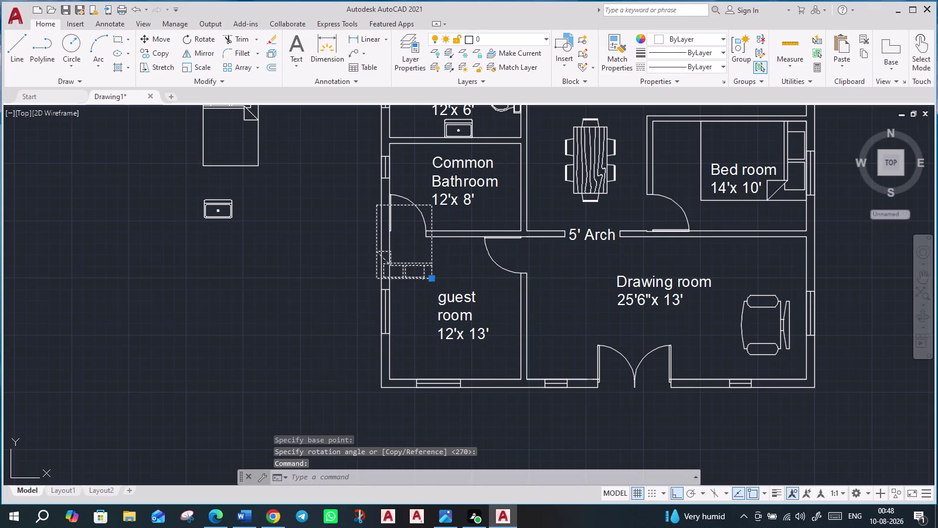
click(429, 281)
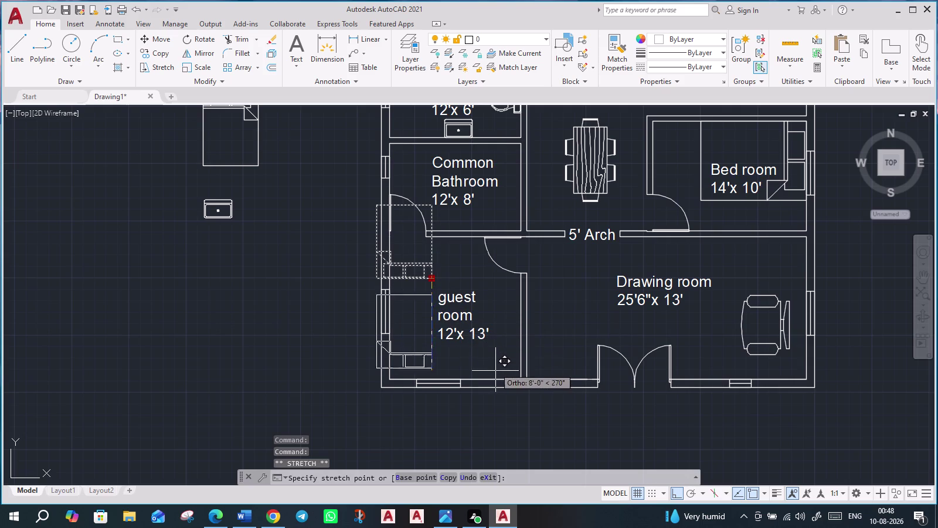
key(F8)
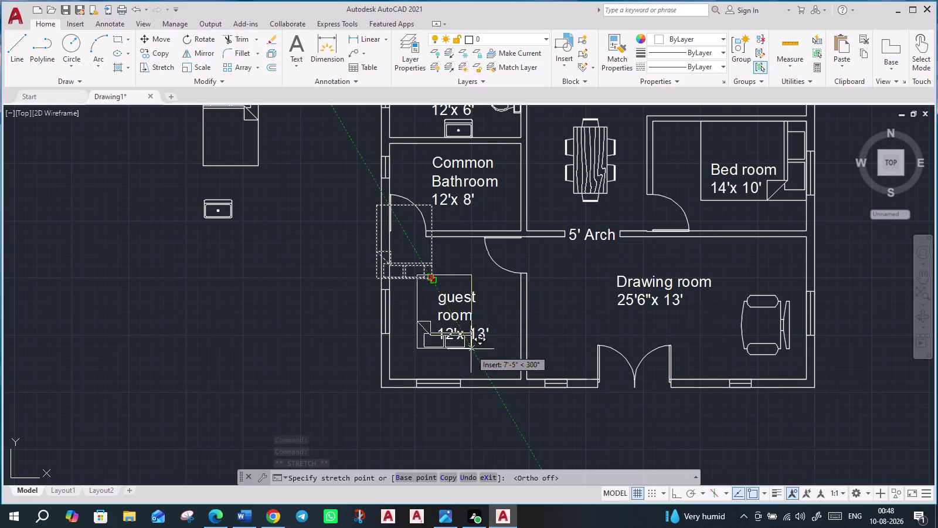
click(484, 345)
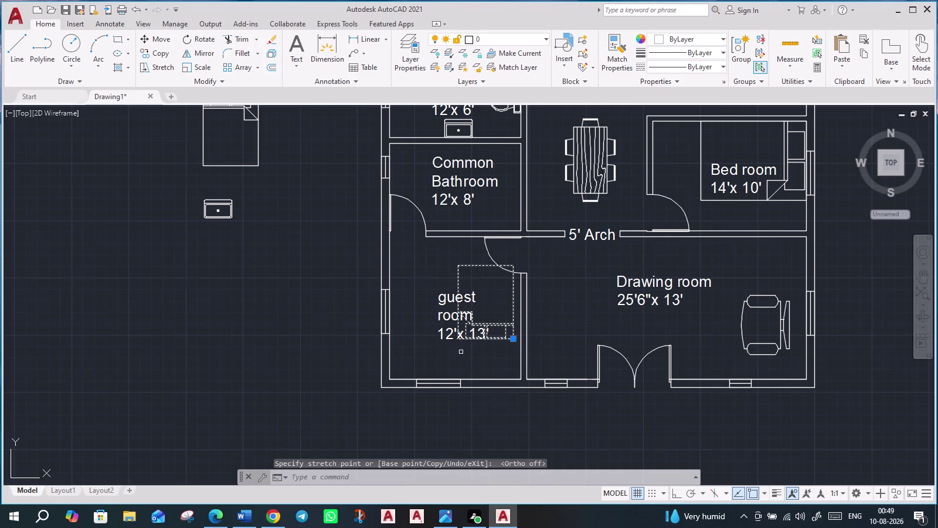
click(515, 336)
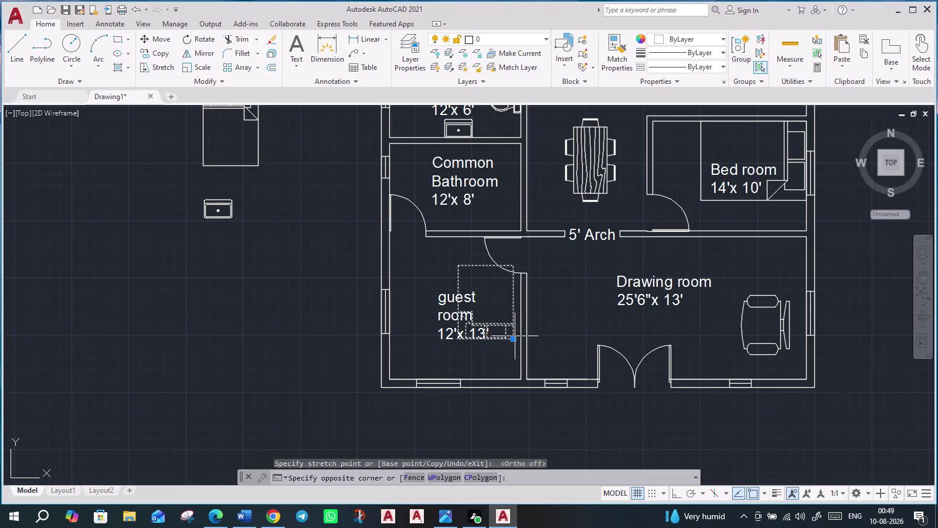
click(511, 340)
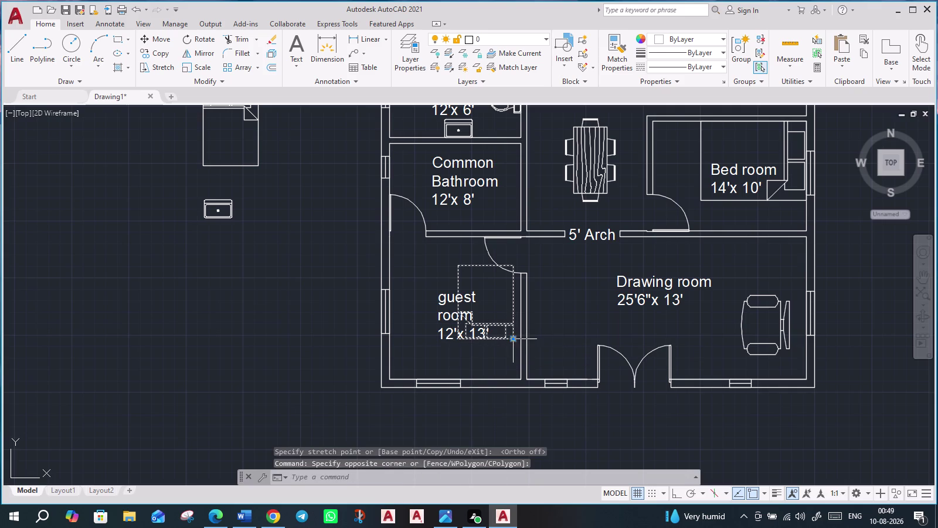
click(514, 338)
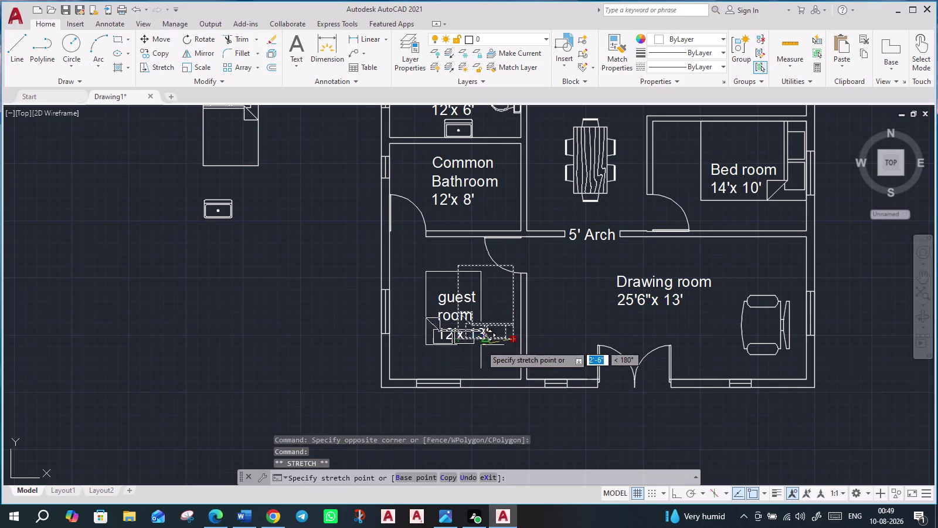
click(481, 345)
Enlarge the guest bed with SC and set it against the room's lower wall.
text(sc)
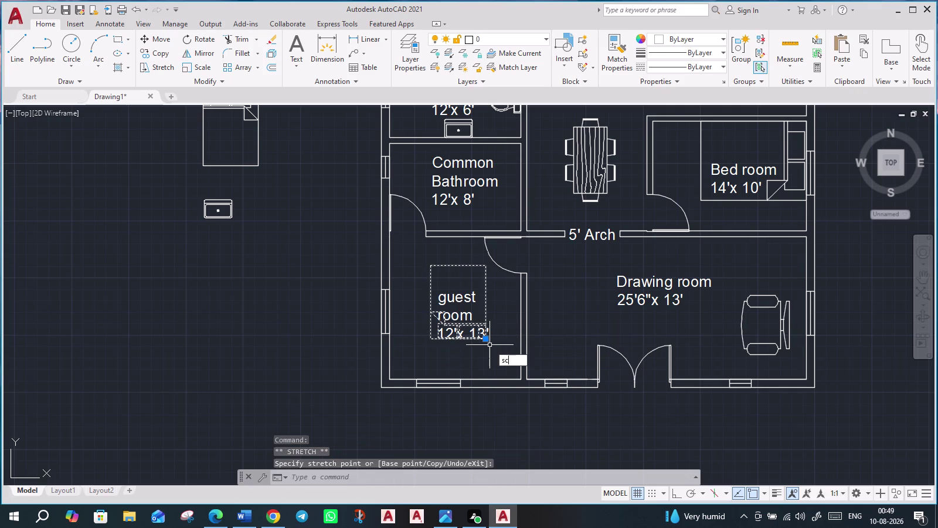
key(Return)
click(486, 338)
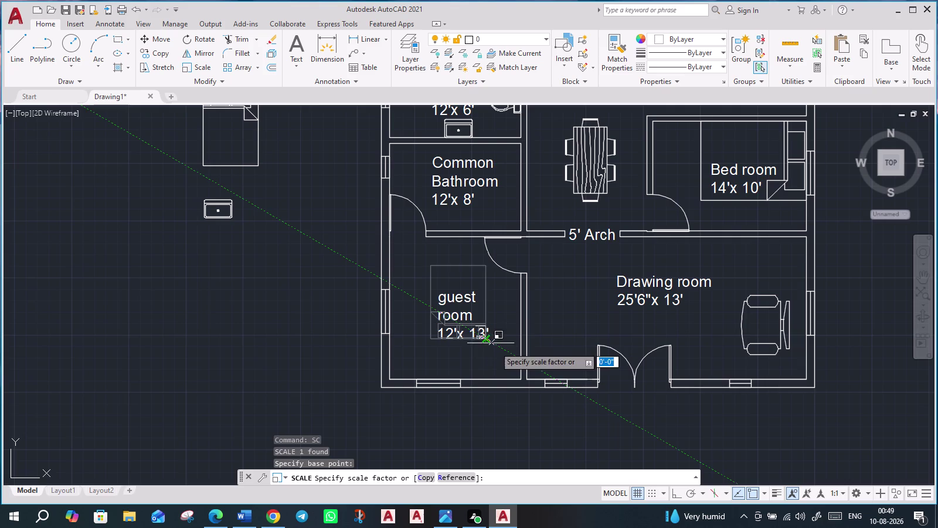
click(522, 385)
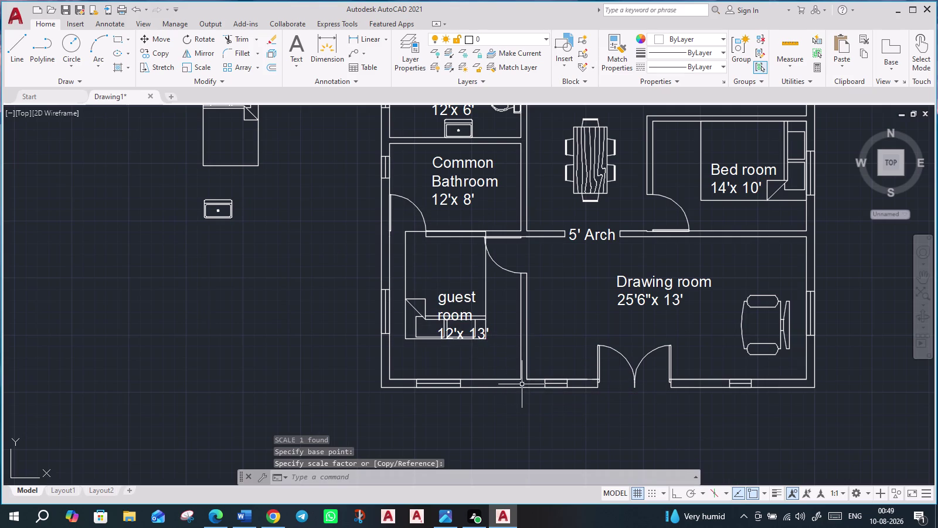
click(405, 324)
click(487, 339)
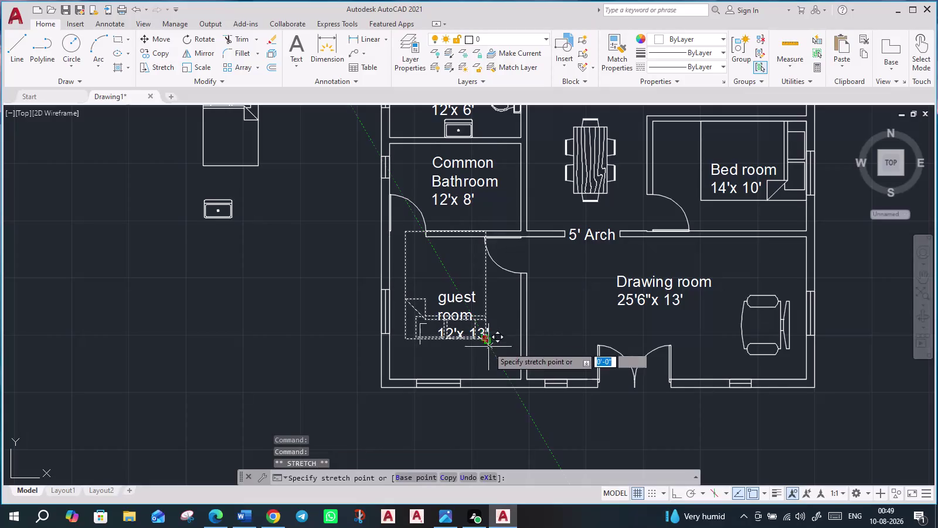
click(493, 379)
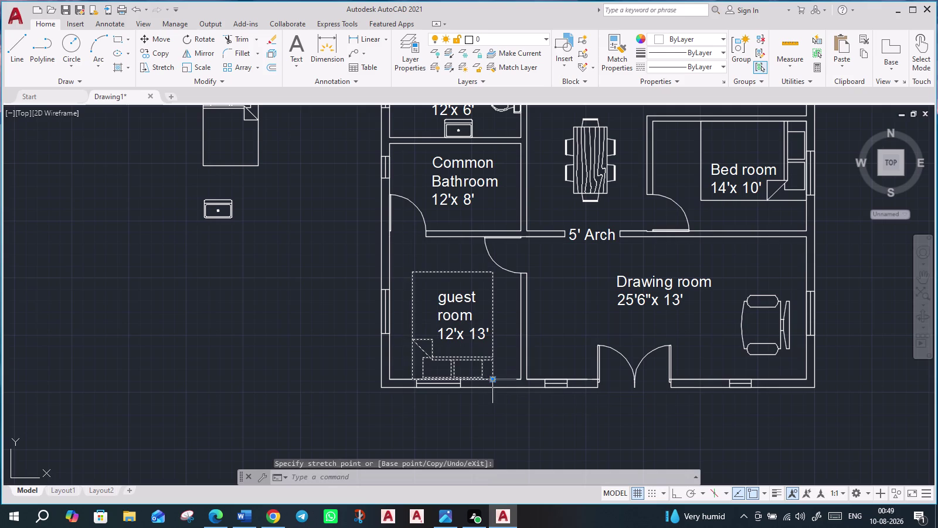
key(Escape)
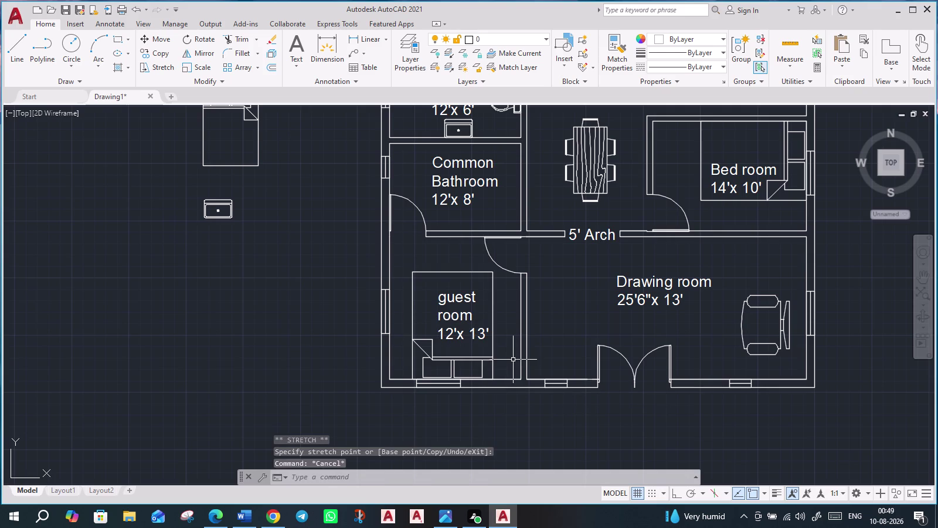
scroll(down, 3)
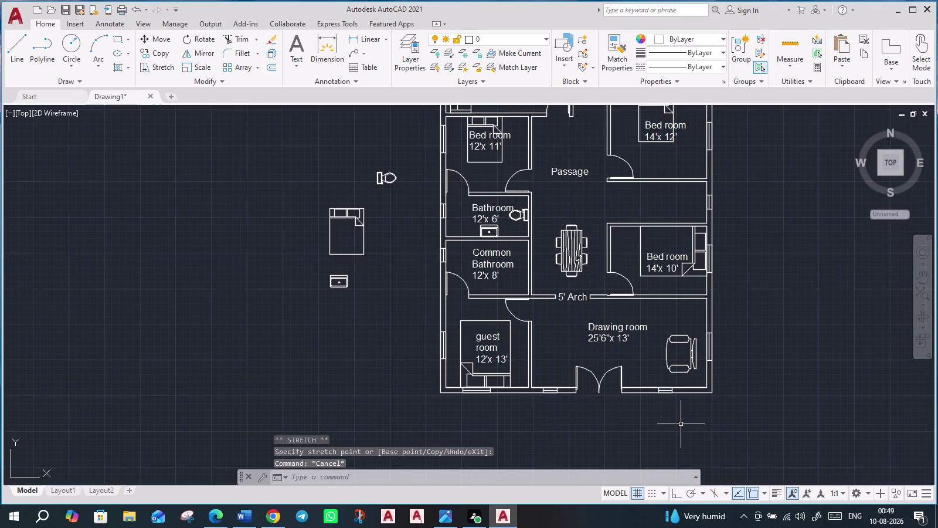
Scale up the 12'x11' bedroom's bed from its corner, then grab its corner grip.
middle_drag(673, 426, 596, 460)
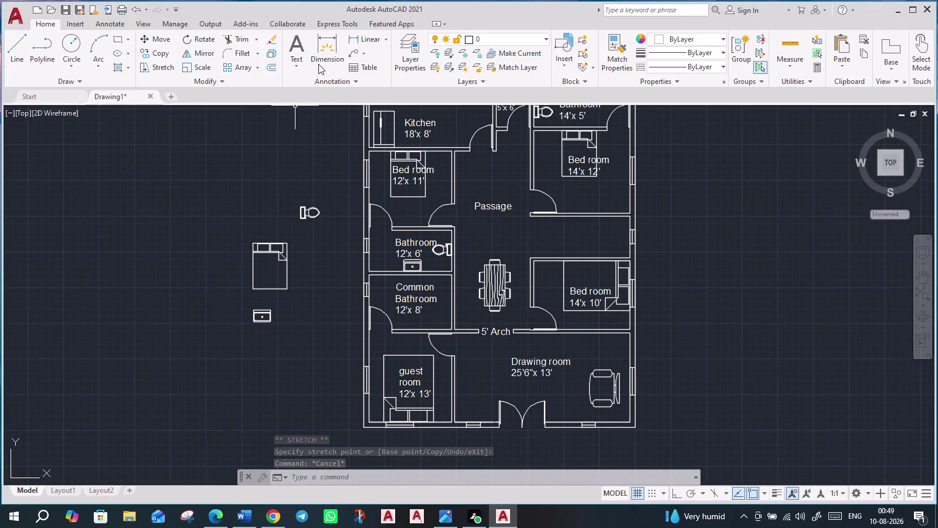
click(424, 194)
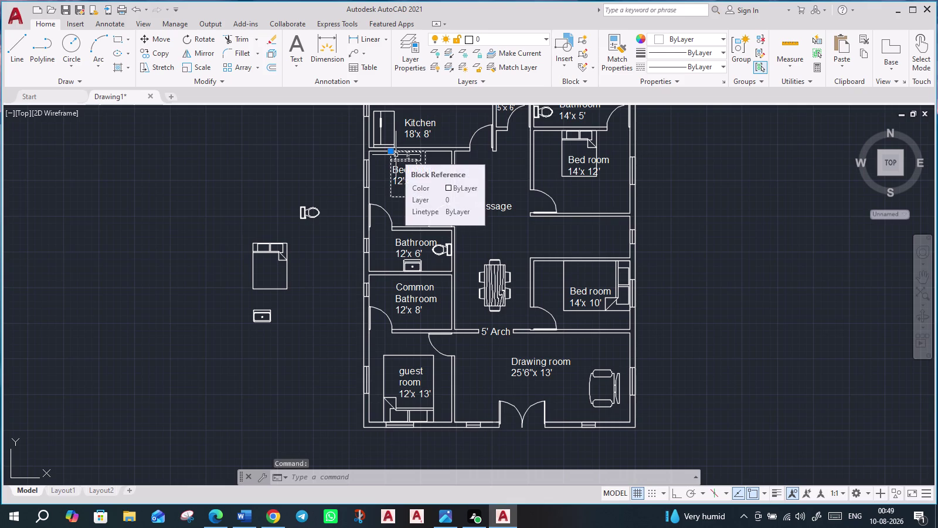
text(sc)
key(Return)
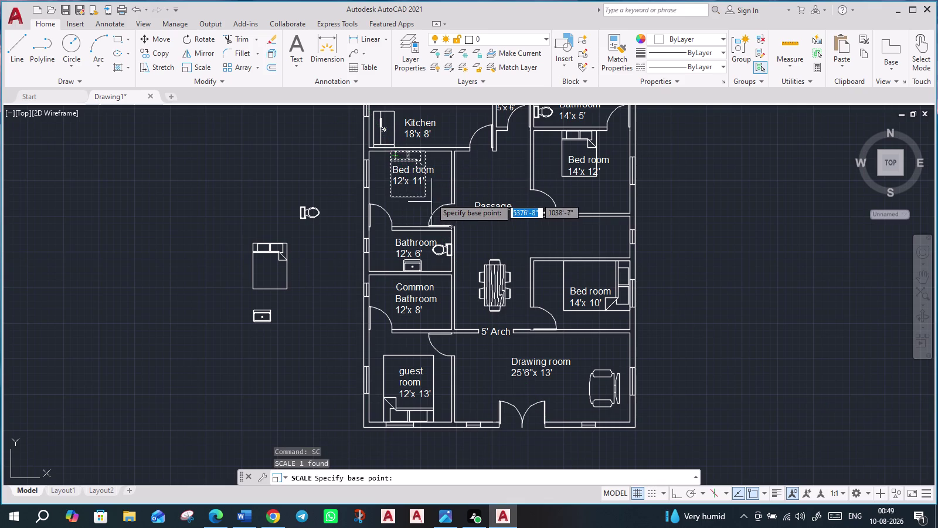
click(427, 195)
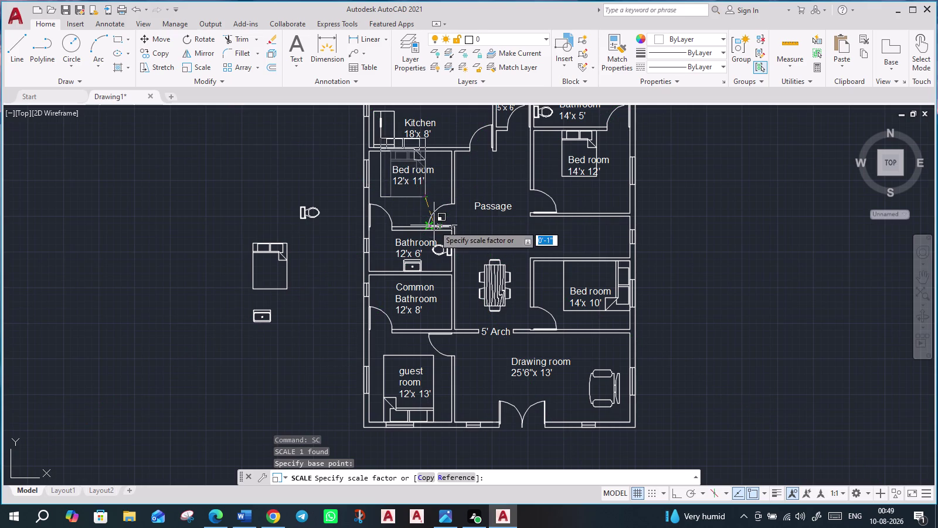
click(435, 227)
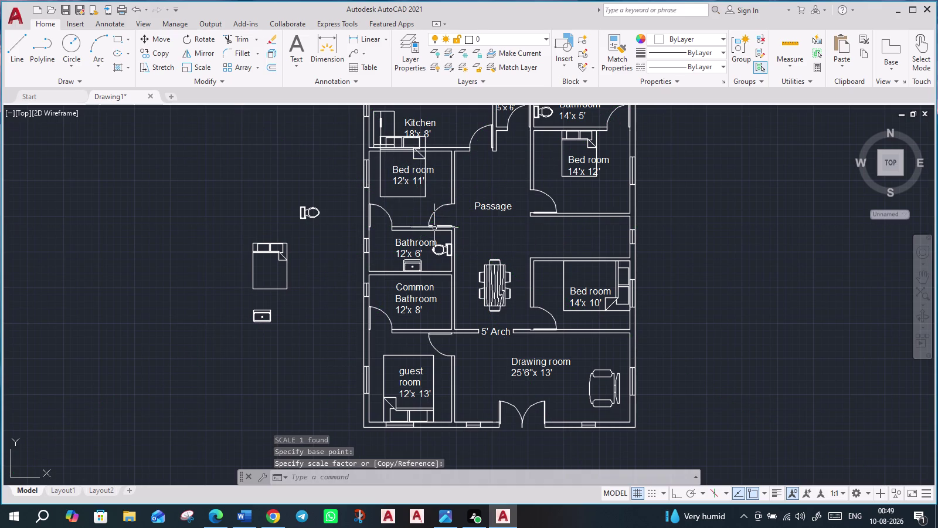
click(423, 197)
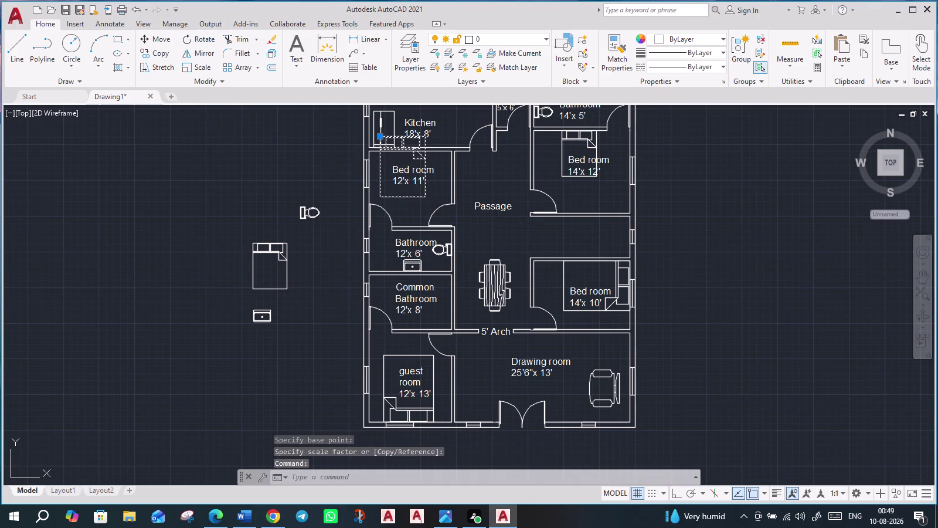
click(380, 136)
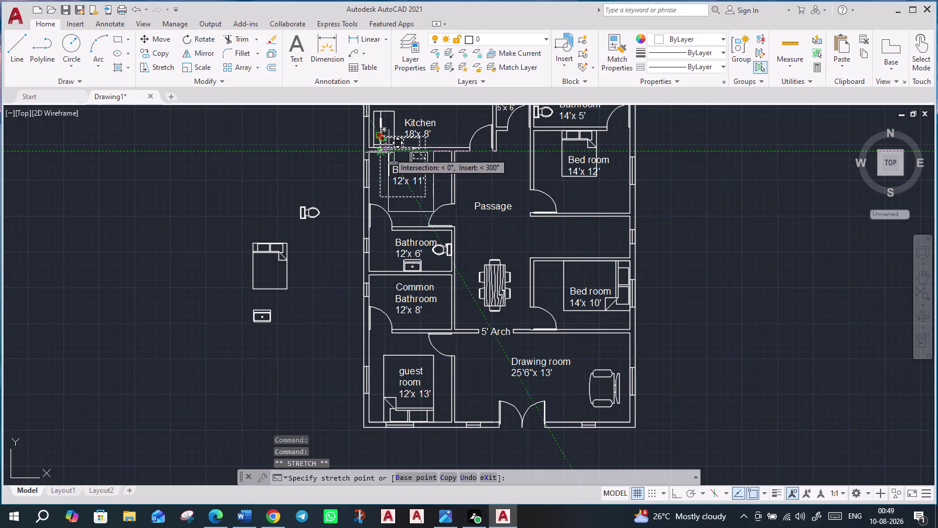
Drop the bed against the 12'x11' room's wall, then select the 14'x12' room's bed.
click(389, 152)
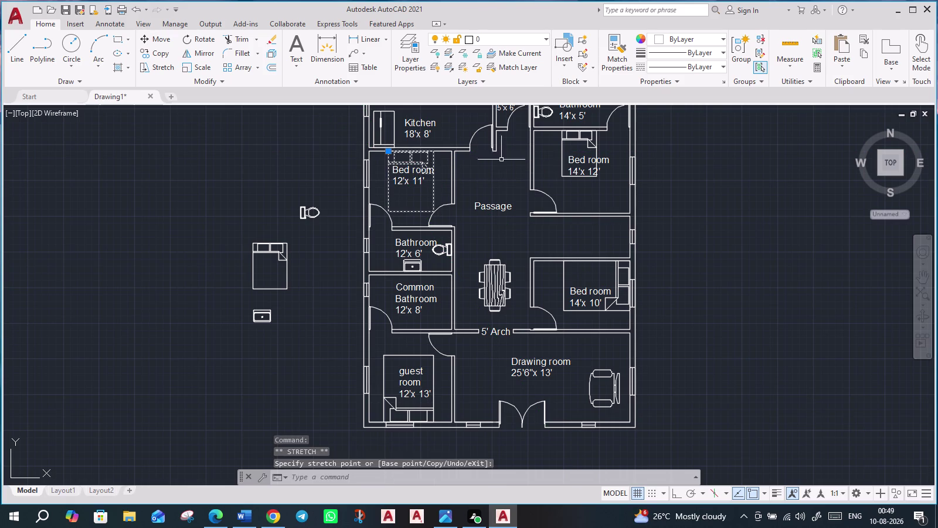
key(Escape)
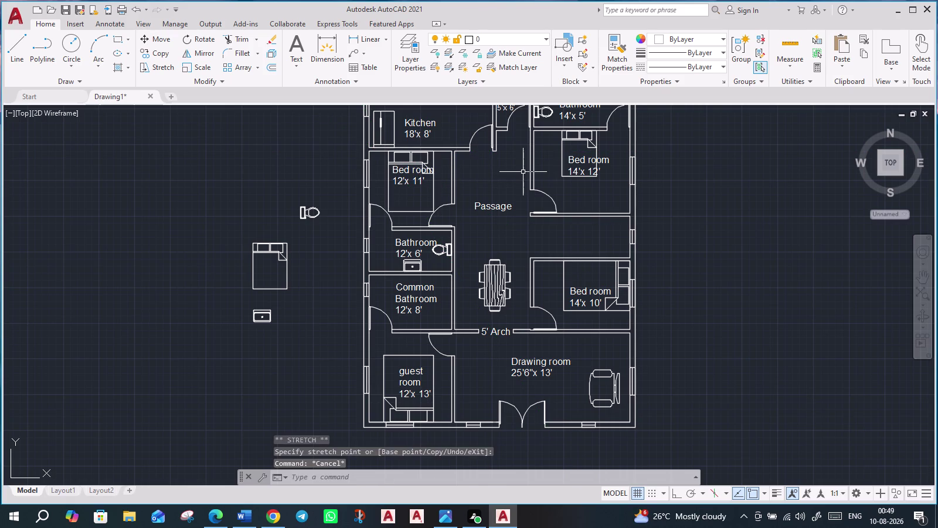
middle_drag(589, 217, 467, 231)
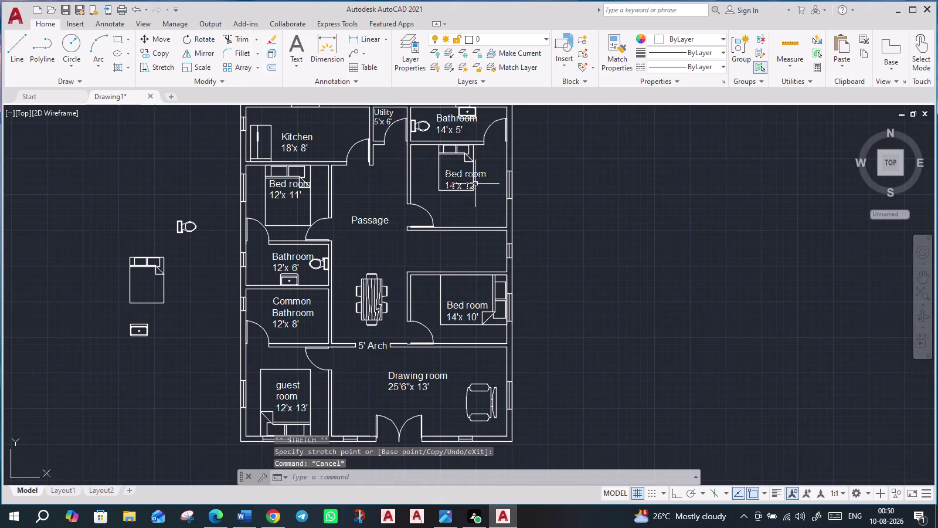
scroll(down, 3)
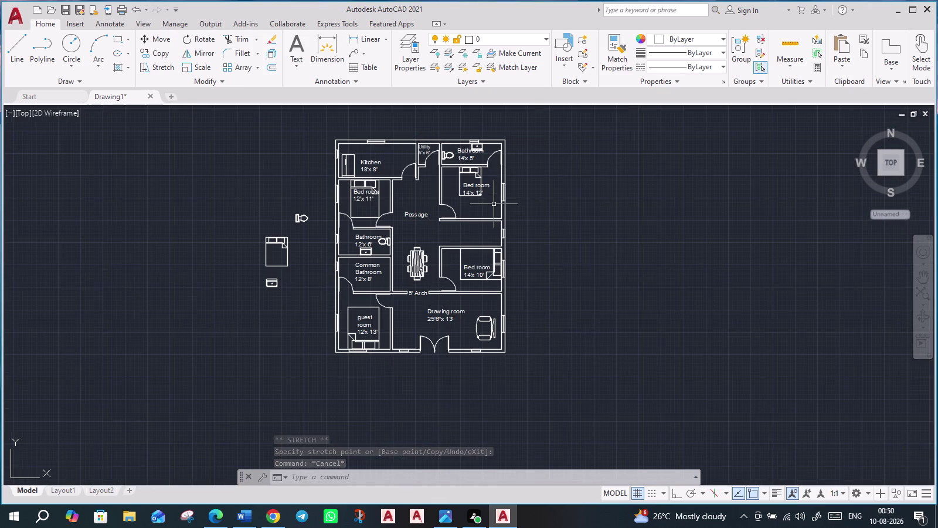
scroll(up, 3)
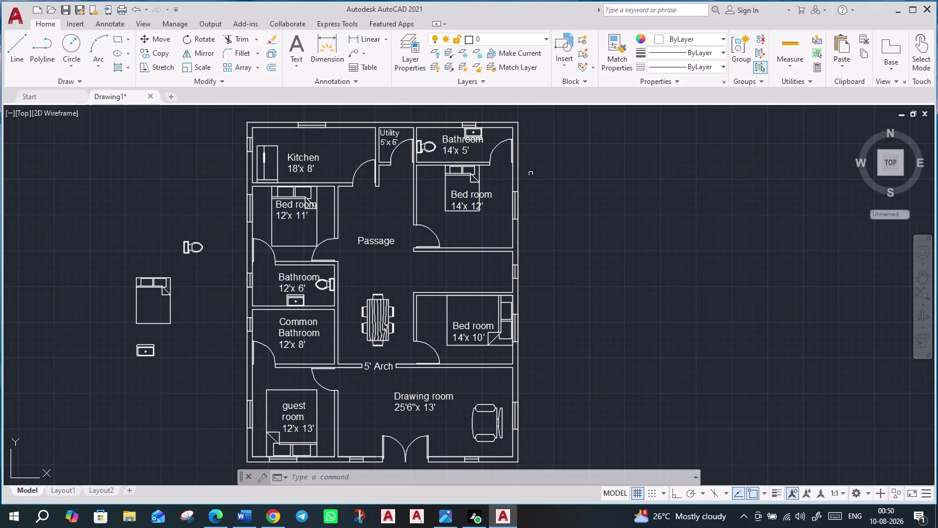
click(446, 178)
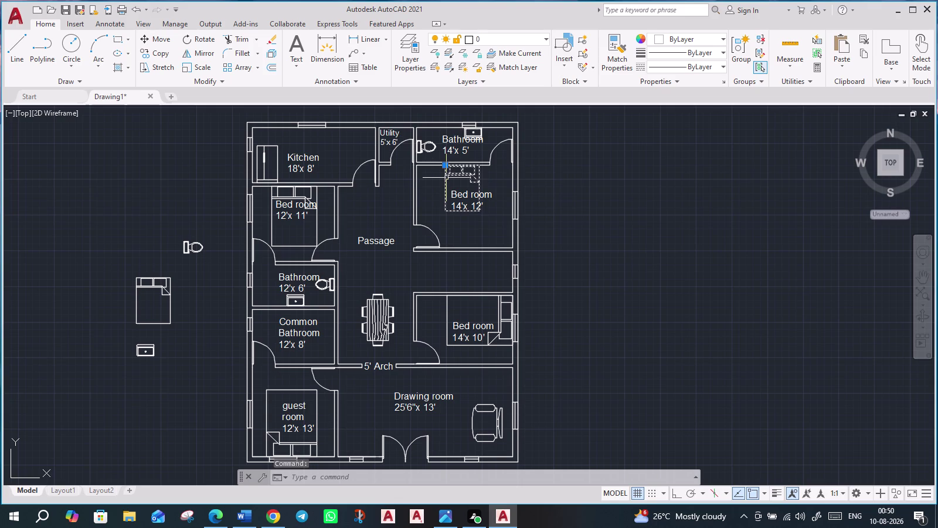
Rotate the 14'x12' room's bed sideways with Ortho and drop it lower.
text(ro)
key(Return)
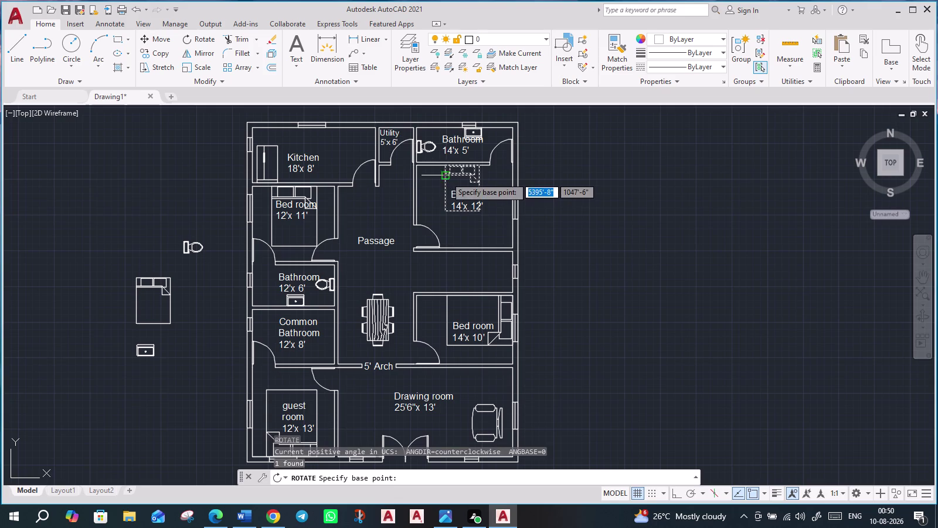
click(446, 171)
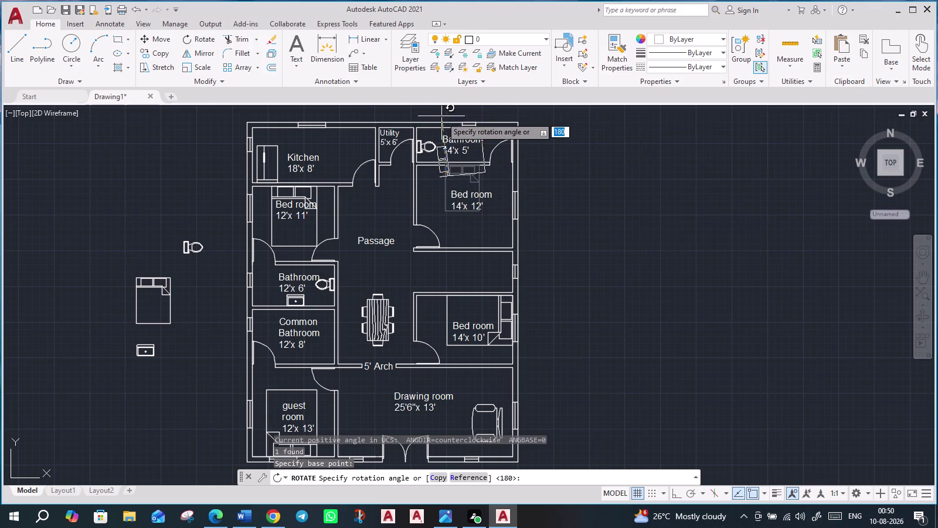
key(F8)
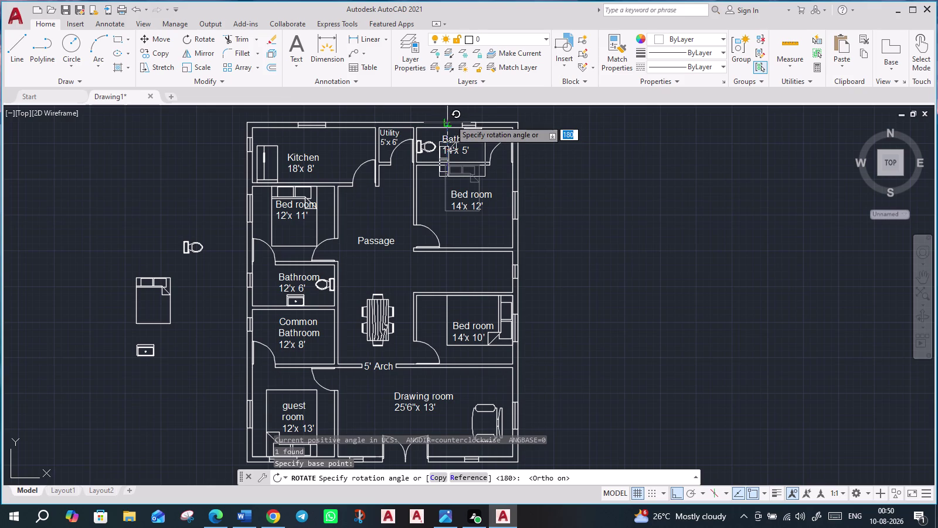
click(448, 119)
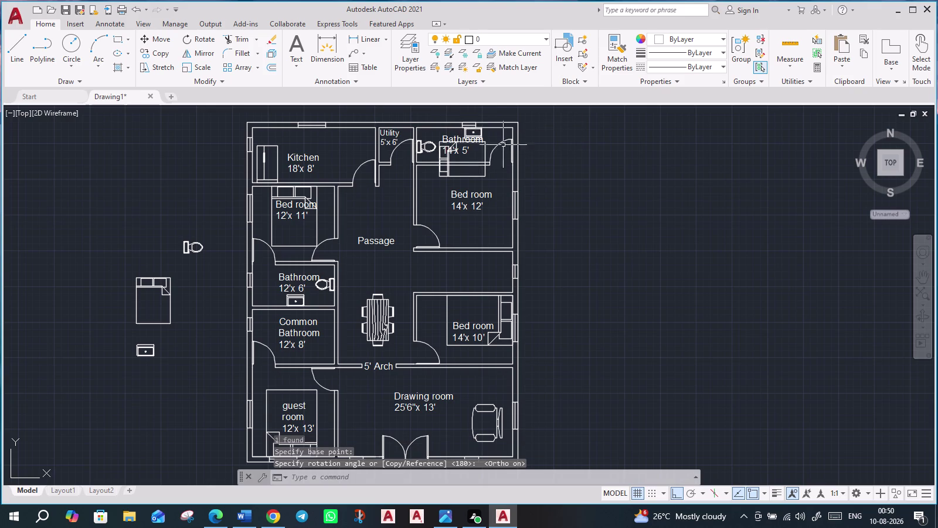
click(484, 175)
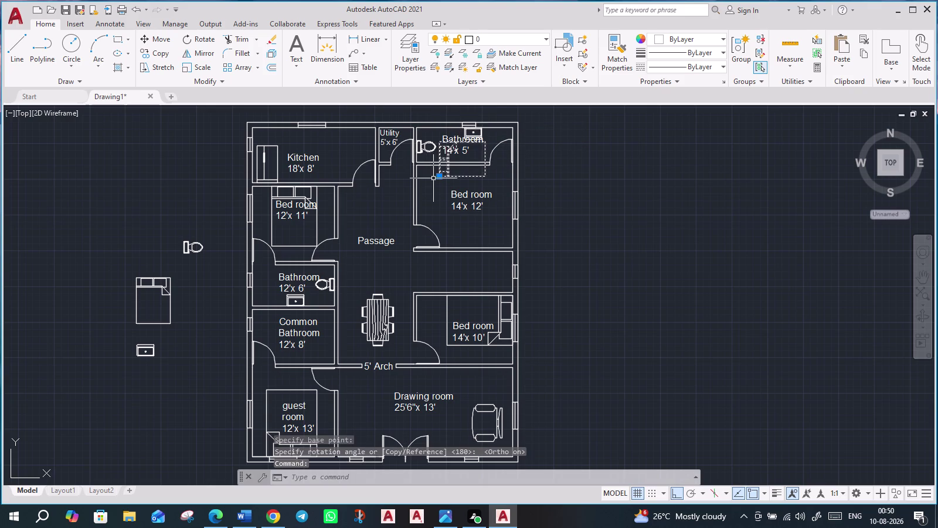
click(438, 178)
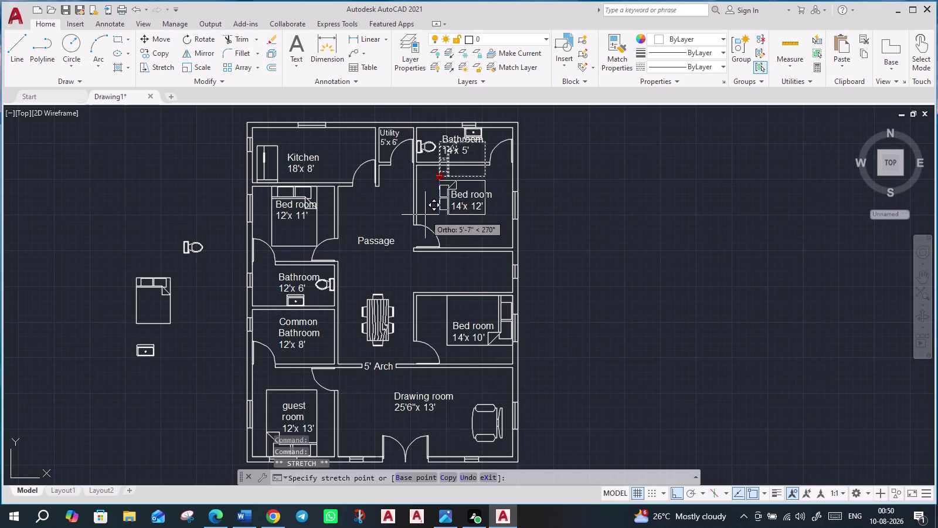
click(425, 215)
Enlarge the sideways bed with SC from its corner.
text(sc)
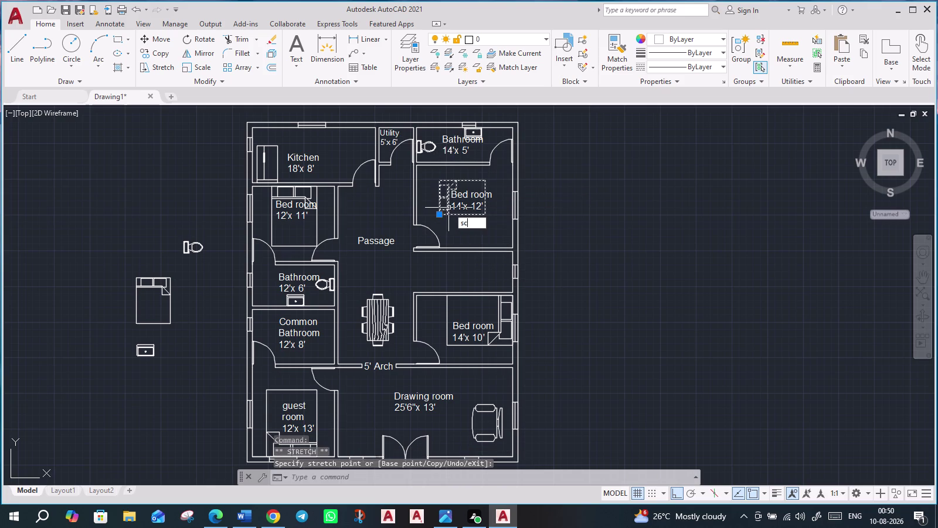
key(Return)
click(439, 214)
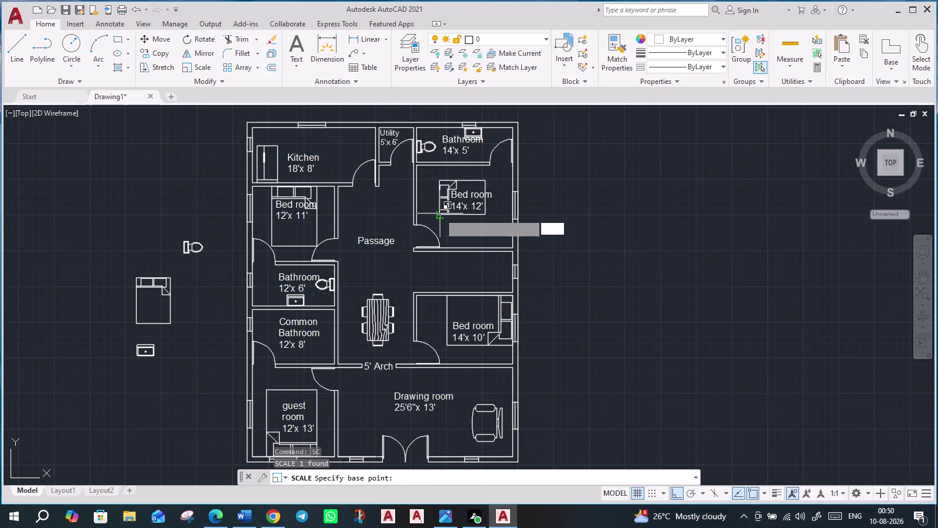
click(405, 225)
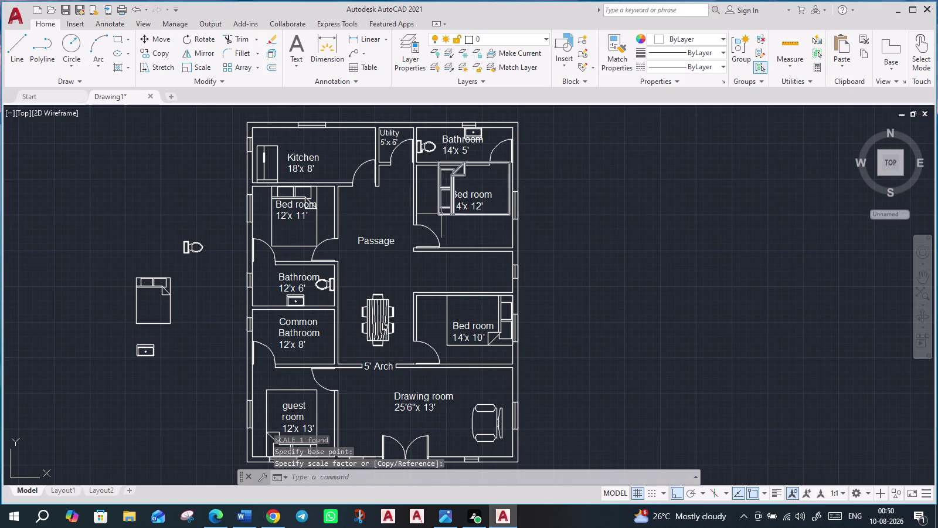
Move the enlarged bed against the left wall, then select the 12'x11' room's bed.
click(441, 214)
click(438, 216)
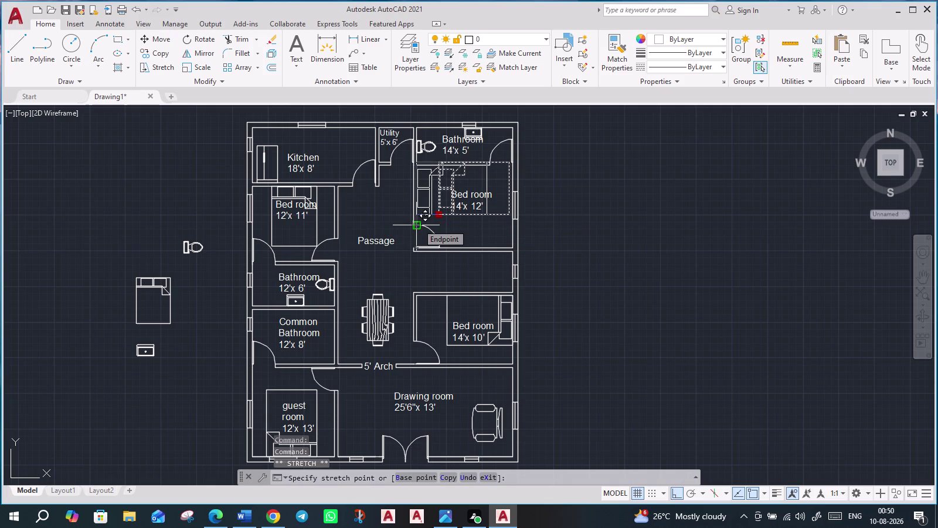
click(419, 226)
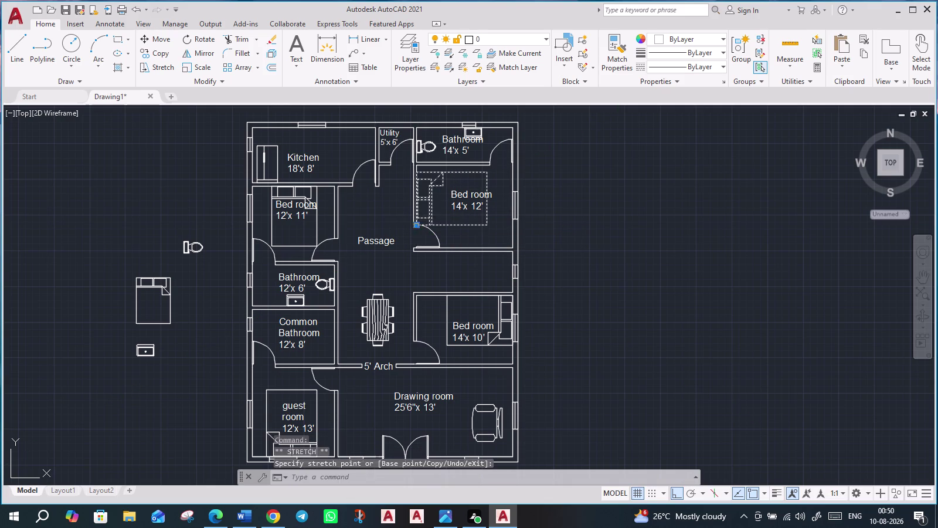
key(Escape)
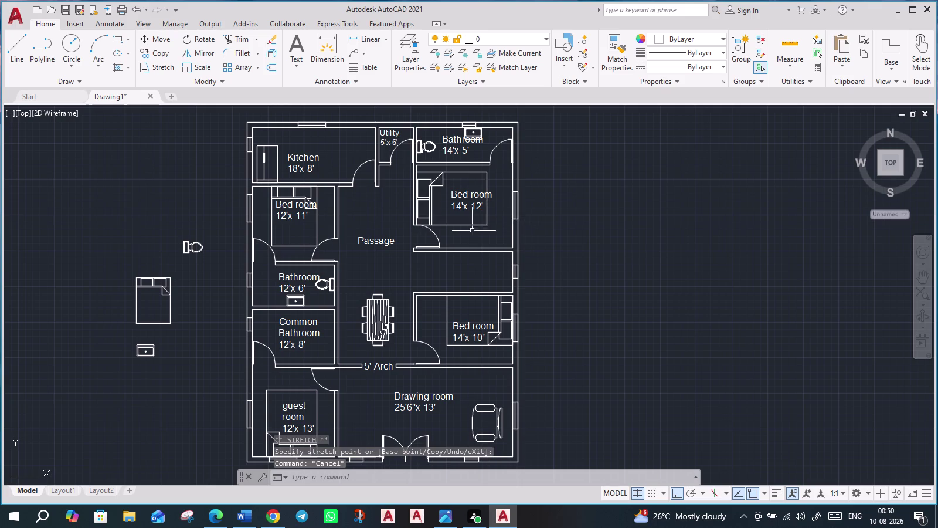
scroll(up, 3)
scroll(down, 3)
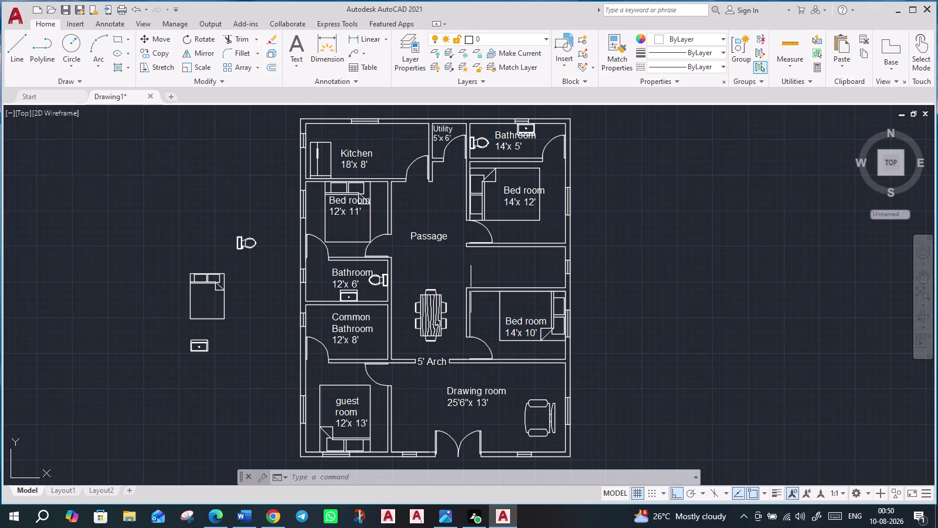
click(363, 243)
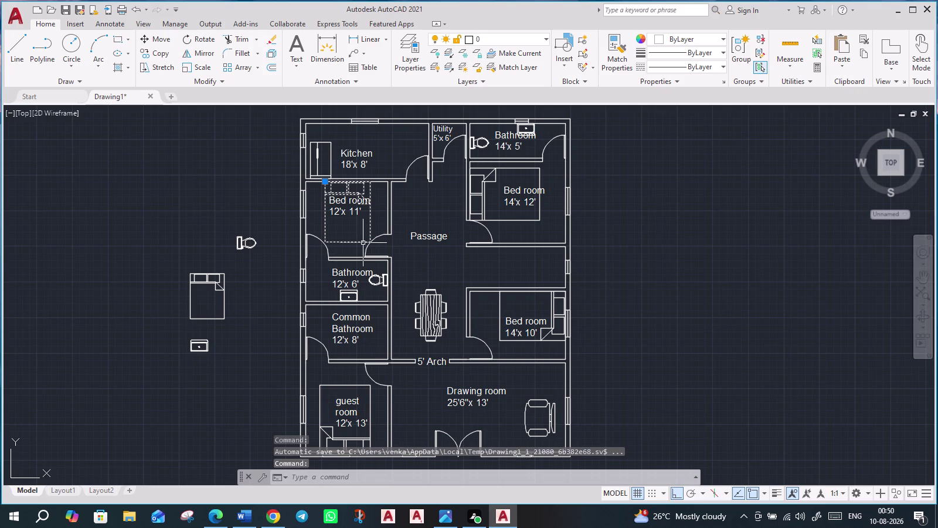
Rotate the 12'x11' room's bed 90° with RO.
text(ro)
key(Return)
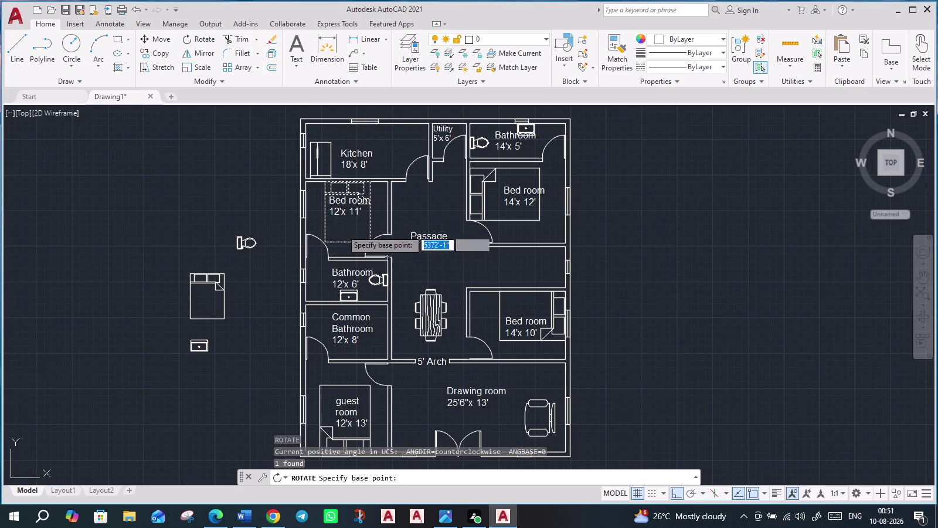
click(366, 242)
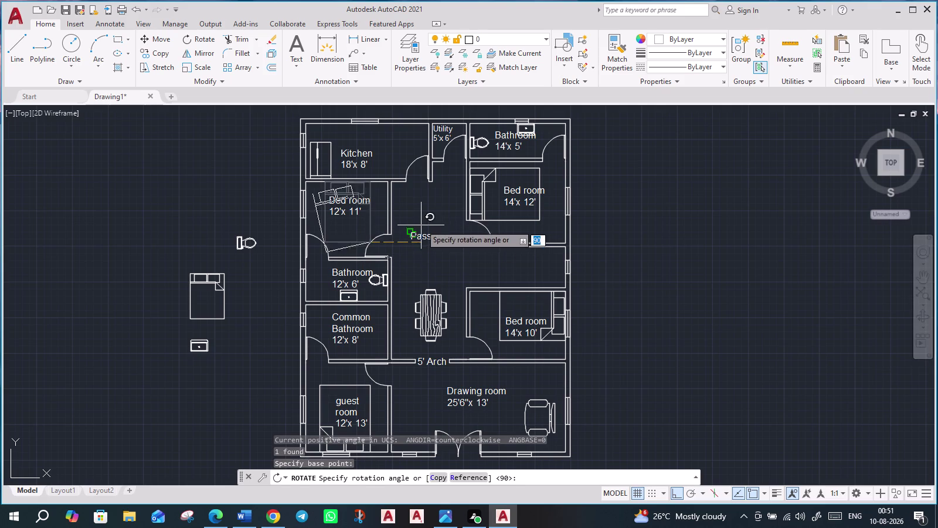
click(403, 148)
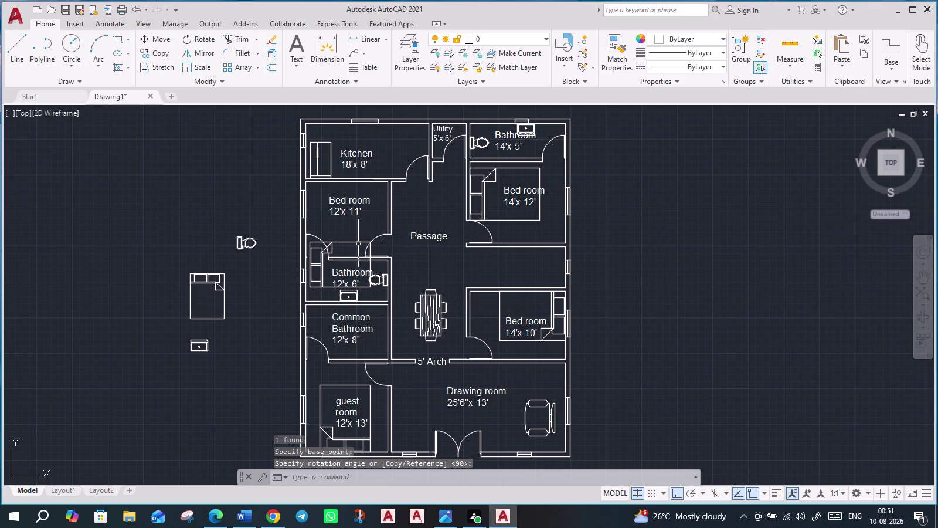
Move the rotated bed against the room's left wall and pan toward the guest room.
click(359, 243)
click(310, 287)
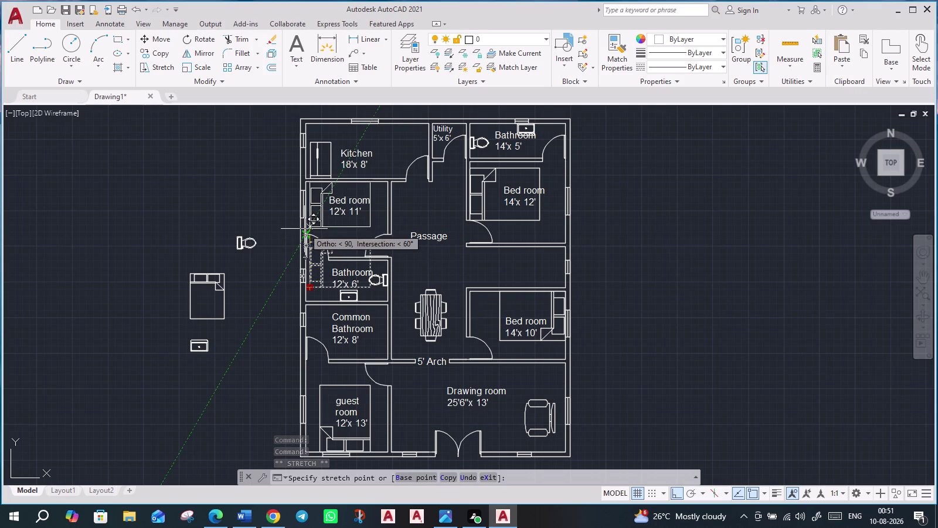
click(304, 228)
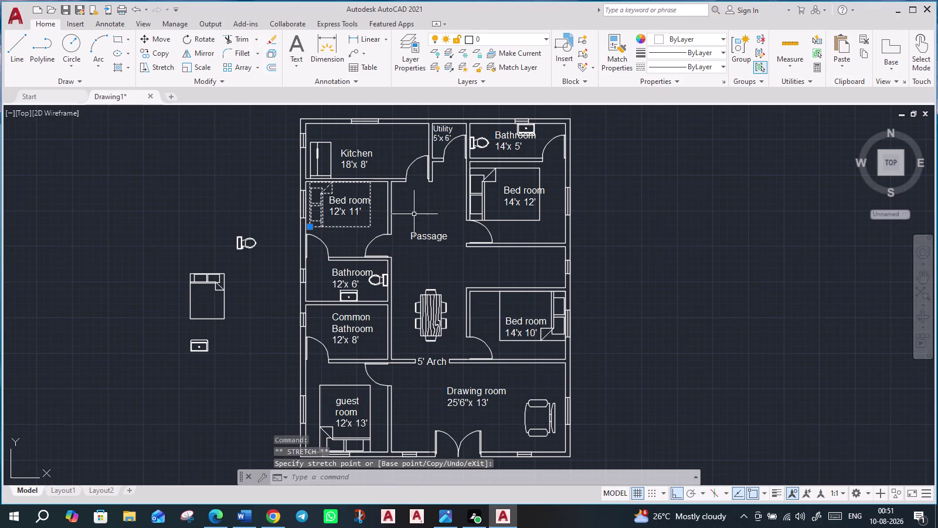
key(Escape)
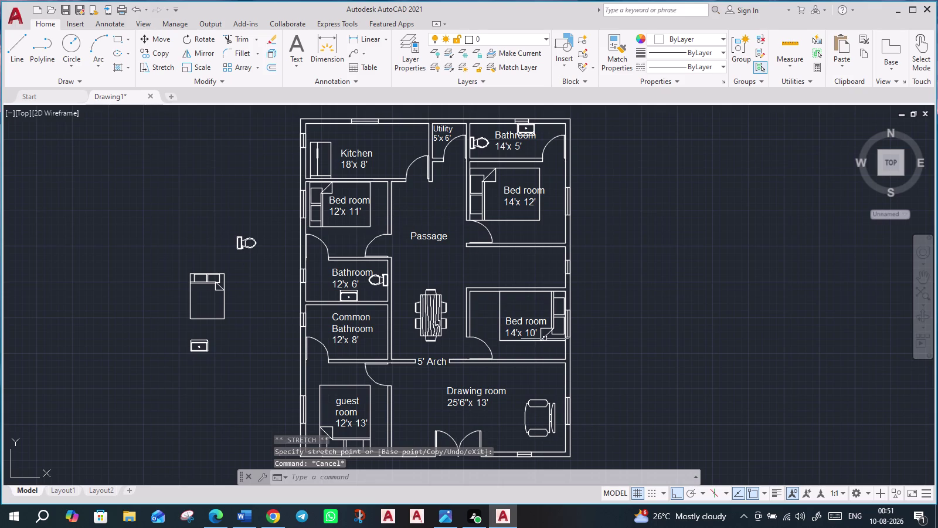
middle_drag(630, 365, 616, 327)
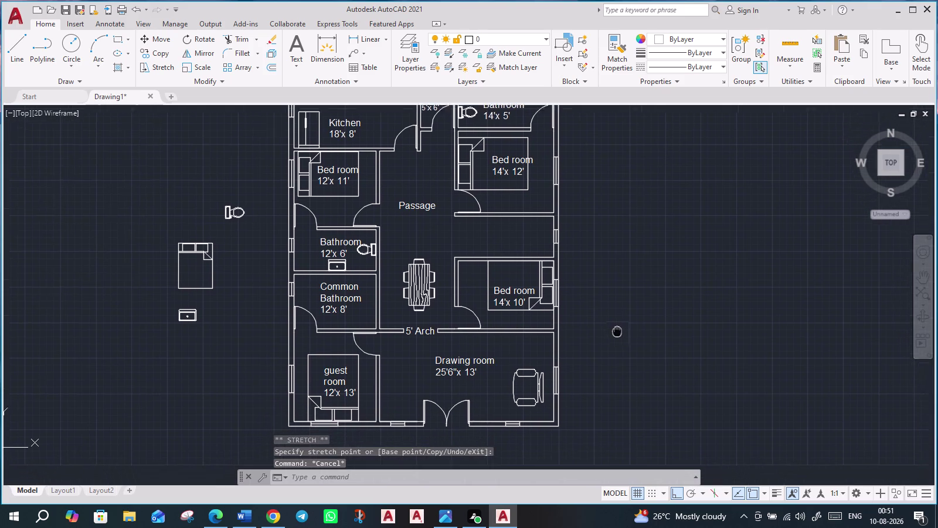
middle_drag(616, 327, 613, 307)
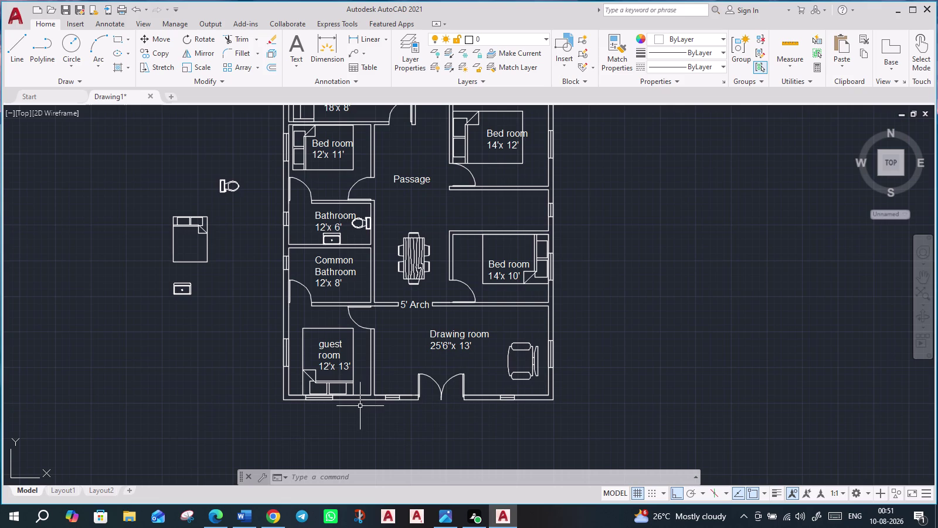
Rotate the guest room bed 90° about its corner with RO.
scroll(up, 3)
click(341, 331)
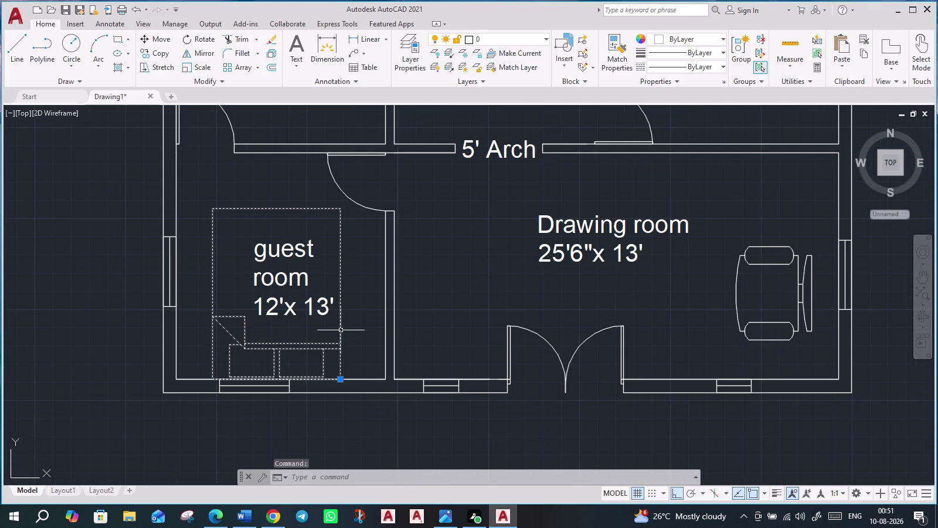
text(ro)
key(Return)
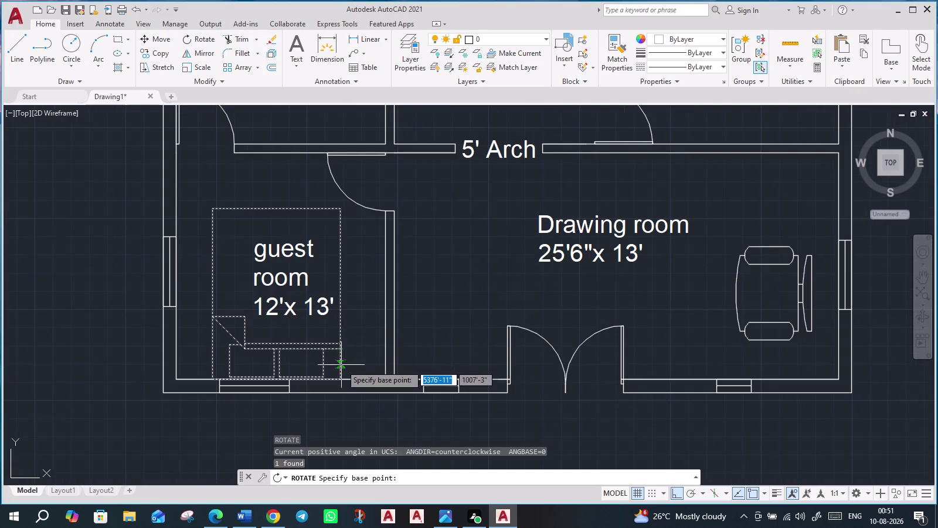
click(339, 367)
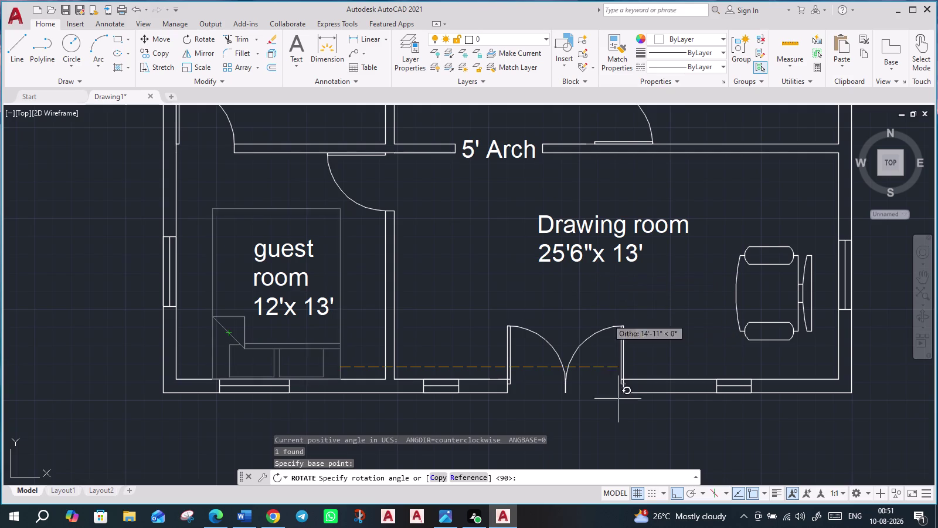
scroll(down, 3)
middle_drag(574, 401, 584, 246)
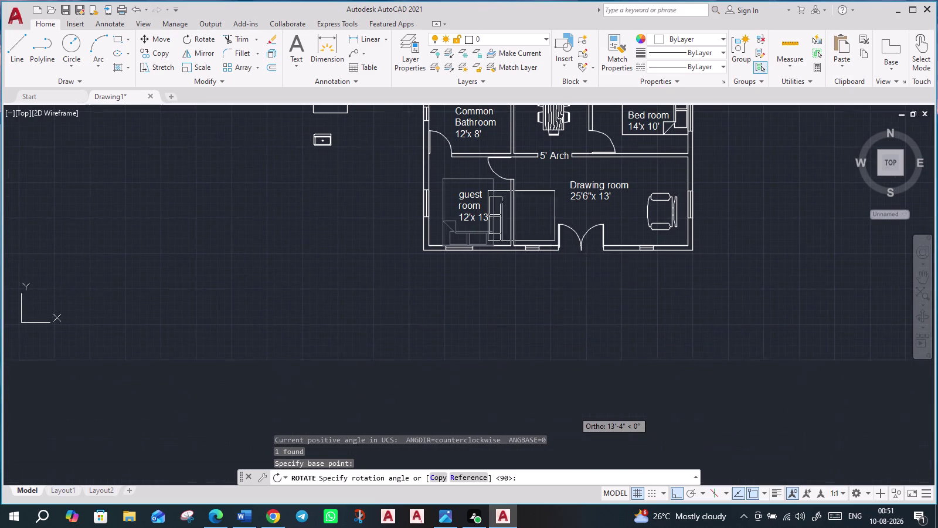
click(507, 310)
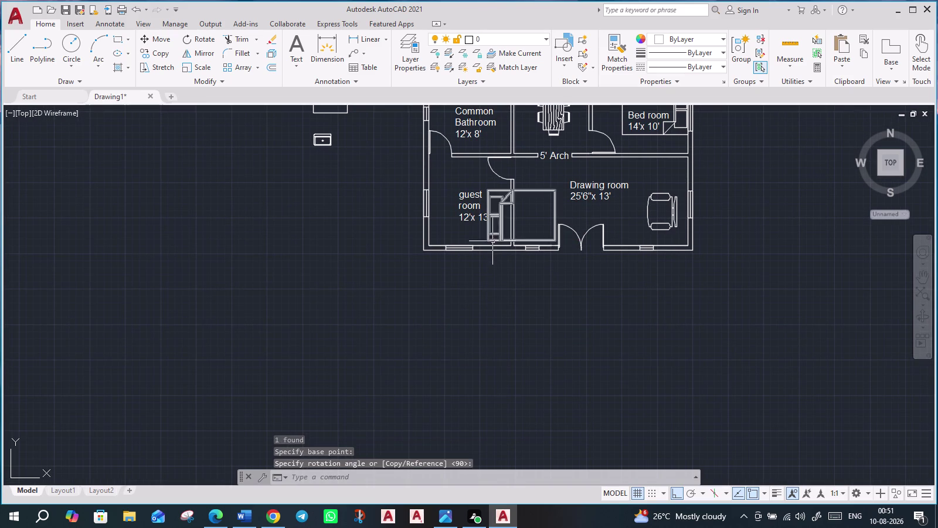
Move the rotated guest bed against the guest room's left wall, then reframe the plan.
click(491, 236)
click(489, 230)
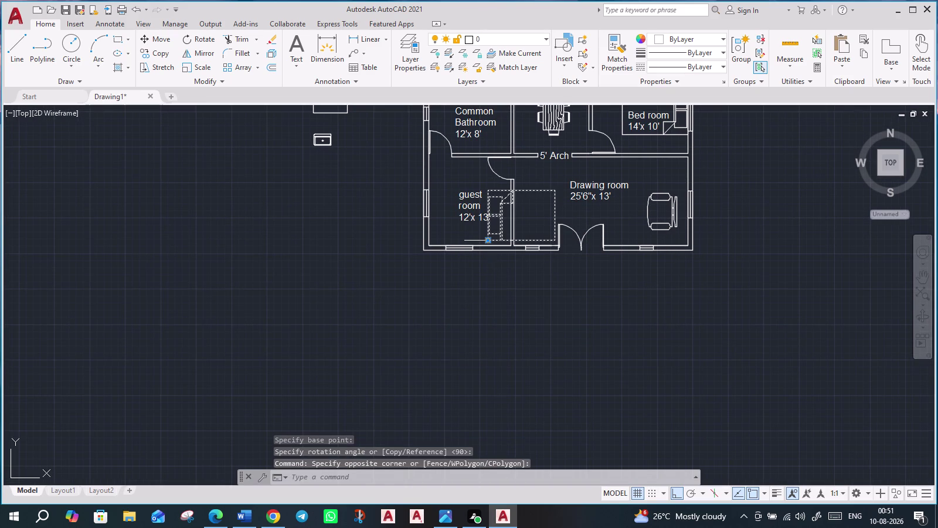
click(489, 240)
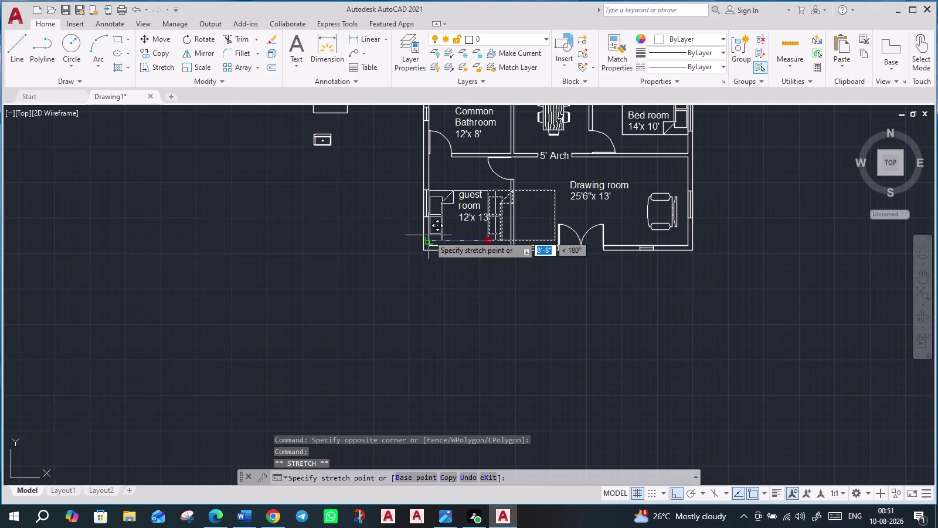
click(431, 235)
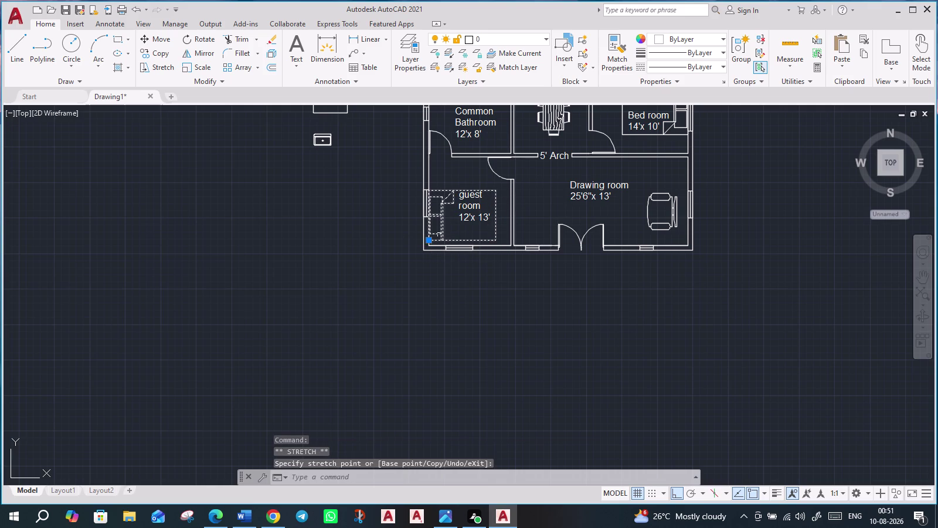
key(Escape)
scroll(up, 3)
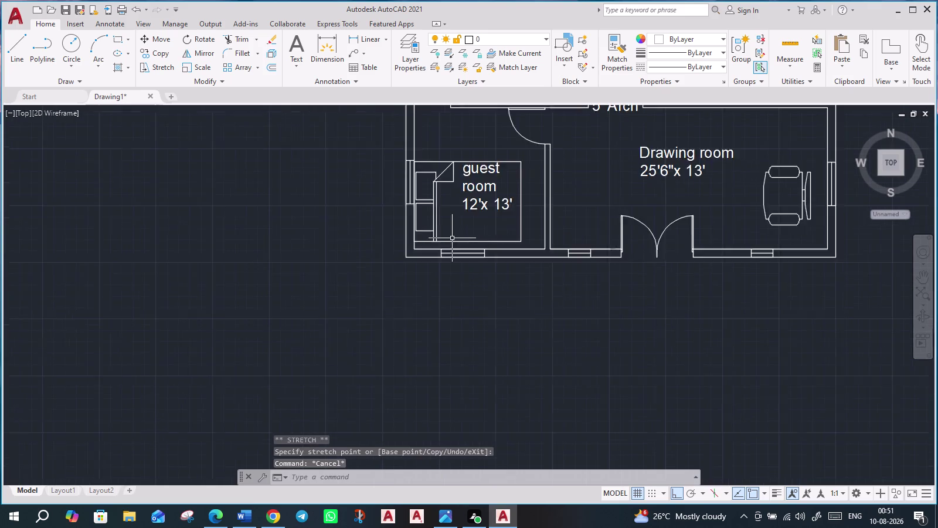
scroll(down, 3)
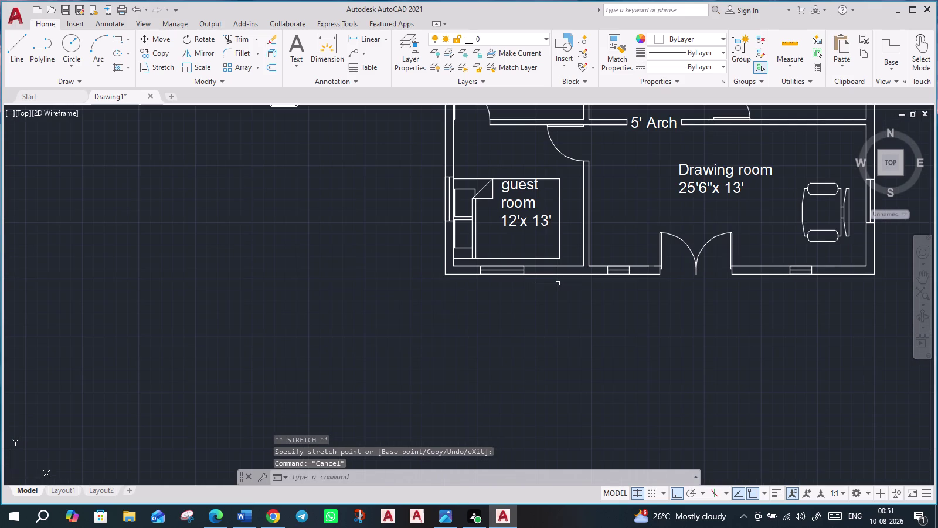
scroll(down, 3)
middle_drag(723, 351, 467, 381)
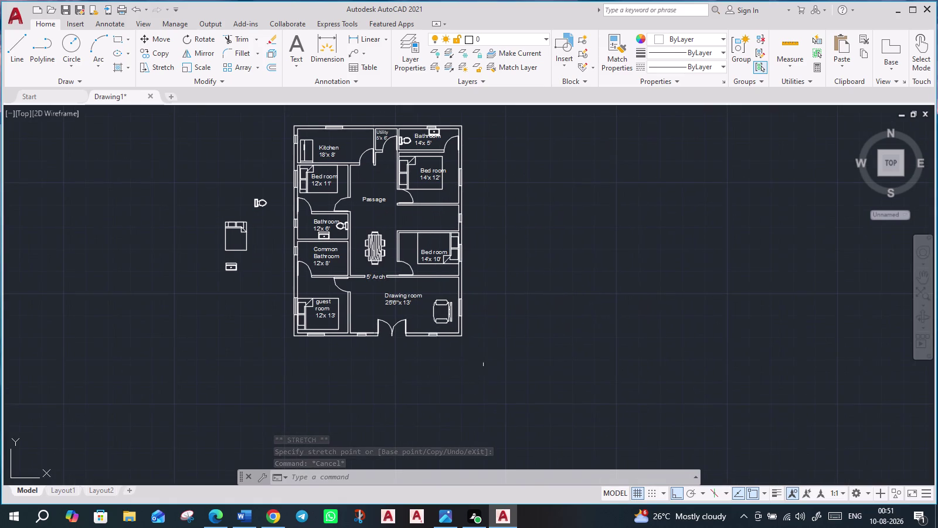
Window-select and delete the spare toilet, bed and small block left of the plan.
click(202, 179)
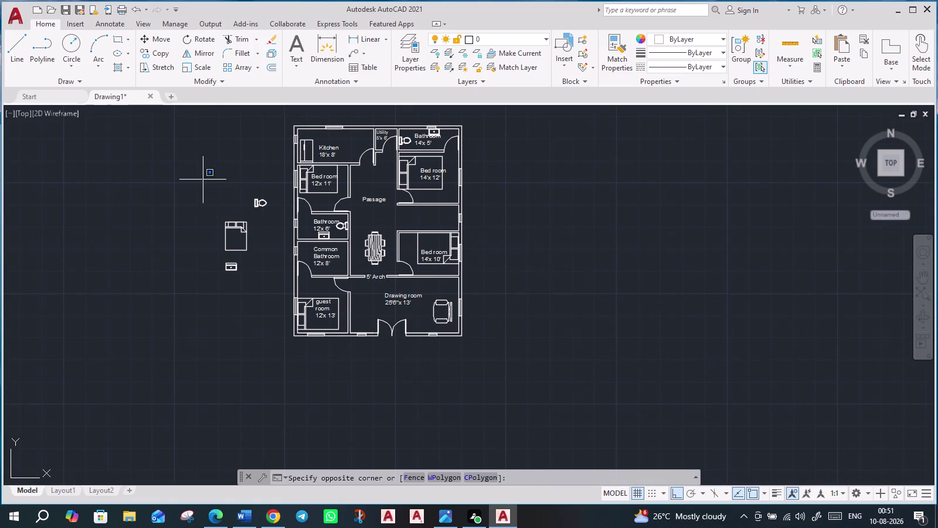
click(272, 291)
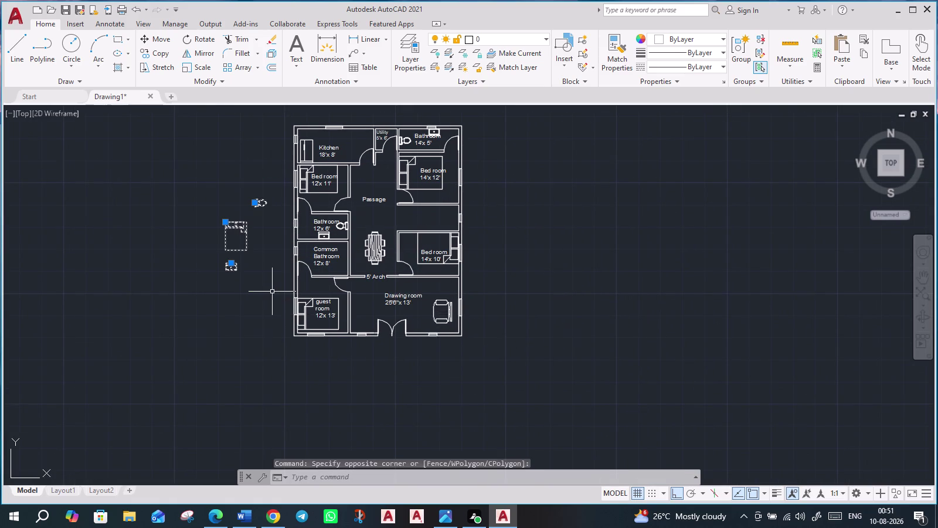
key(Delete)
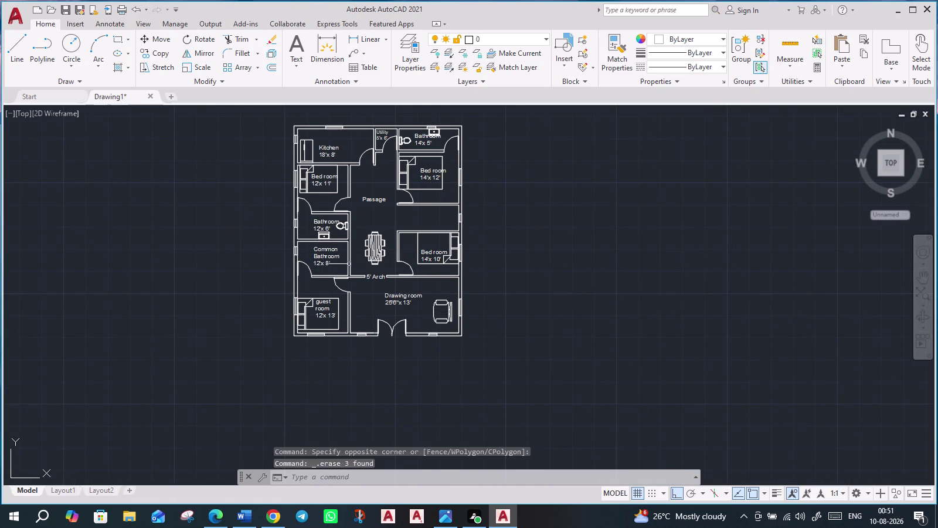
scroll(up, 3)
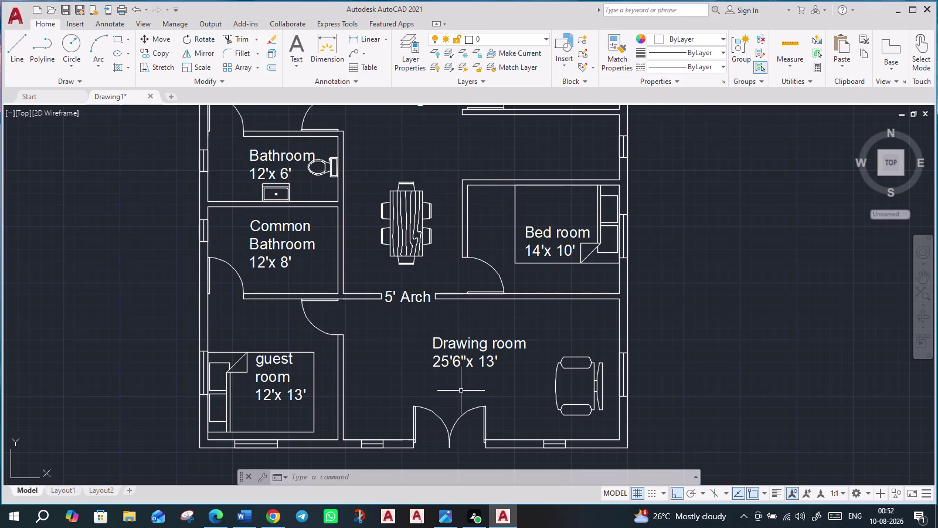
Pan and zoom to frame the entire furnished floor plan, then start typing DE.
scroll(down, 3)
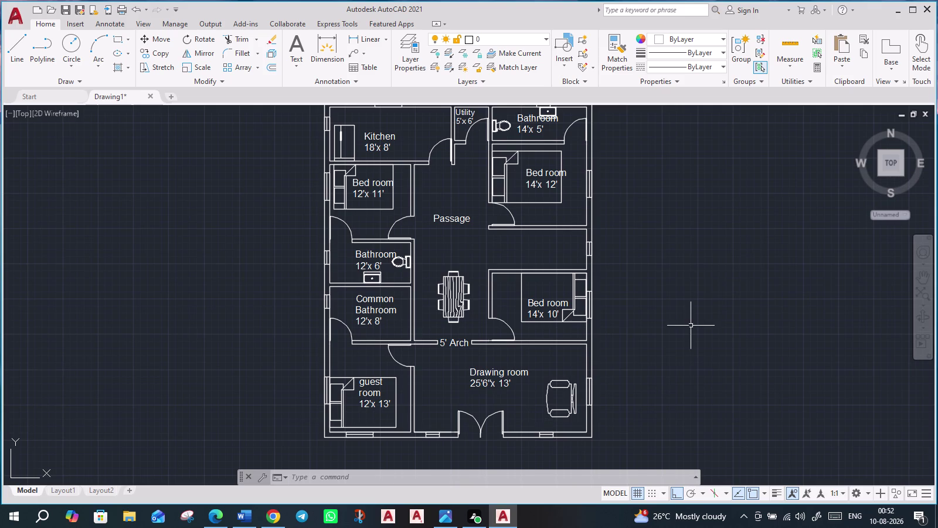
middle_drag(679, 324, 638, 361)
middle_drag(629, 354, 618, 334)
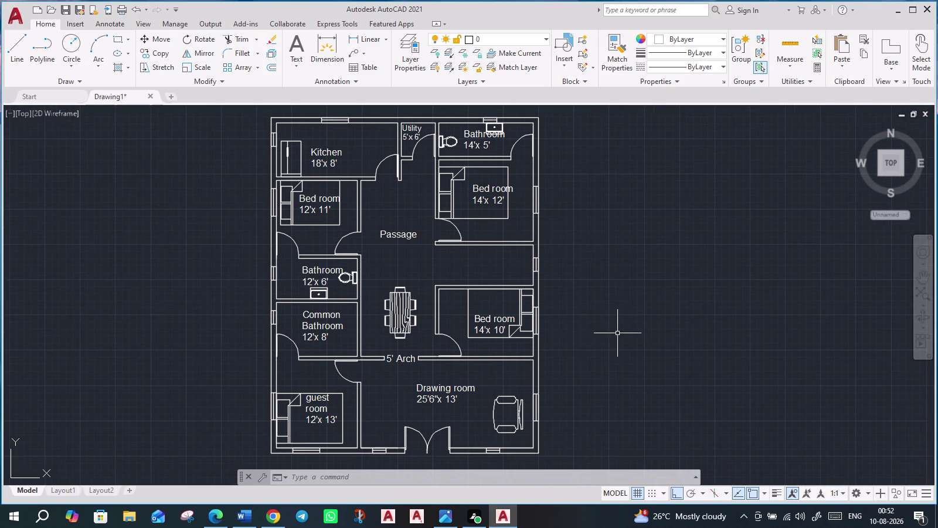
scroll(down, 3)
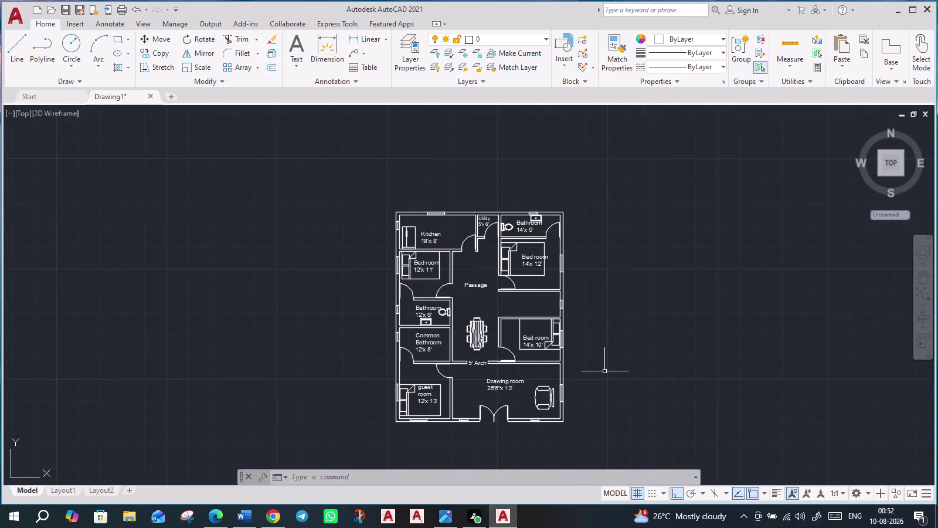
scroll(up, 3)
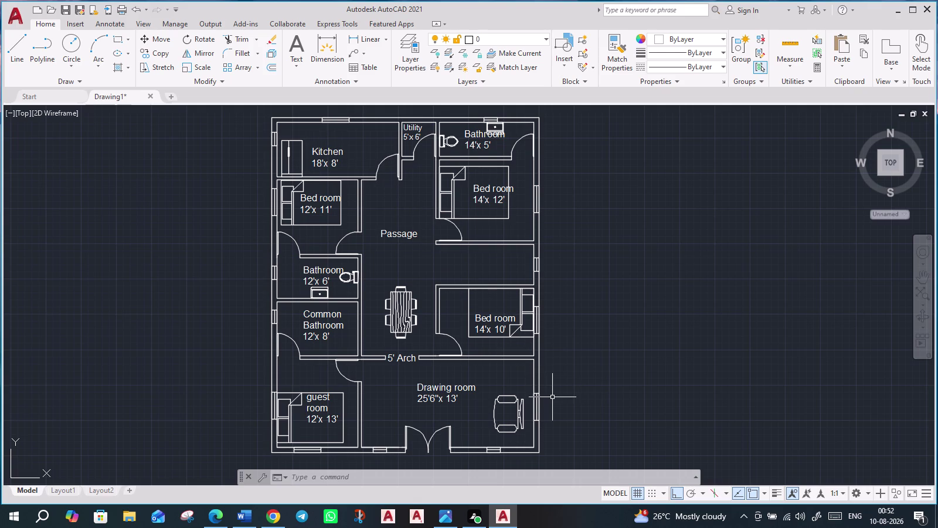
text(de)
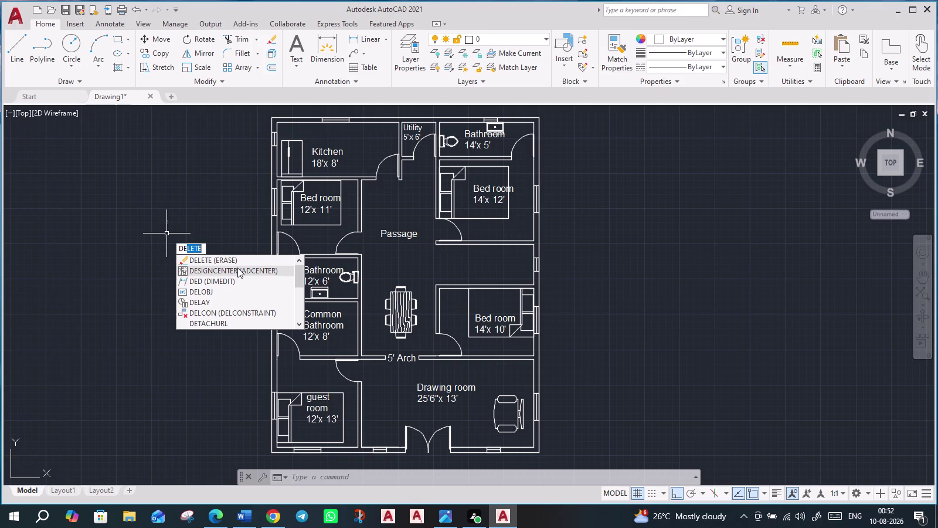
Open Home - Space Planner.dwg blocks in DesignCenter and browse the other sample drawings.
click(237, 268)
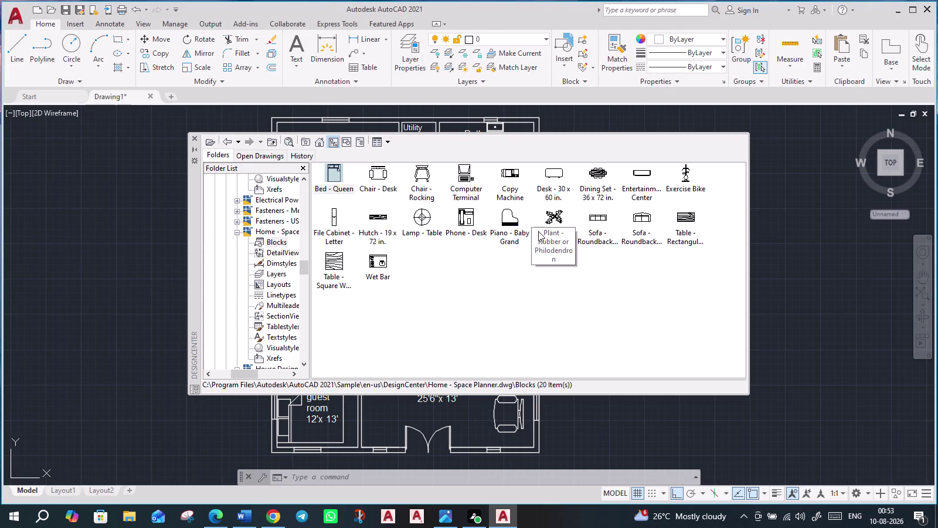
scroll(up, 3)
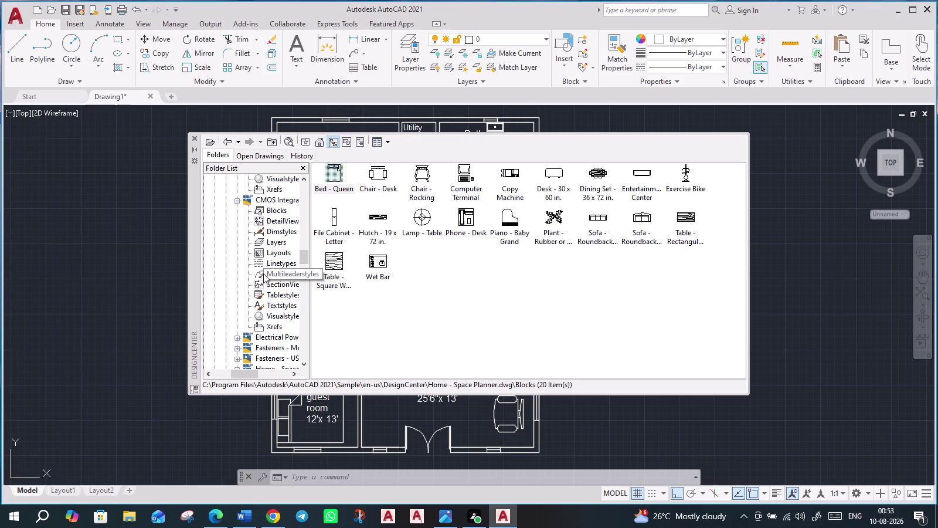
scroll(up, 3)
scroll(up, 3)
scroll(up, 3)
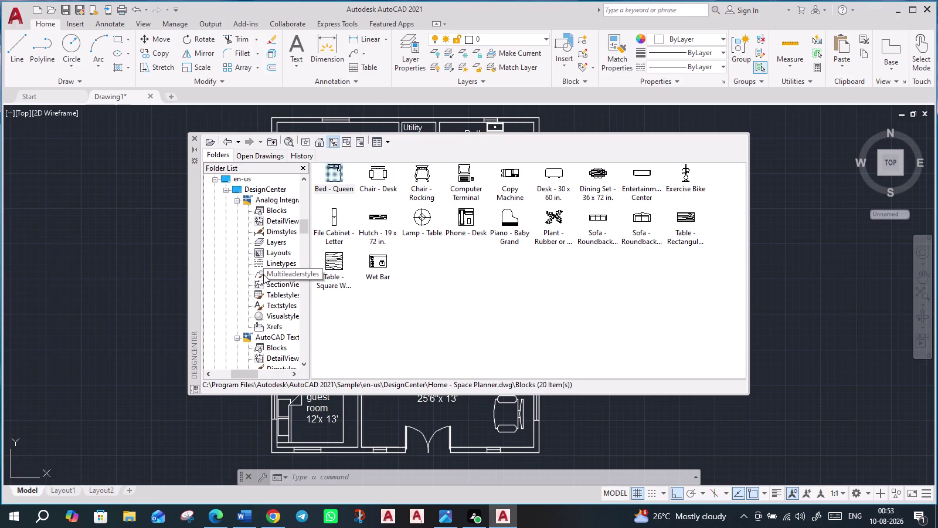
scroll(down, 3)
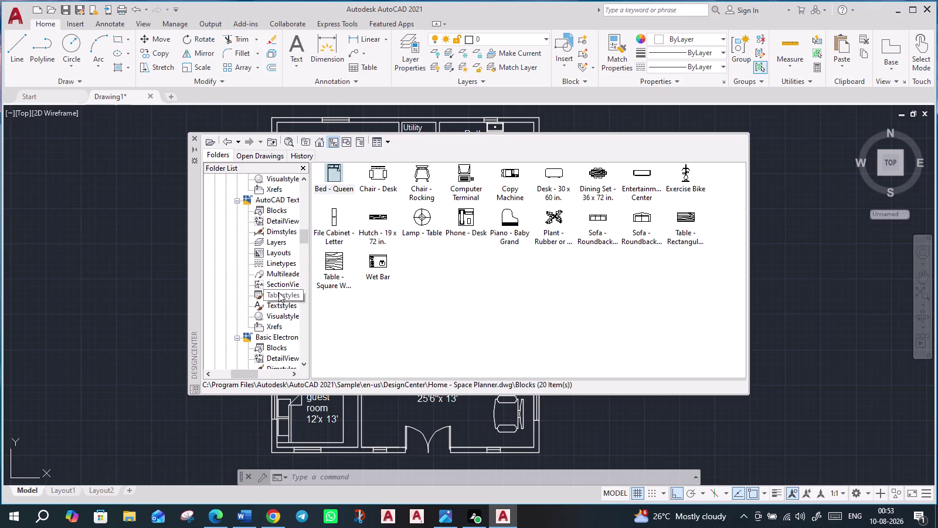
scroll(down, 3)
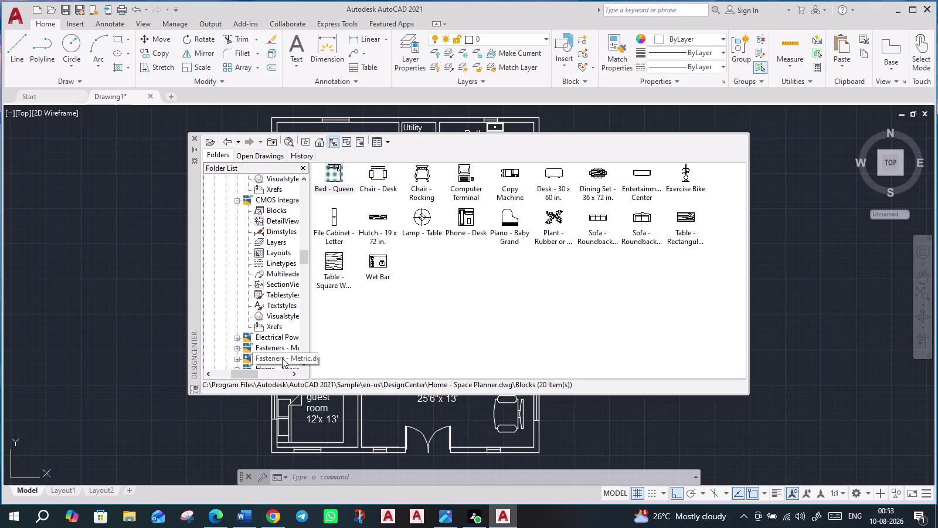
scroll(down, 3)
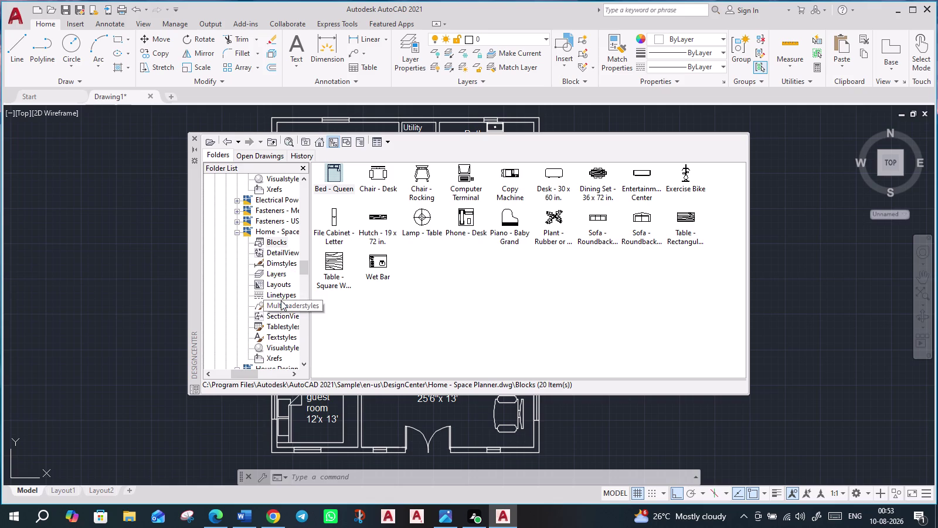
scroll(down, 3)
scroll(down, 3)
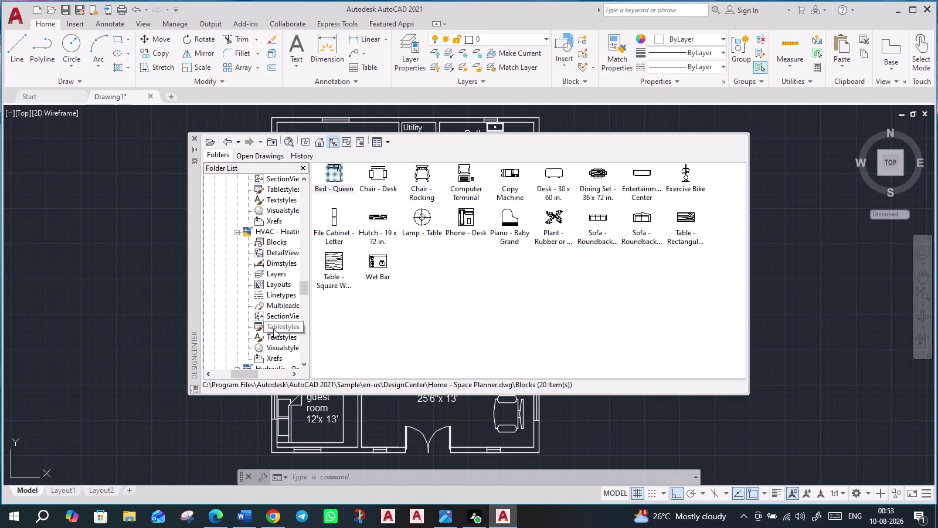
scroll(down, 3)
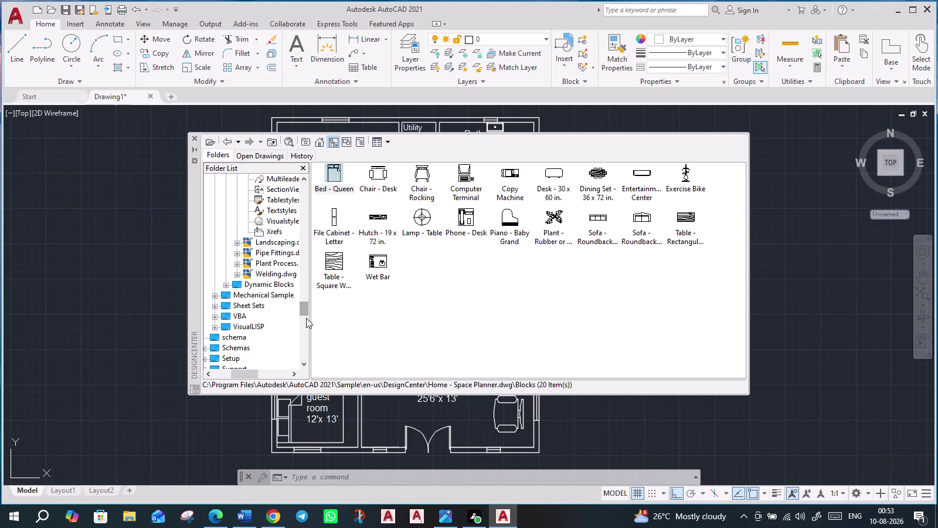
drag(307, 308, 305, 295)
Drag the Kitchen Layout - 7 x 8 ft block from Kitchens.dwg left of the plan, then close DesignCenter.
click(271, 295)
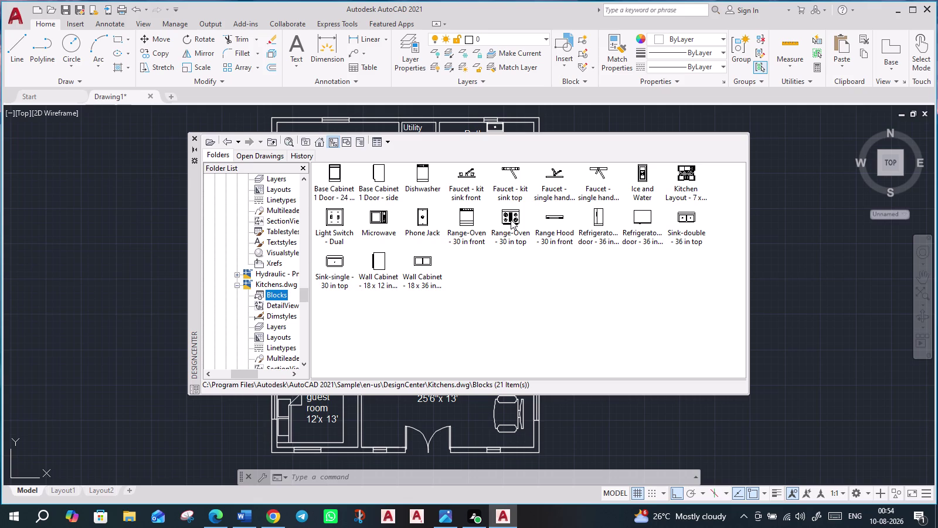
click(687, 181)
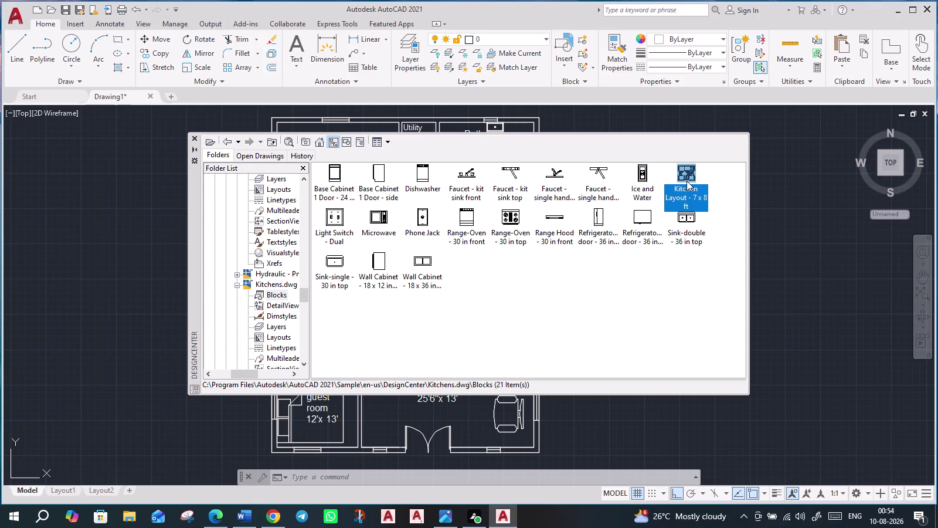
drag(687, 181, 113, 289)
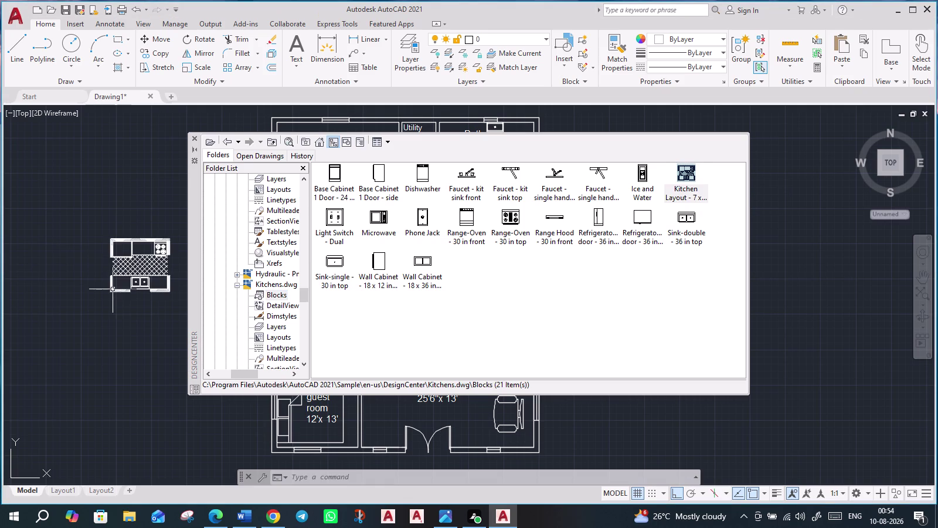
click(112, 289)
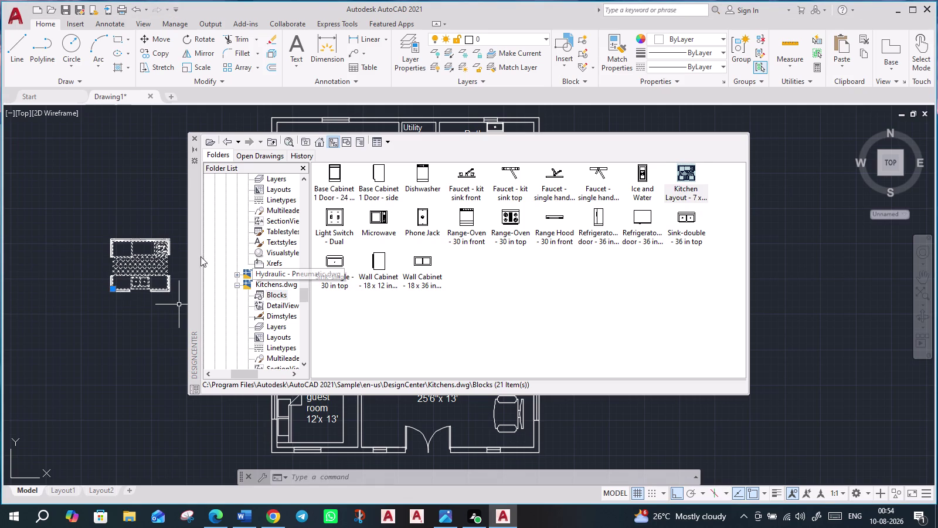
click(193, 137)
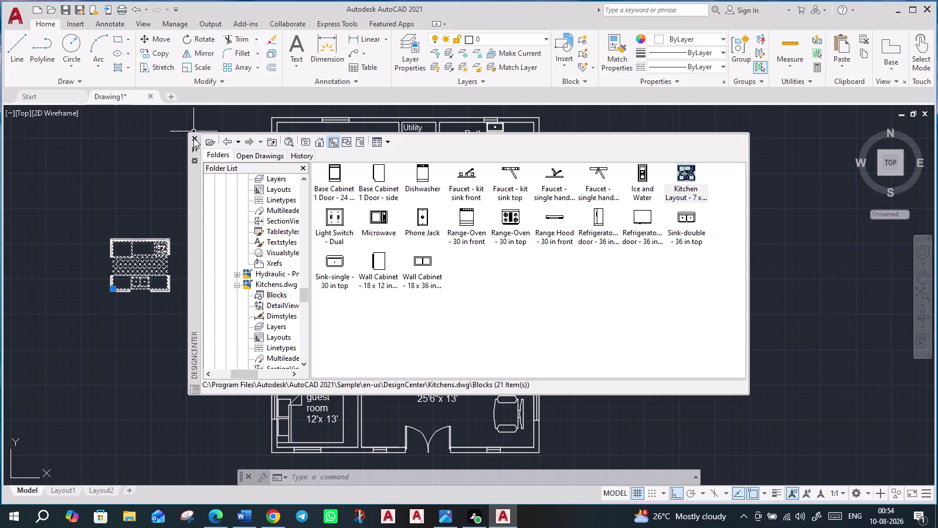
scroll(up, 3)
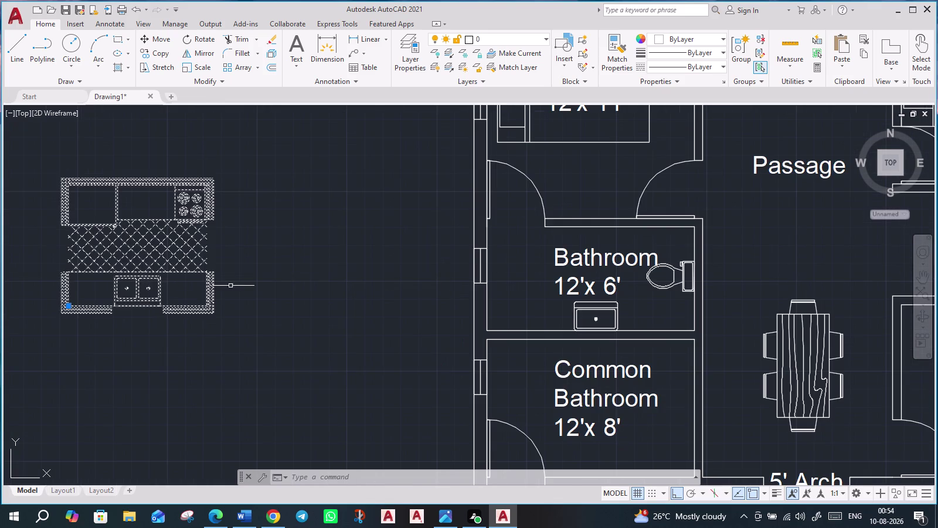
Select the kitchen layout block and grip-move it into the Kitchen with Ortho off.
scroll(down, 3)
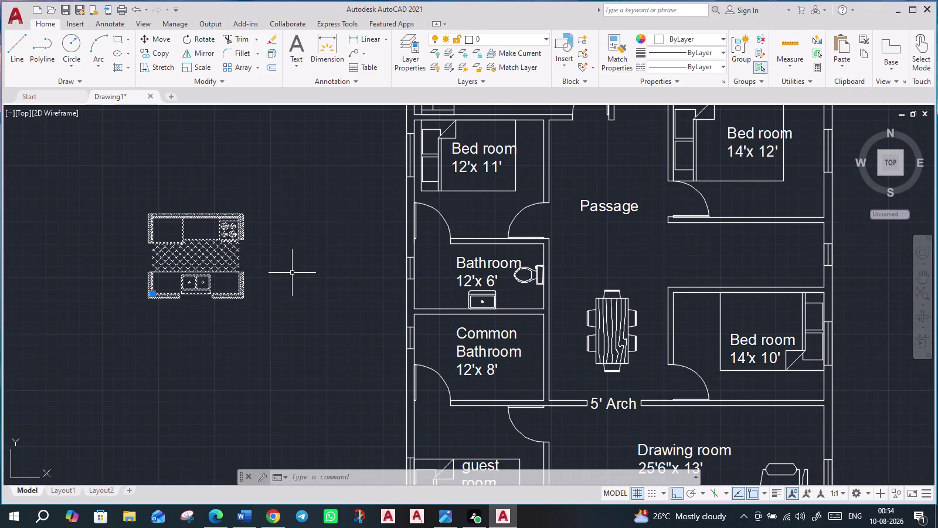
scroll(down, 3)
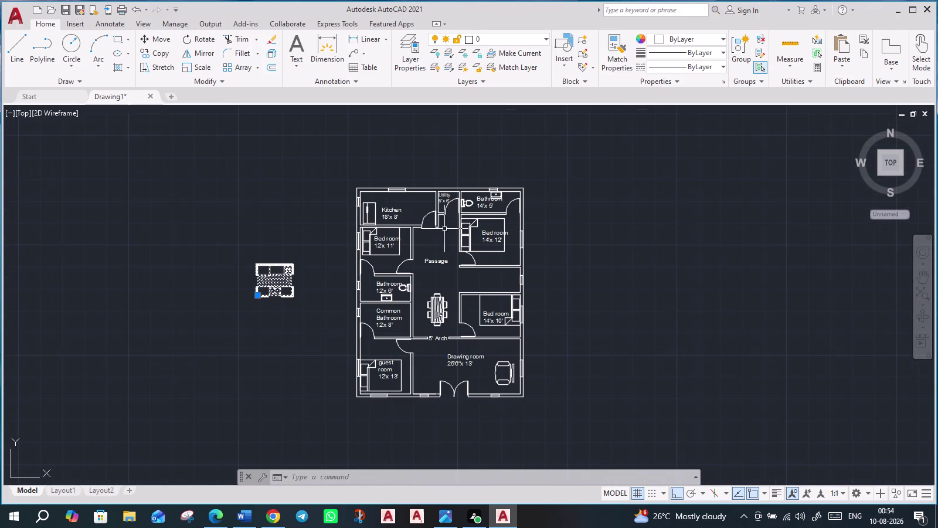
scroll(up, 3)
drag(252, 315, 481, 181)
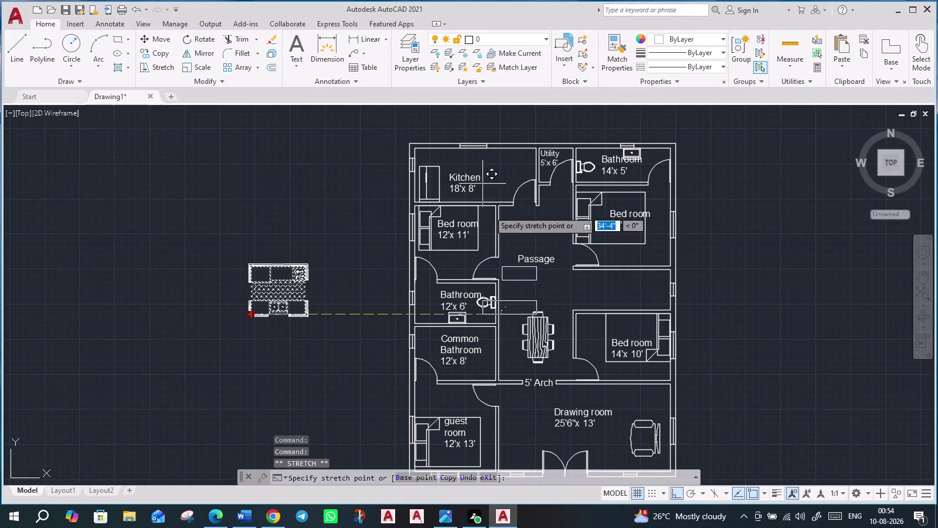
key(F8)
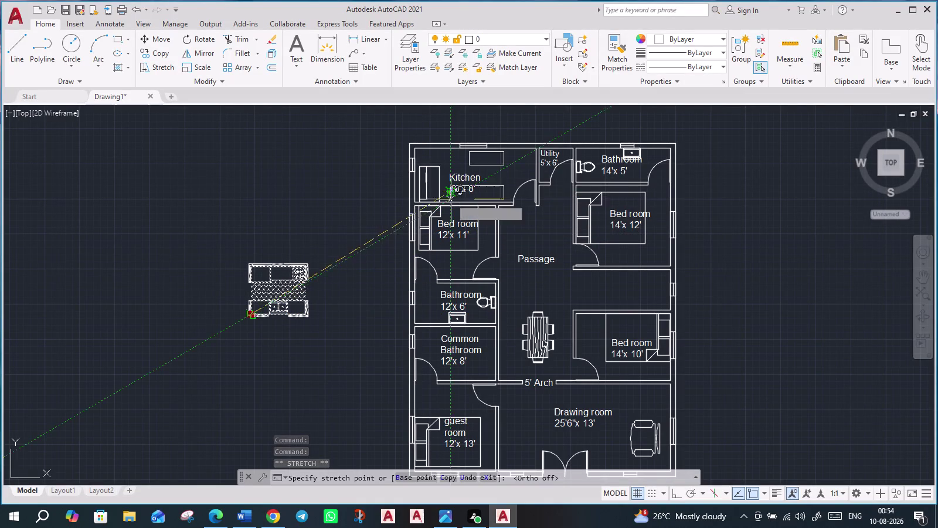
scroll(up, 3)
click(449, 199)
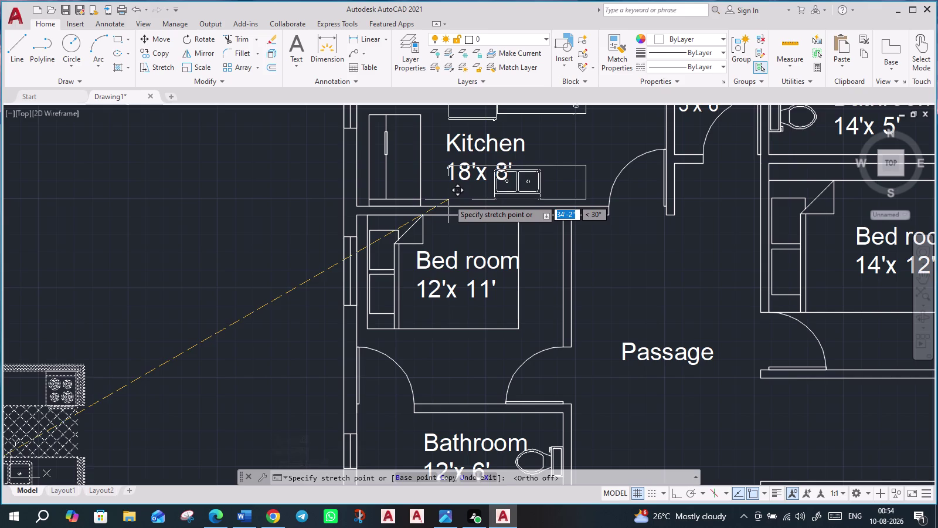
scroll(down, 3)
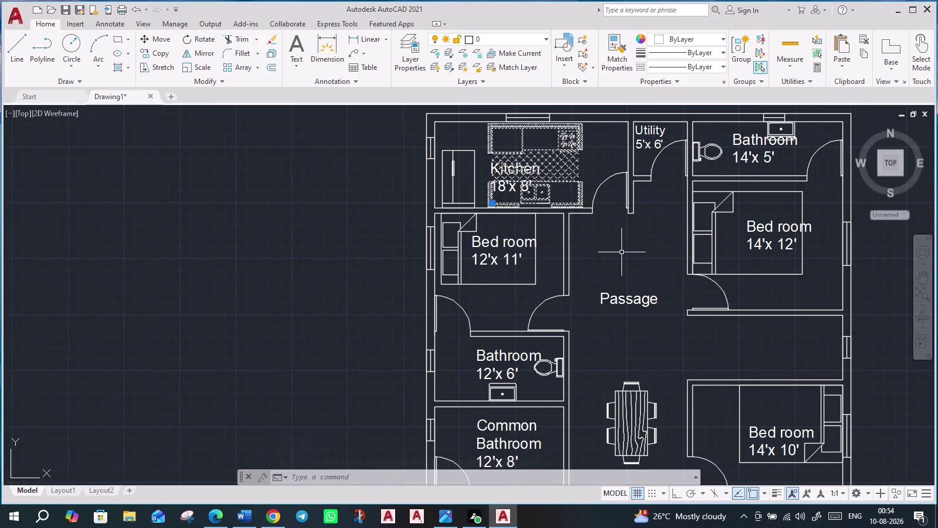
Rotate the kitchen layout with RO to sit against the room's top wall.
key(r)
key(o)
key(Return)
click(488, 203)
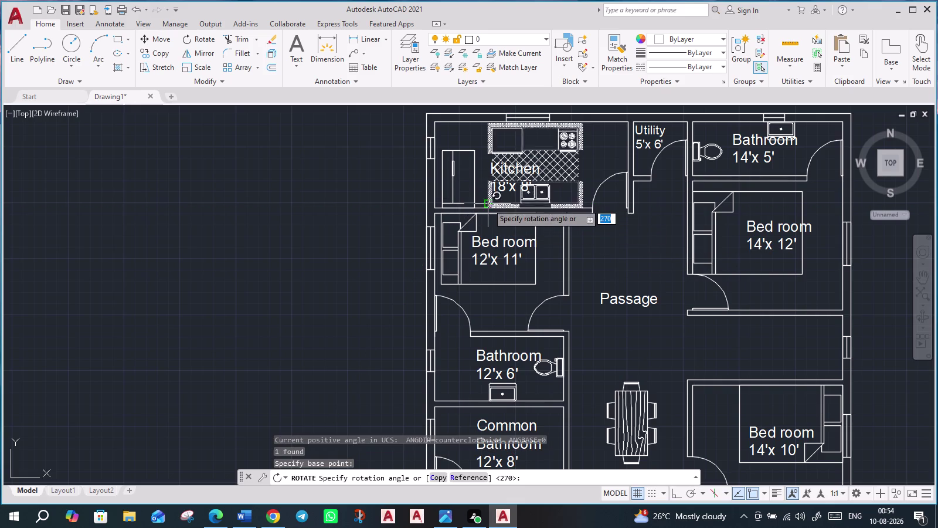
click(641, 204)
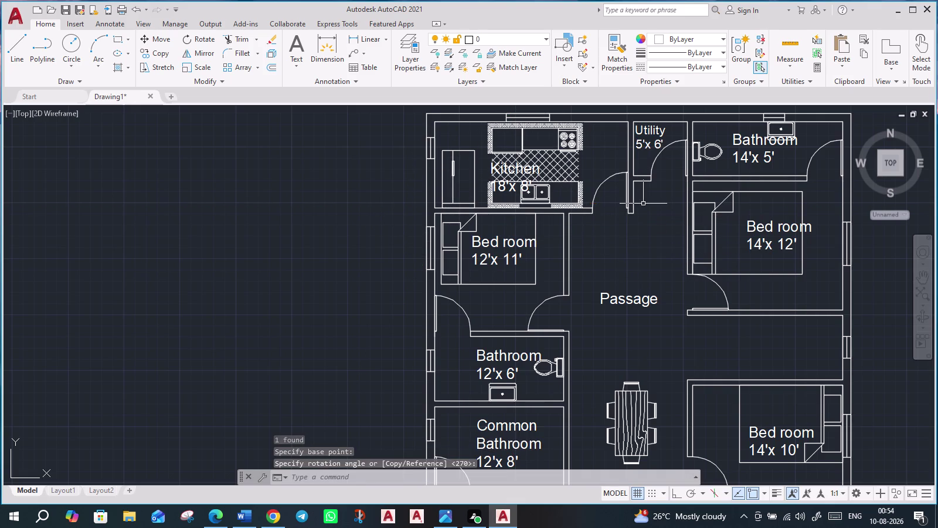
key(Escape)
key(Escape)
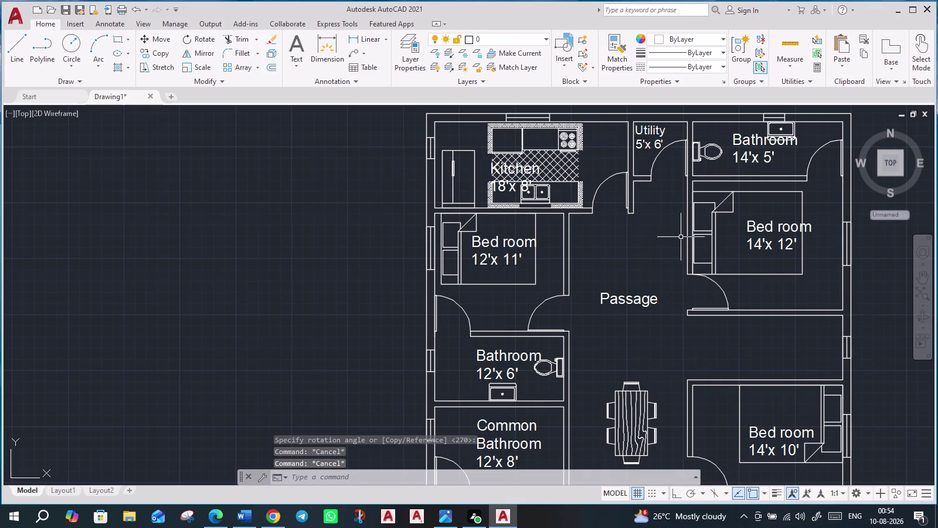
middle_drag(619, 233, 448, 239)
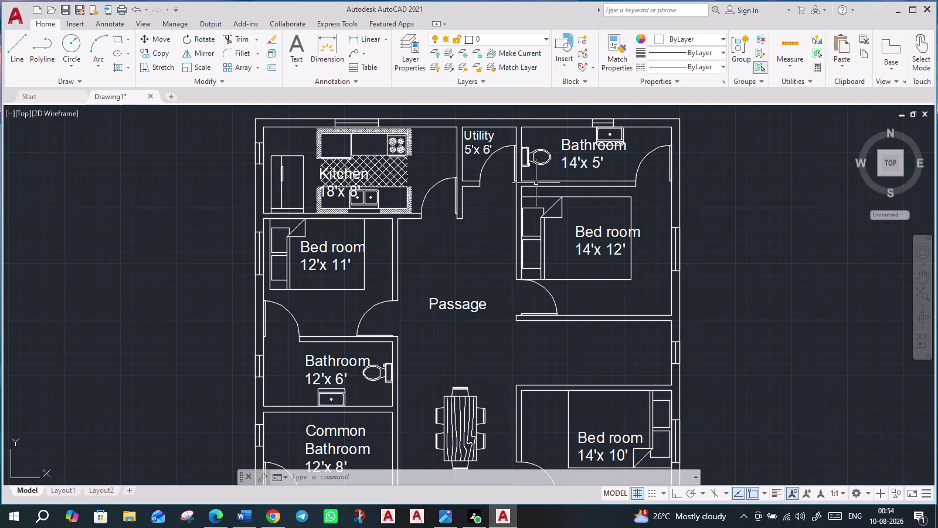
Centre the whole furnished plan on screen and start saving the drawing with Ctrl+S.
scroll(down, 3)
middle_drag(752, 337, 714, 309)
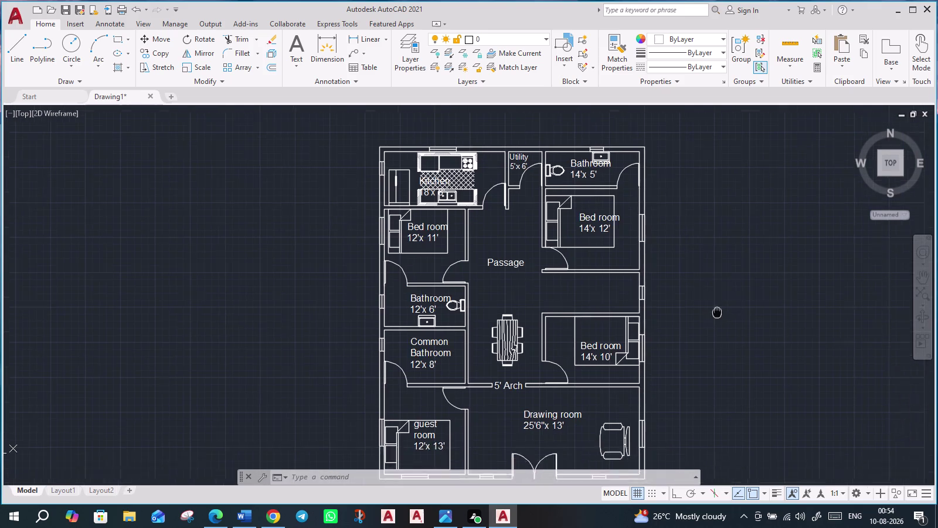
middle_drag(715, 309, 663, 275)
scroll(down, 3)
middle_drag(723, 372, 678, 351)
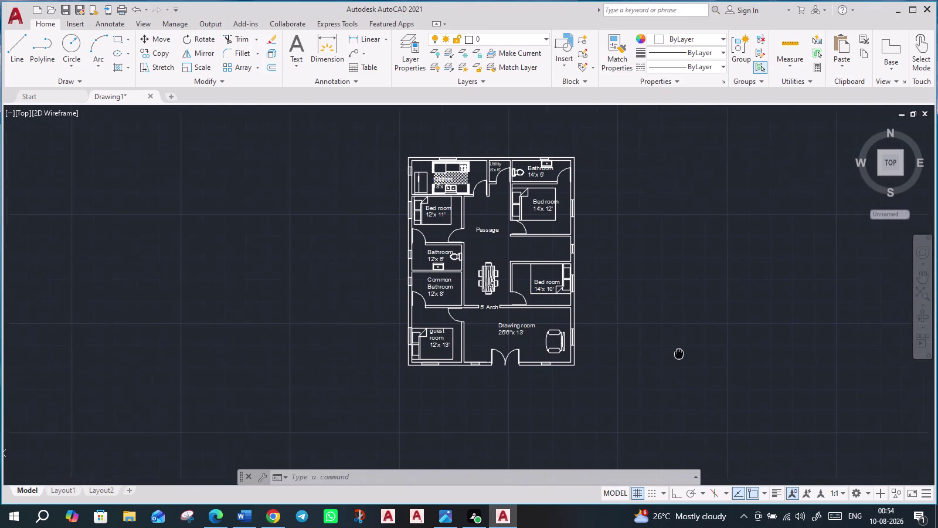
middle_drag(678, 351, 661, 344)
key(ctrl+s)
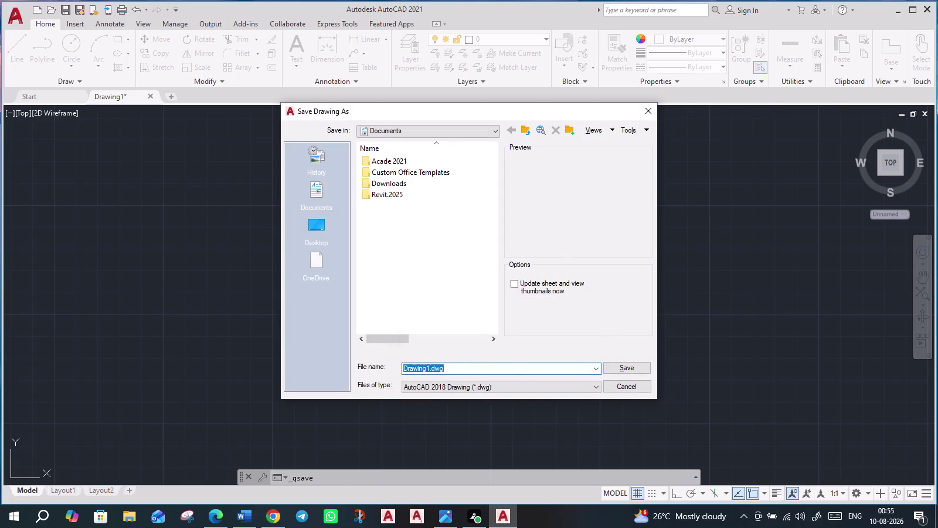
Enter 'Residential Floor Plan' as the drawing's file name.
text(Resi)
text(d)
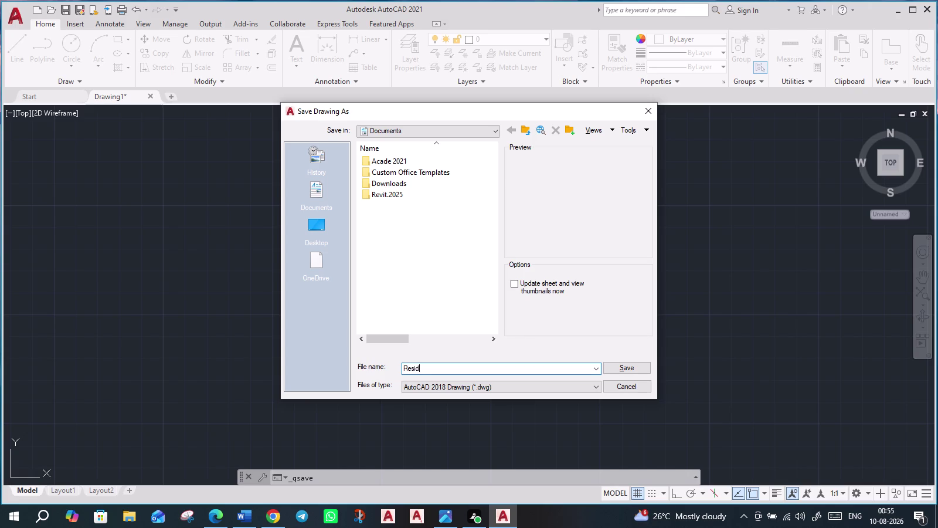
text(ential)
key(space)
text(Floor)
key(space)
text(Plan)
Save it in D: > All Cad files > CadDesk > Internships > Fuji.
double_click(313, 205)
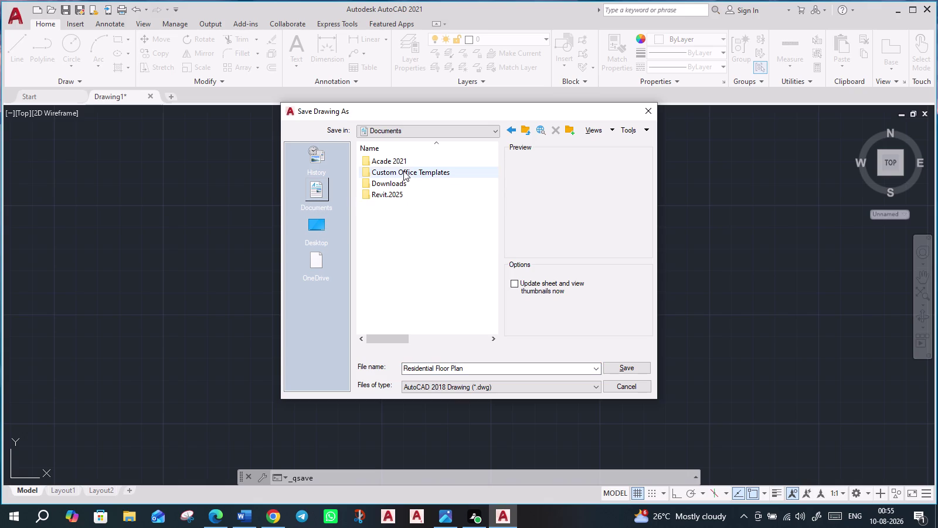
double_click(396, 196)
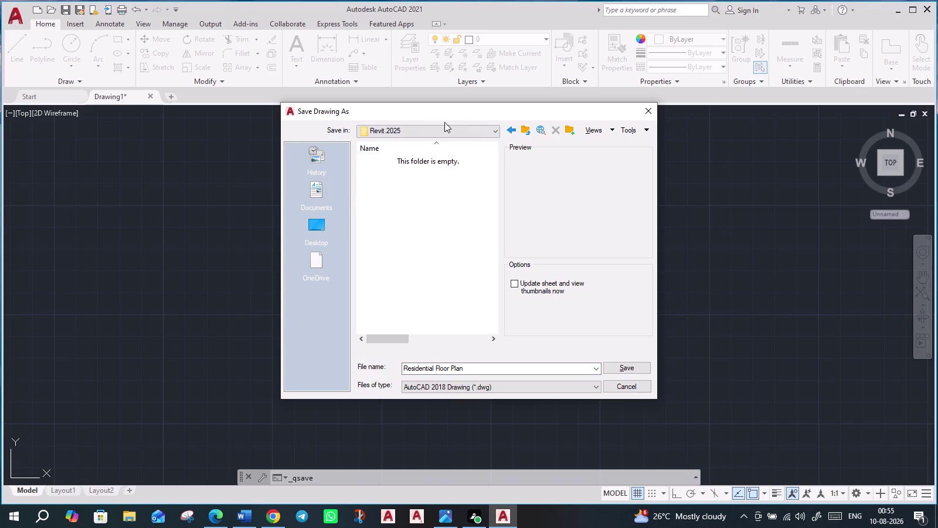
click(523, 132)
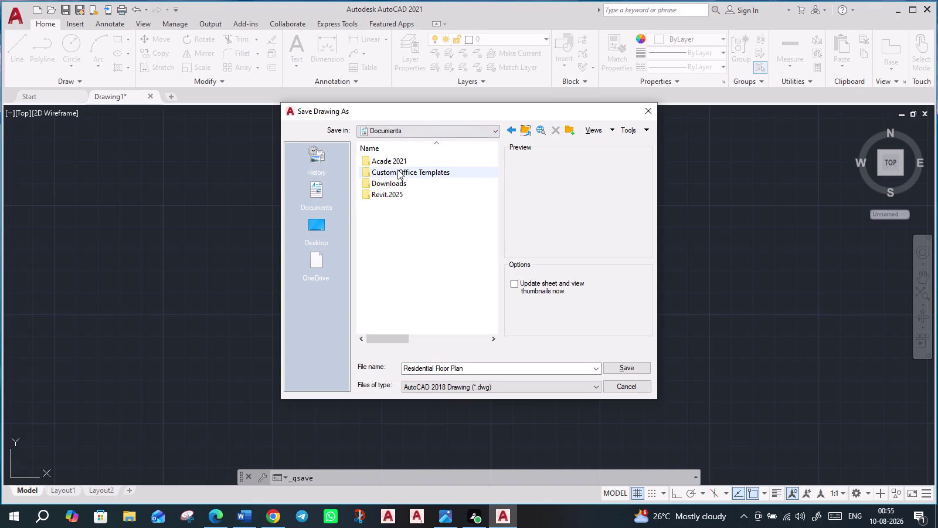
click(323, 222)
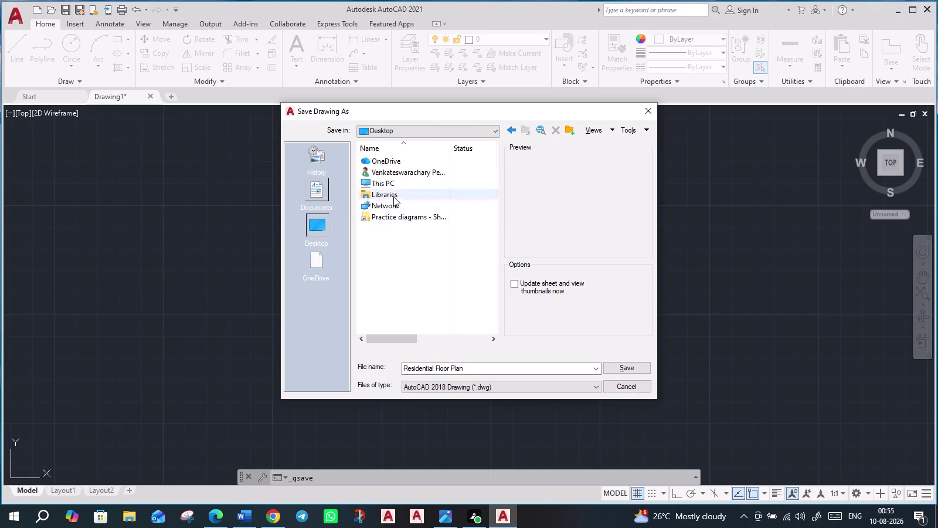
double_click(396, 186)
double_click(405, 283)
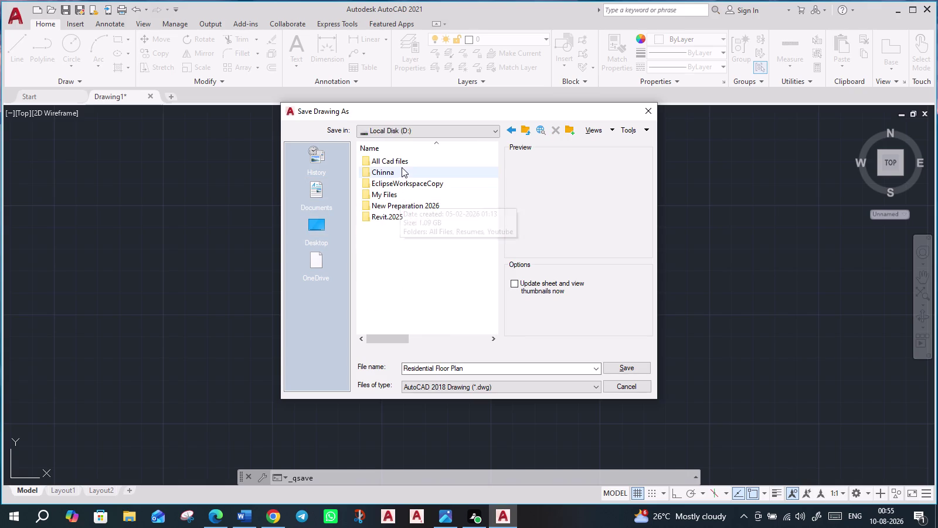
double_click(403, 162)
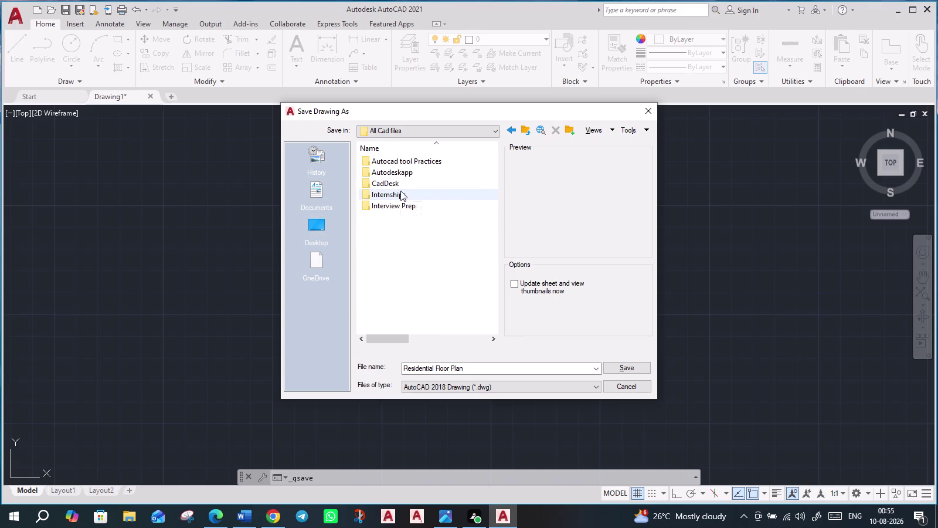
double_click(402, 186)
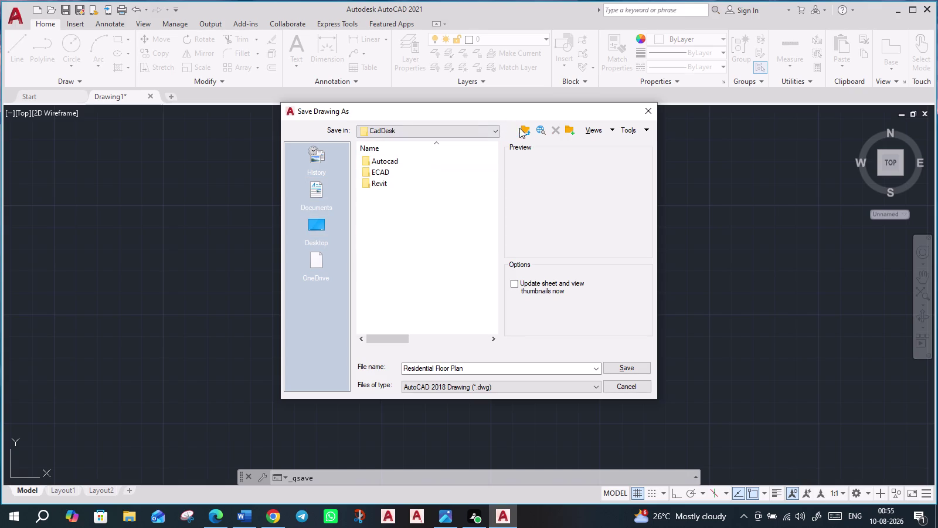
click(523, 133)
double_click(390, 190)
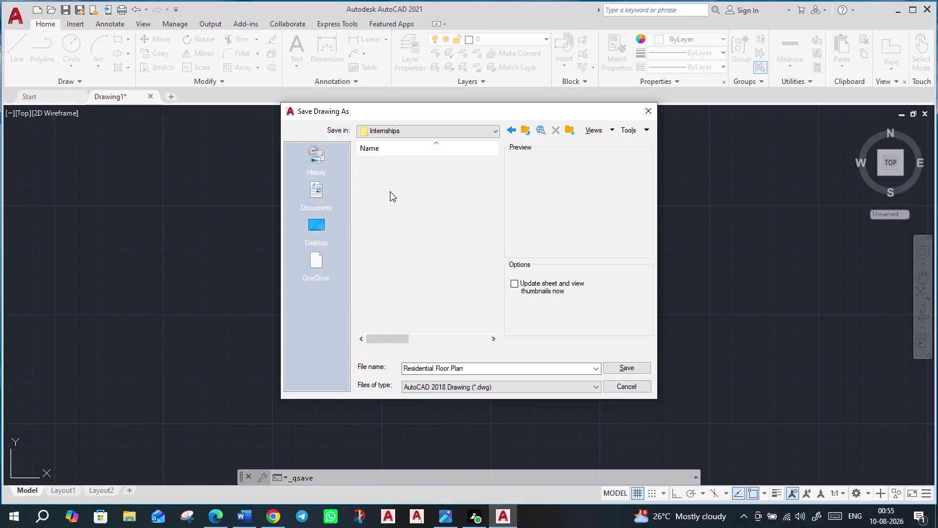
double_click(393, 164)
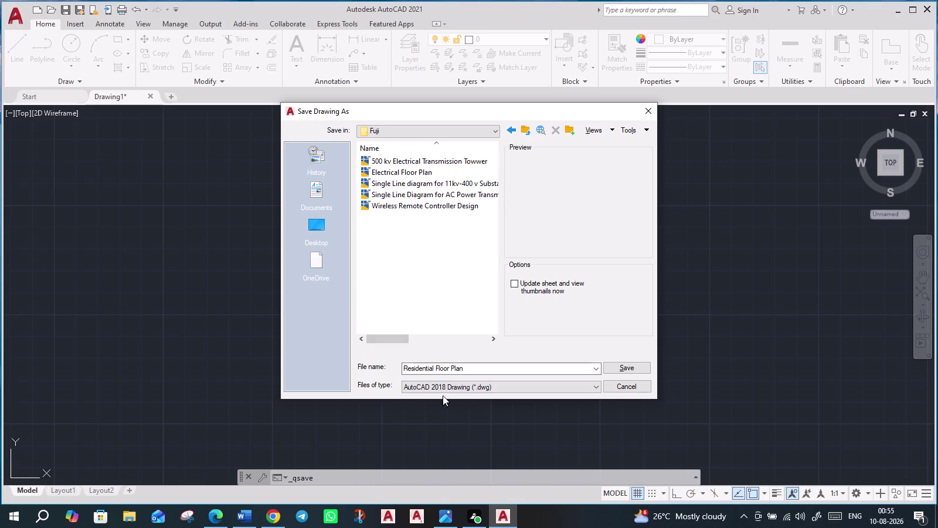
click(635, 371)
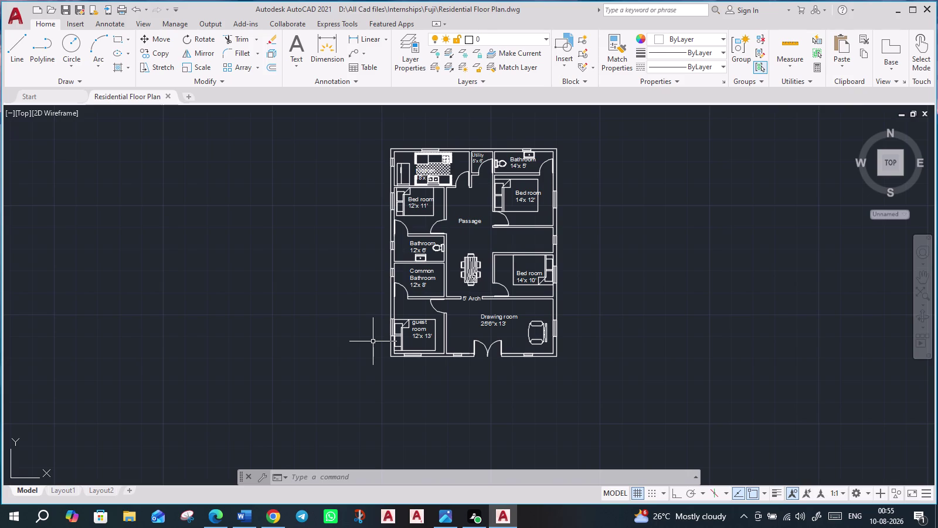
Hide the grid, switch to Layout1 and erase its default viewport.
click(638, 493)
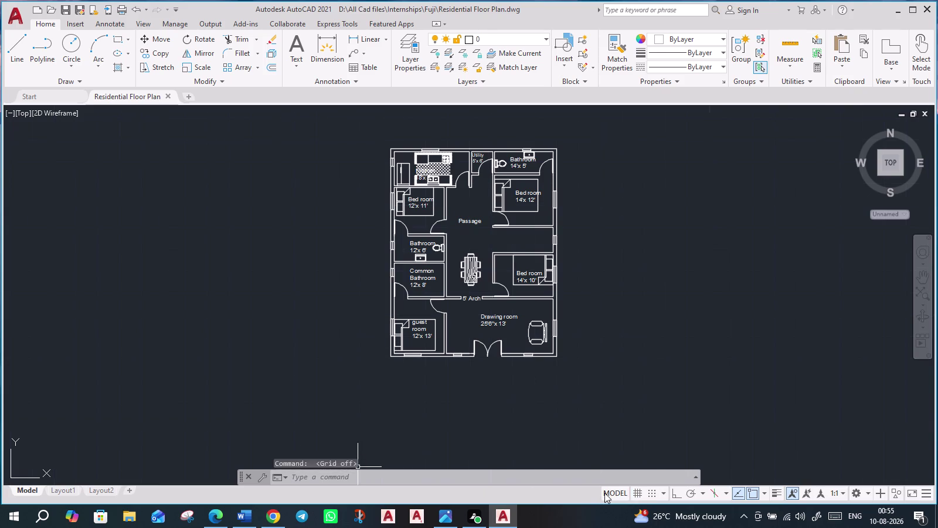
click(64, 492)
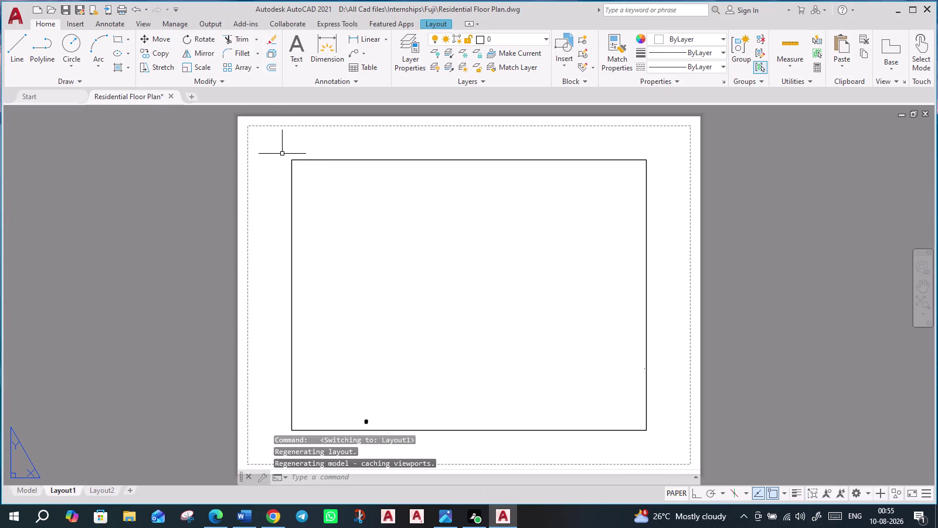
drag(281, 154, 291, 158)
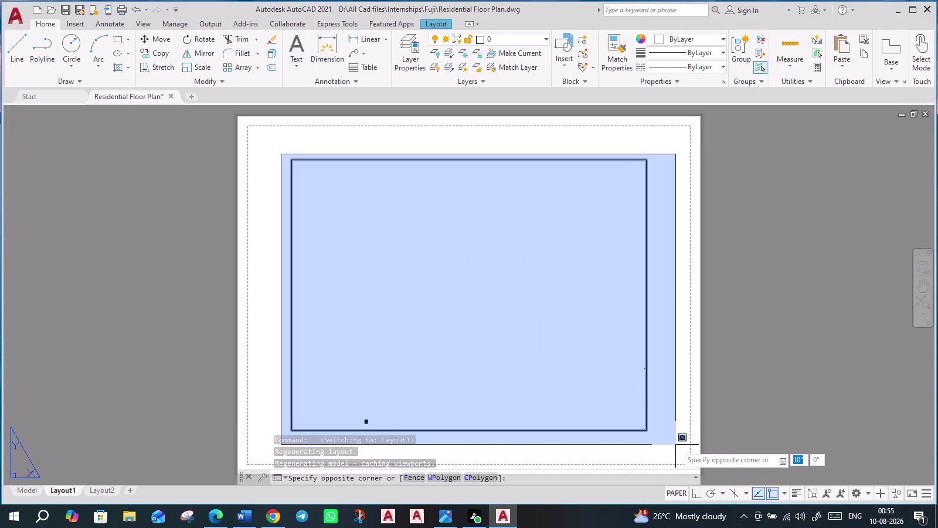
click(675, 444)
key(Delete)
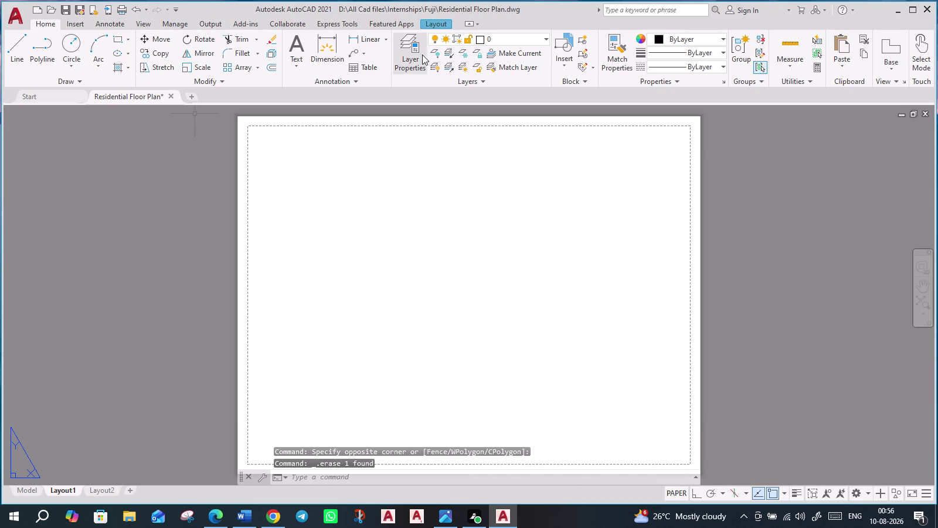
Launch the Page Setup Manager via the PAGESETUP command.
text(p)
text(age)
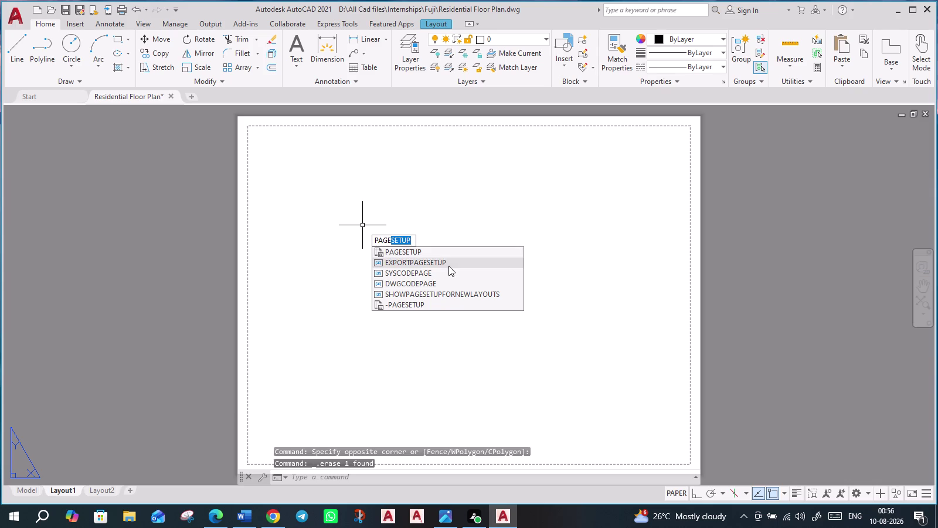
click(414, 250)
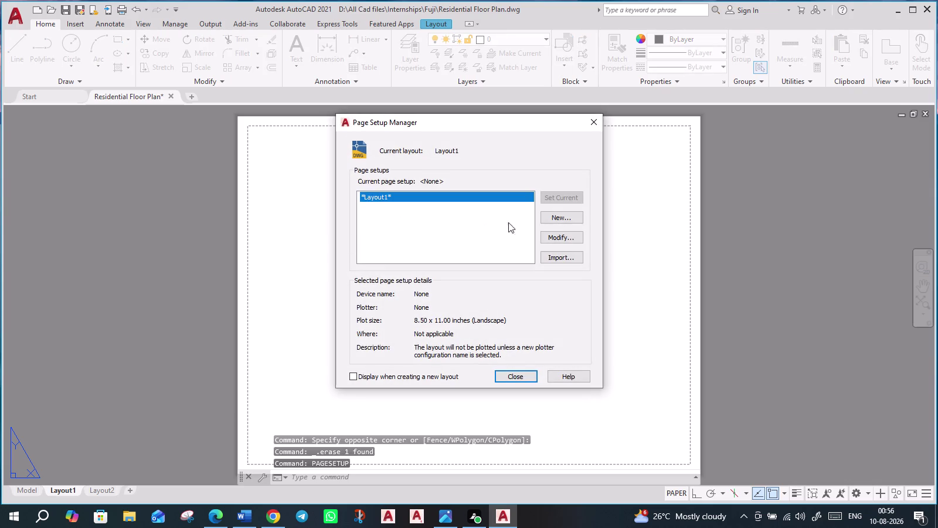
Set Layout1's page setup to DWG To PDF.pc3 with ISO A3 (420 x 297 MM) paper.
click(551, 231)
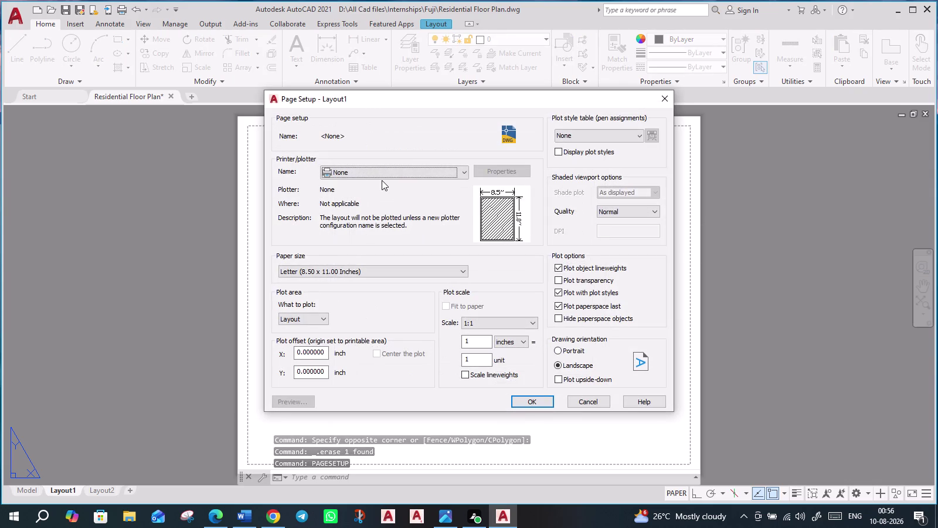
click(383, 175)
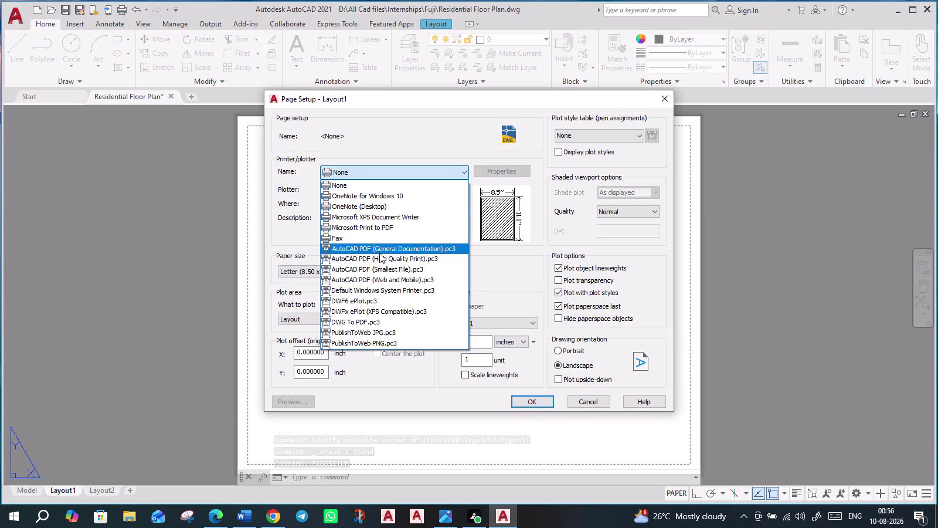
click(378, 322)
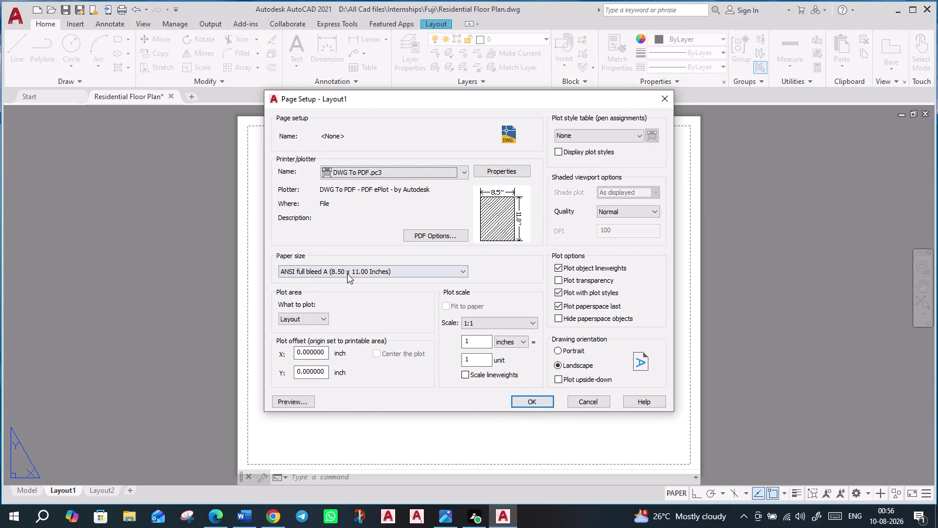
click(347, 272)
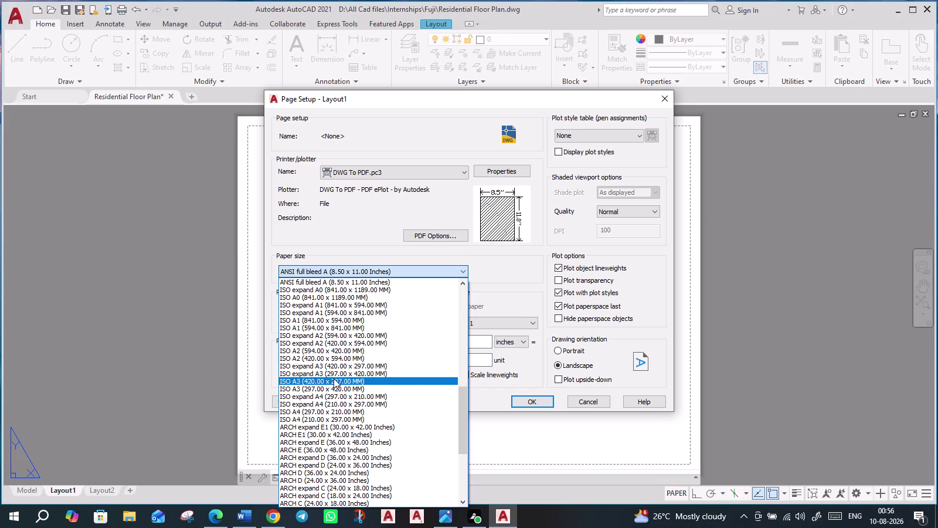
click(334, 379)
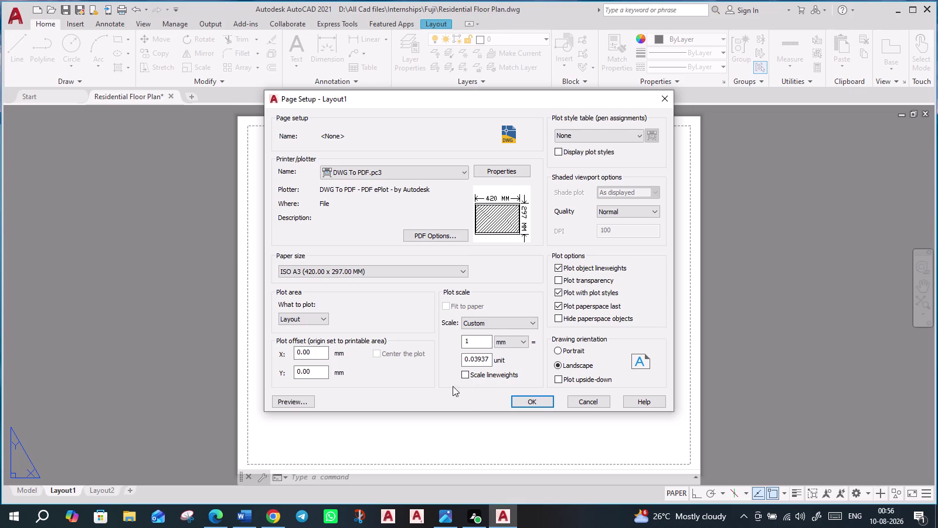
click(517, 401)
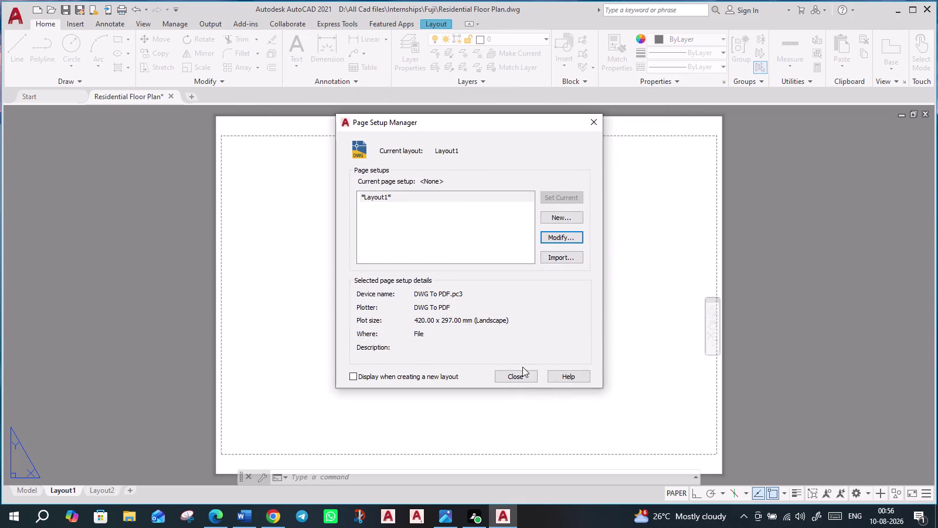
click(519, 375)
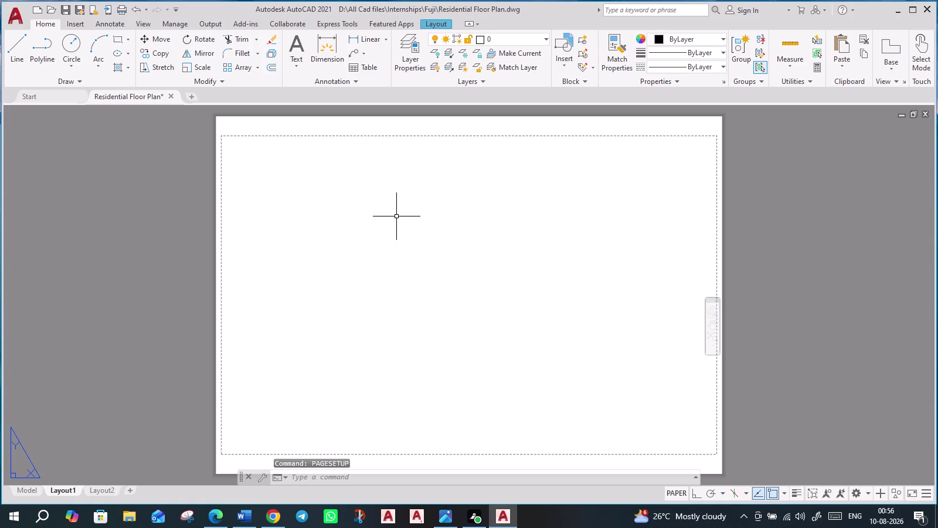
Draw a rectangular viewport across the whole Layout1 sheet, check the plan, then go to Model.
click(427, 21)
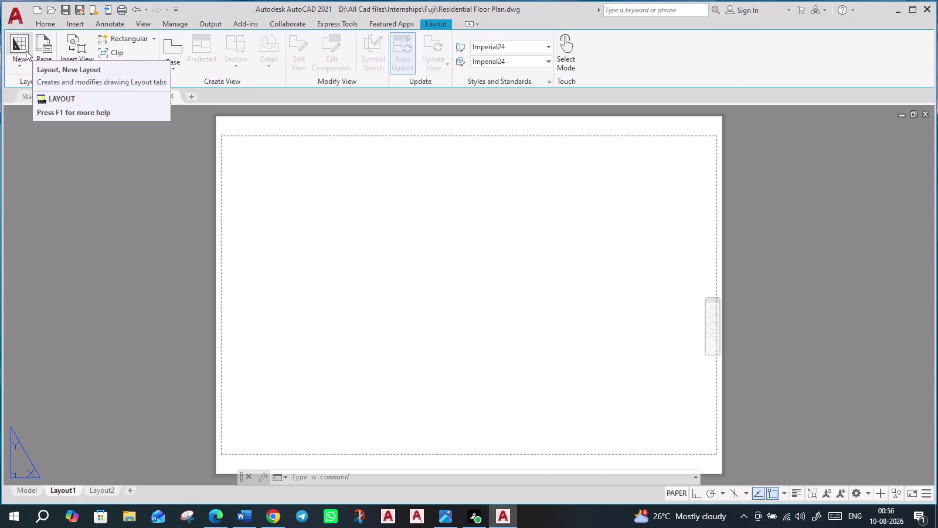
click(127, 35)
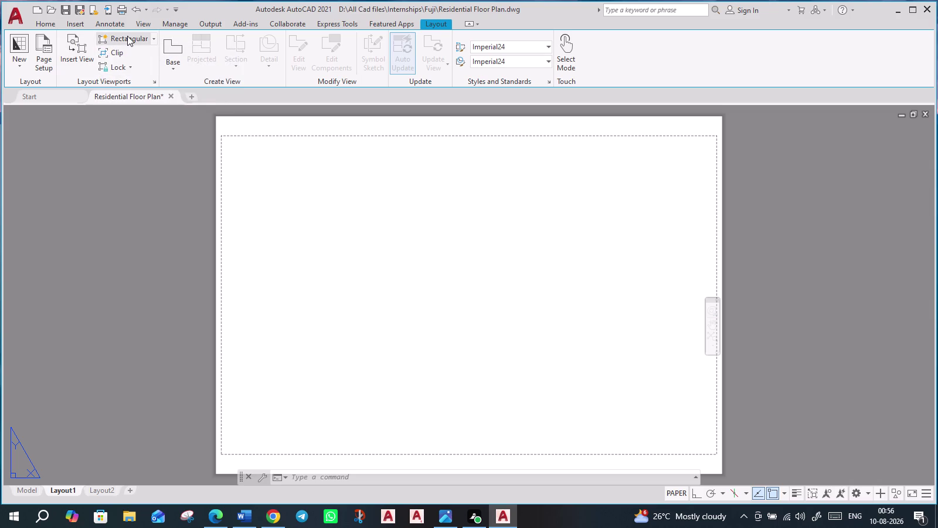
click(224, 140)
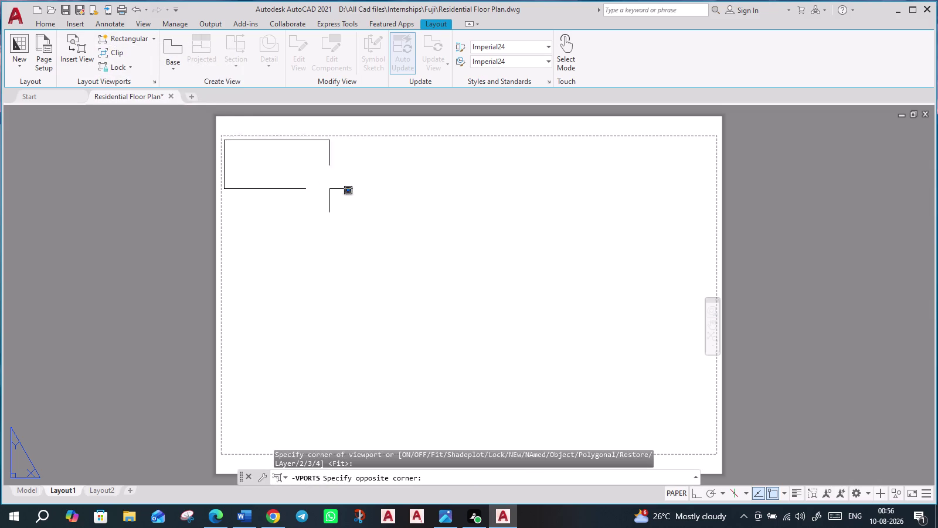
click(715, 454)
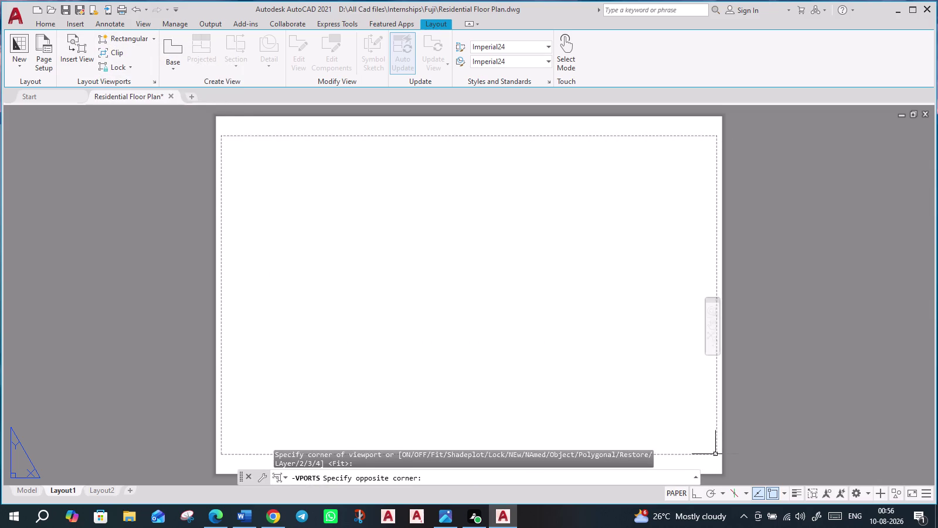
scroll(up, 3)
scroll(up, 3)
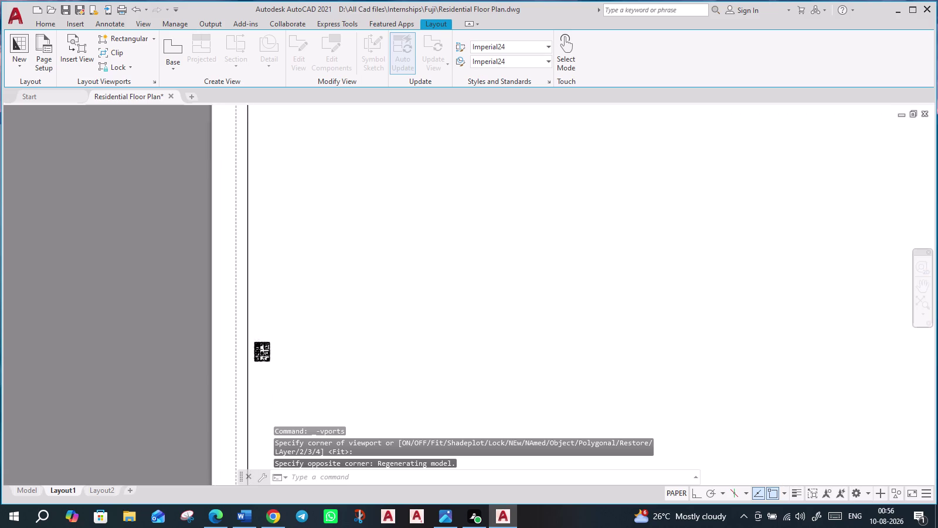
scroll(up, 3)
scroll(up, 3)
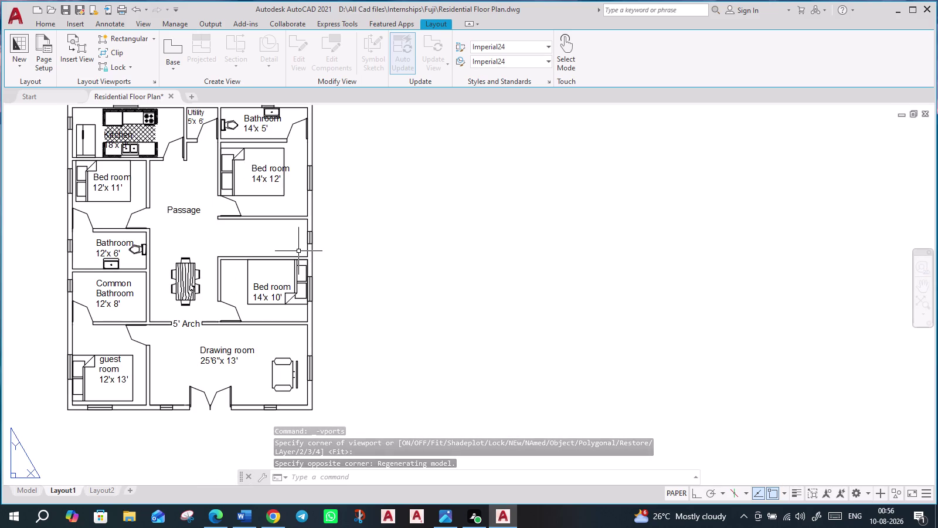
scroll(down, 3)
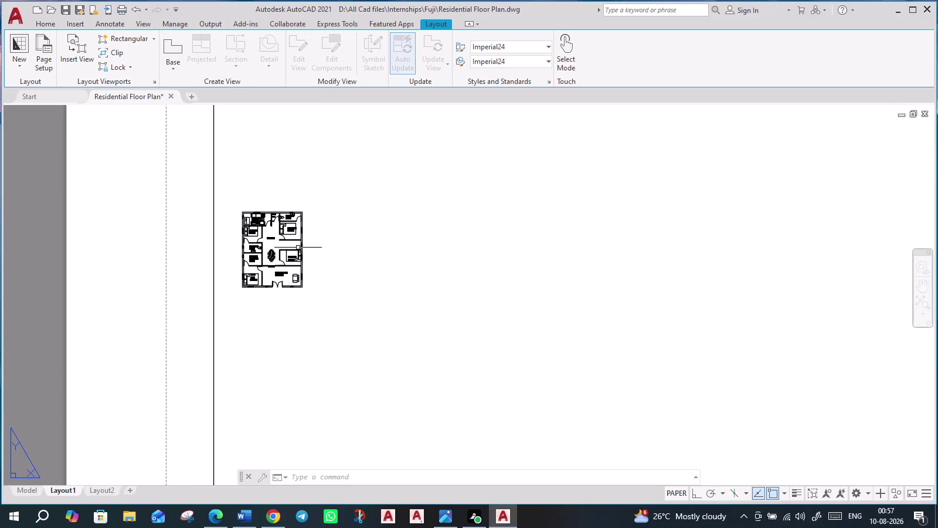
scroll(down, 3)
scroll(down, 3)
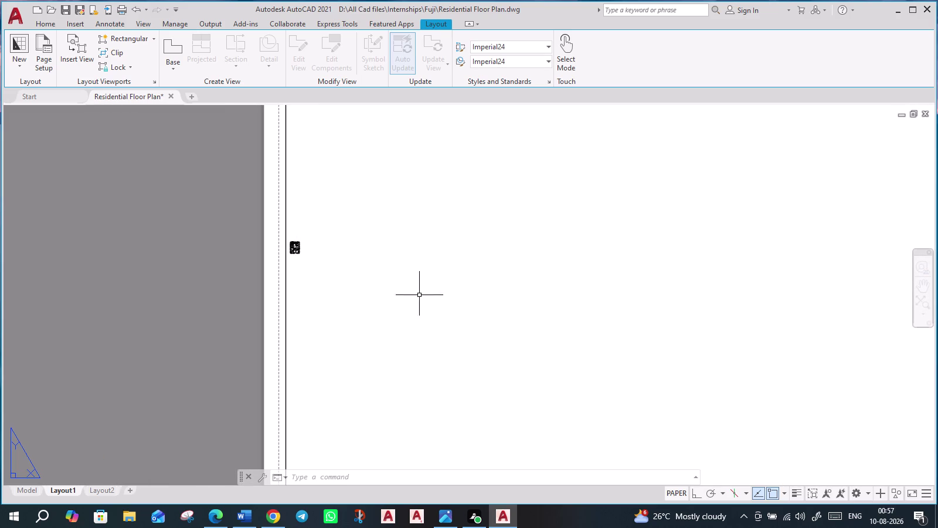
click(21, 493)
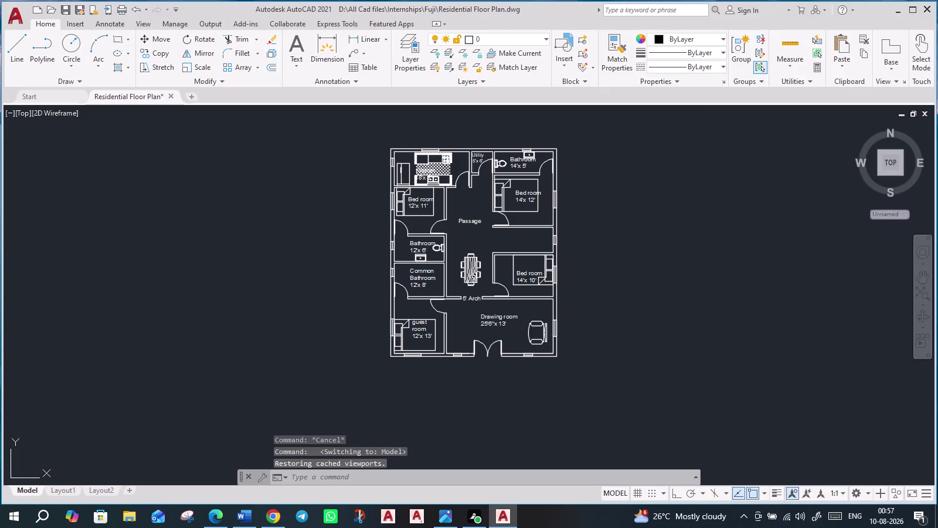
Find and erase the stray rounded fixture block outside the floor plan.
scroll(down, 3)
middle_drag(629, 373, 419, 273)
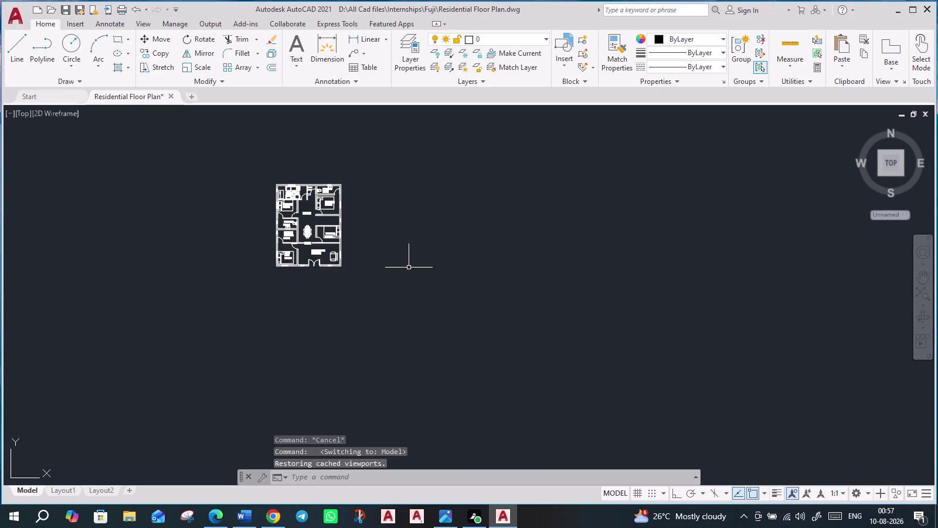
scroll(down, 3)
scroll(down, 3)
scroll(down, 3)
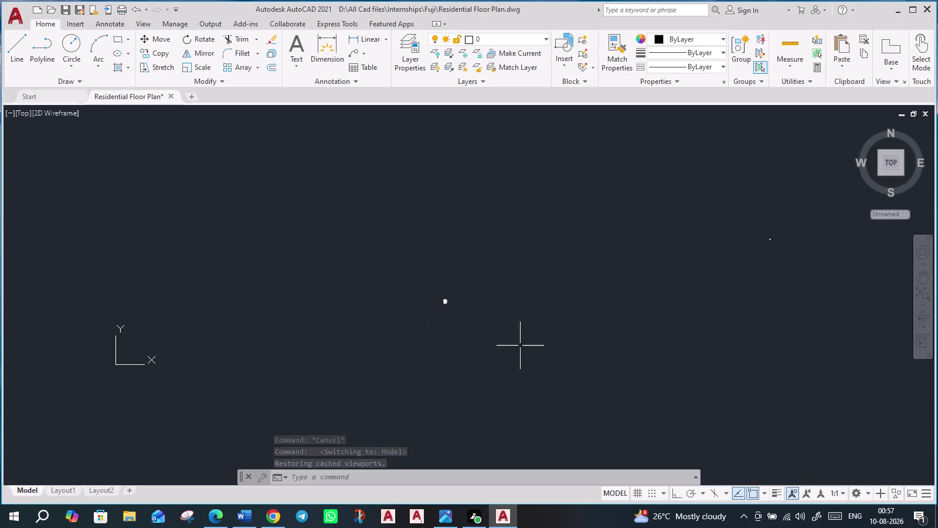
scroll(up, 3)
scroll(up, 3)
scroll(up, 3)
scroll(up, 3)
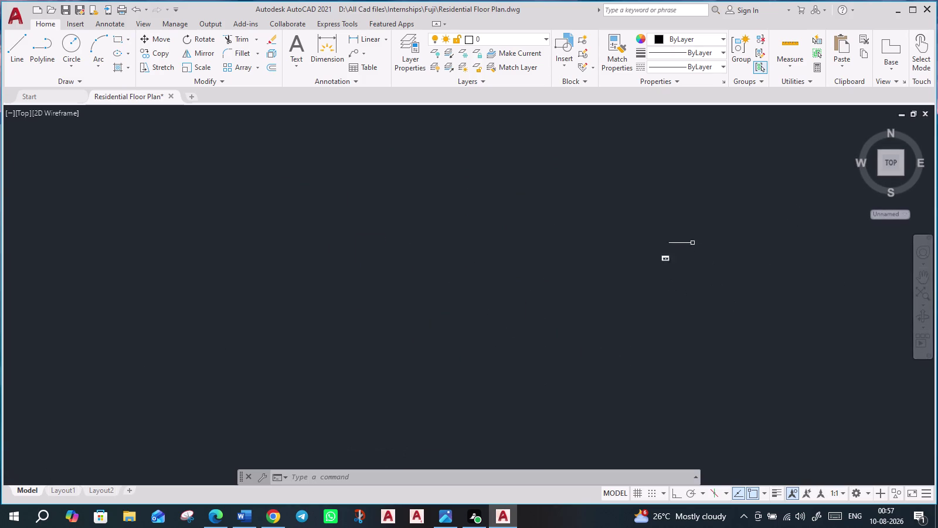
scroll(up, 3)
scroll(up, 3)
scroll(up, 3)
click(742, 385)
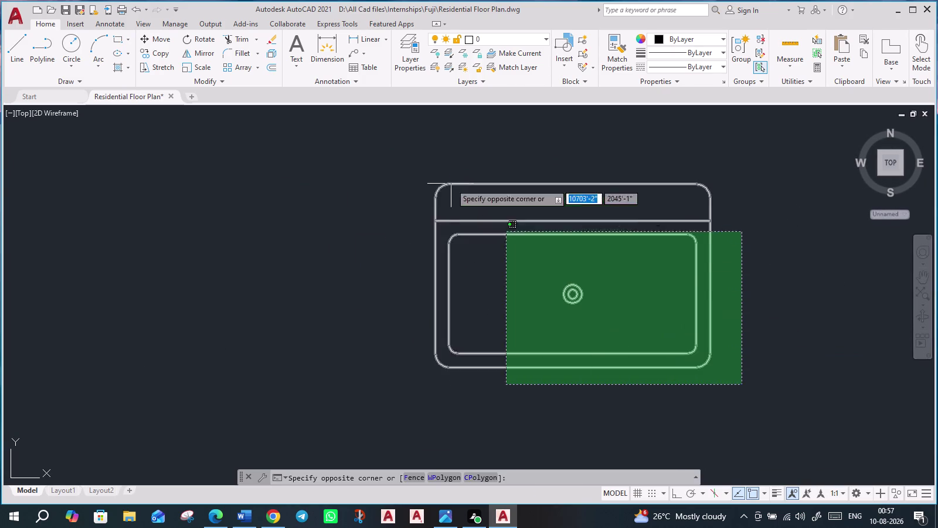
click(408, 155)
key(Delete)
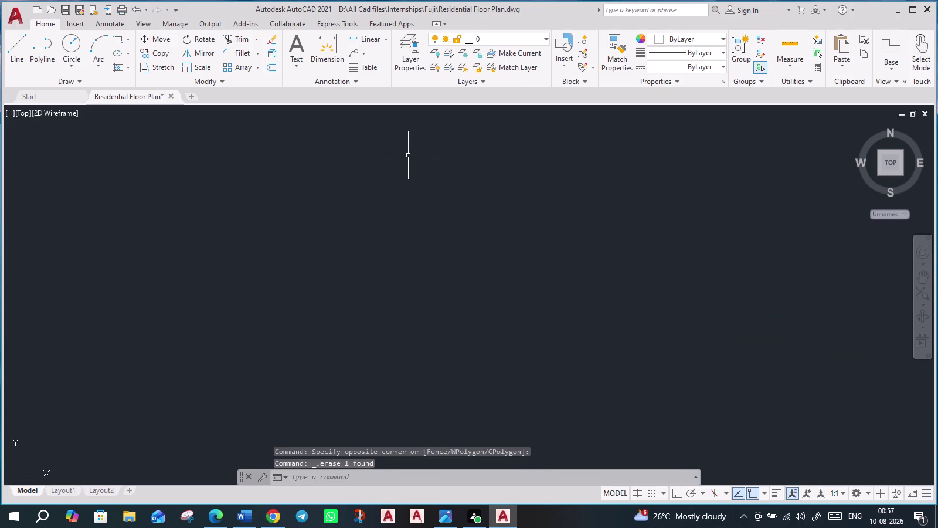
Zoom out to the whole floor plan and switch to the Layout1 sheet.
scroll(down, 3)
scroll(down, 3)
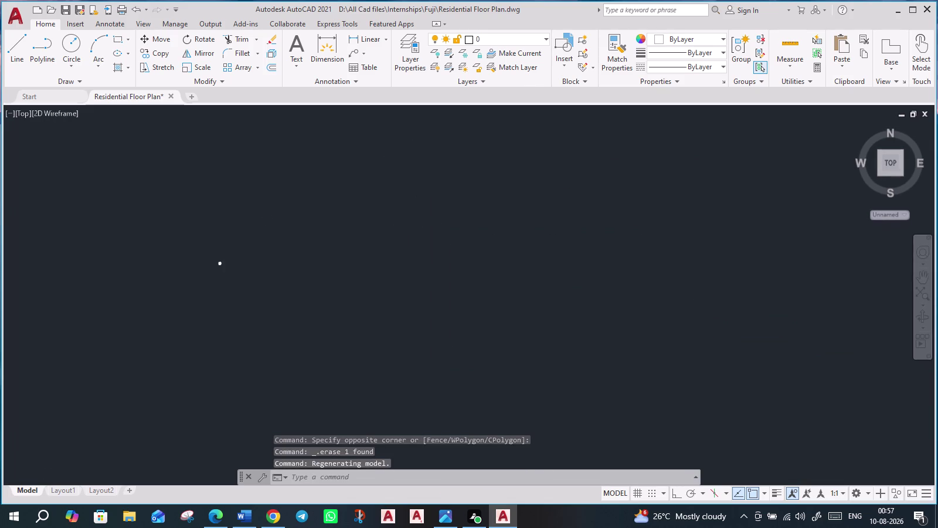
scroll(down, 3)
scroll(up, 3)
scroll(up, 3)
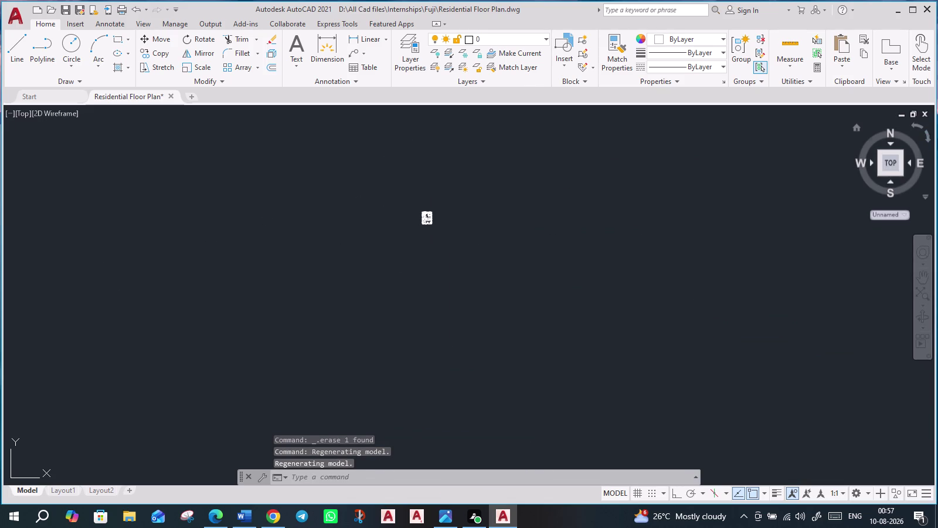
click(898, 166)
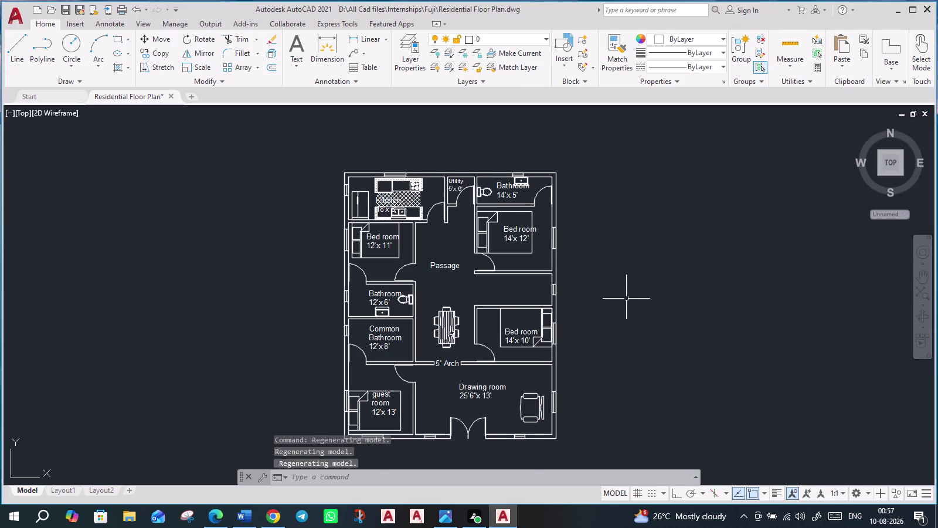
click(66, 494)
scroll(down, 3)
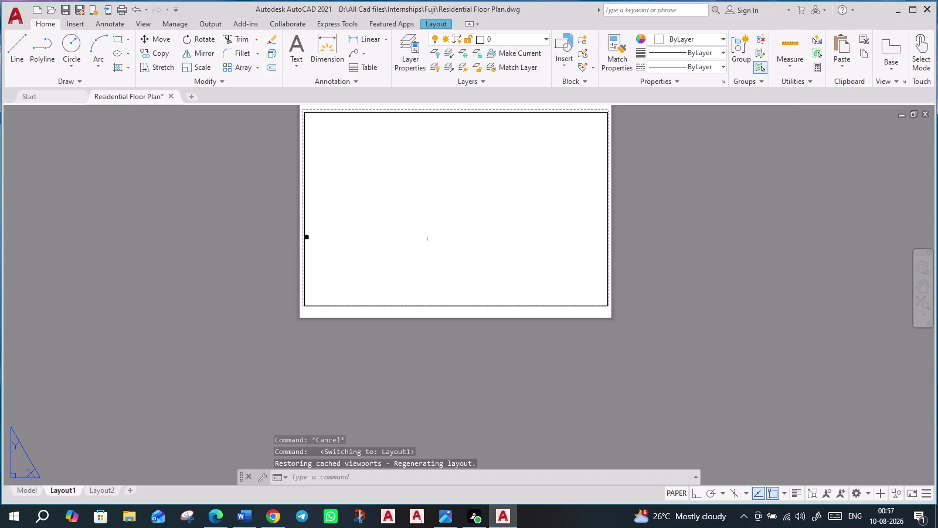
Window-select and delete Layout1's viewport frame, then recentre the blank A3 sheet.
middle_drag(556, 230, 482, 326)
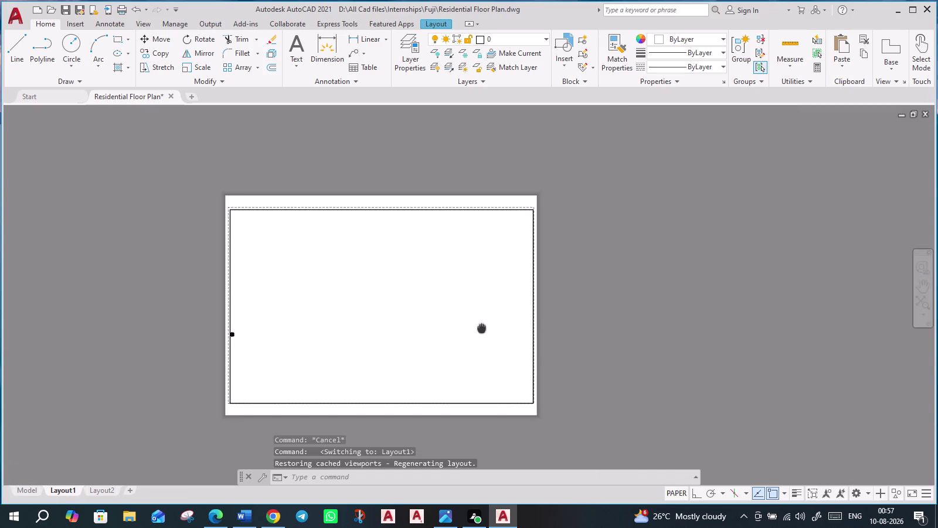
scroll(up, 3)
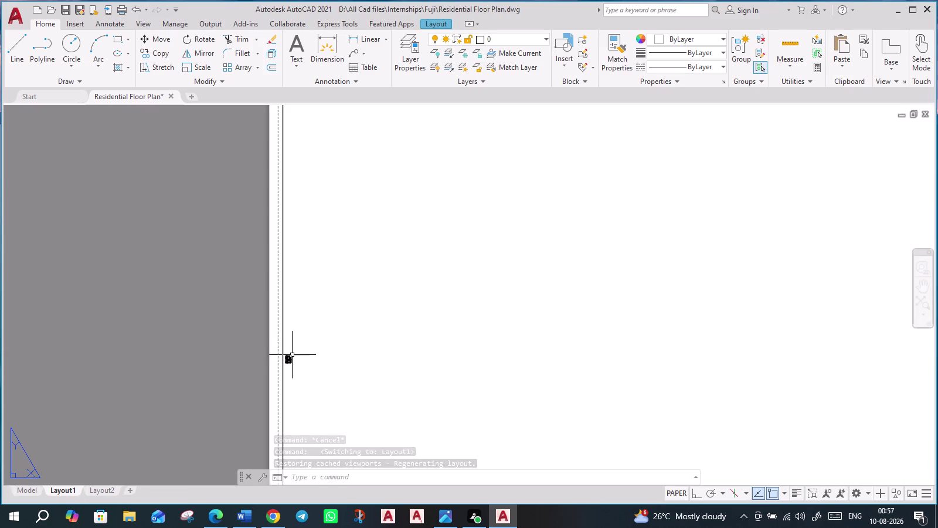
click(291, 361)
scroll(down, 3)
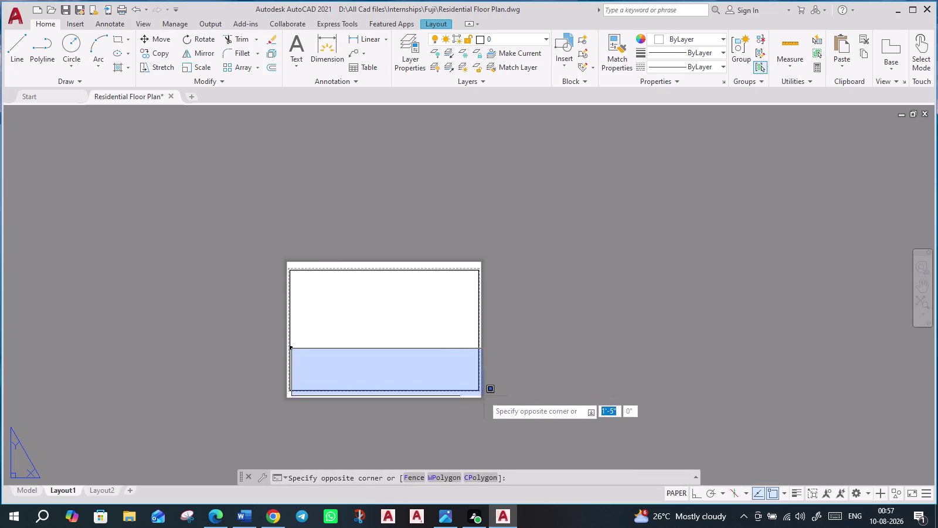
click(484, 396)
click(287, 265)
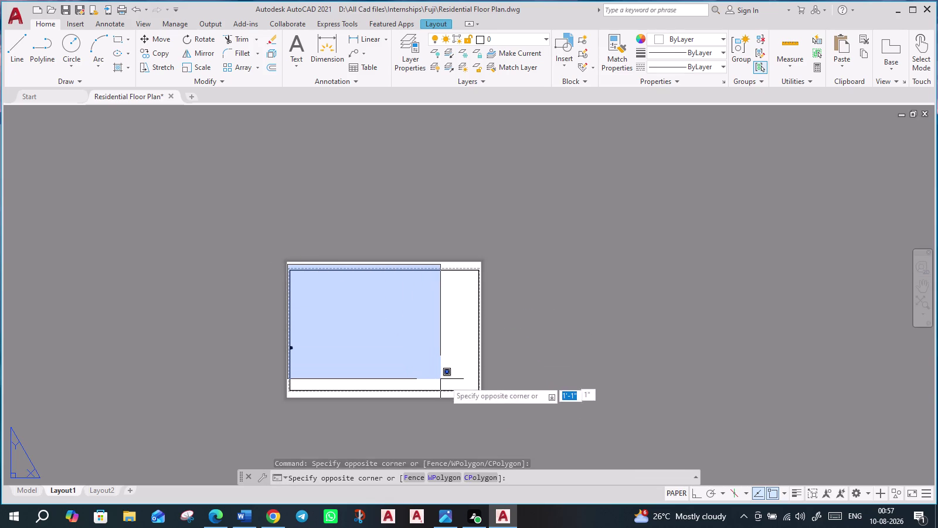
click(481, 397)
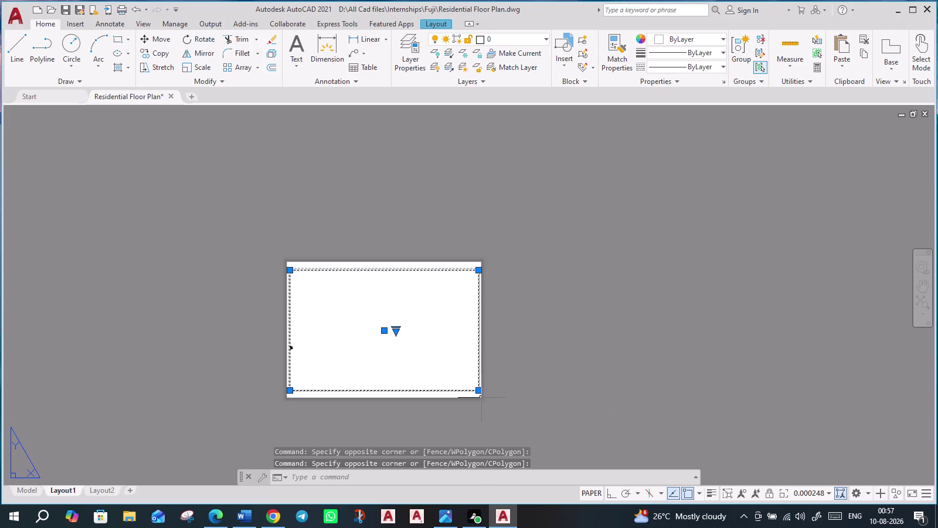
key(Delete)
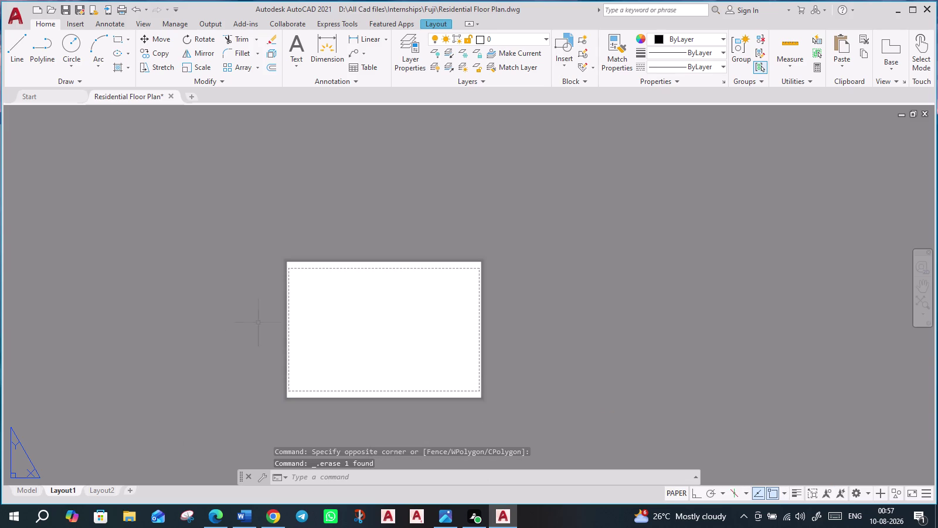
scroll(up, 3)
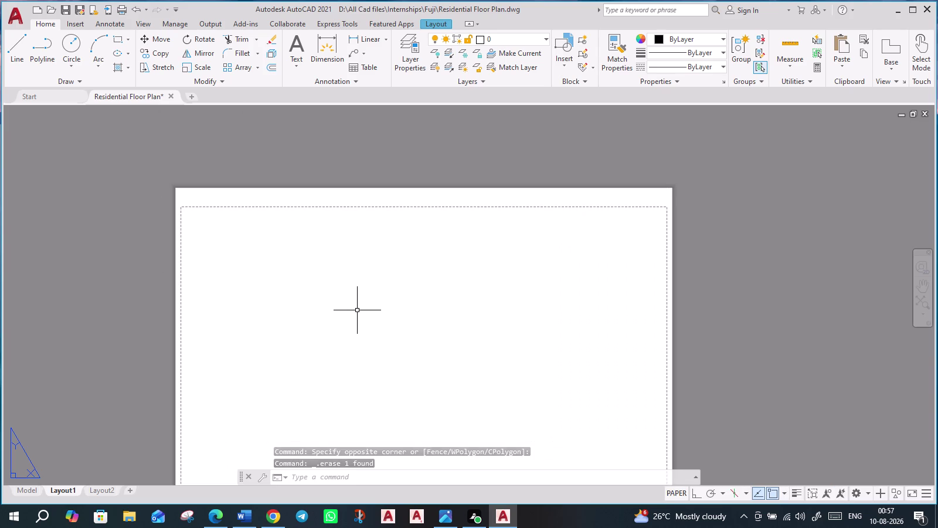
middle_drag(426, 350, 405, 280)
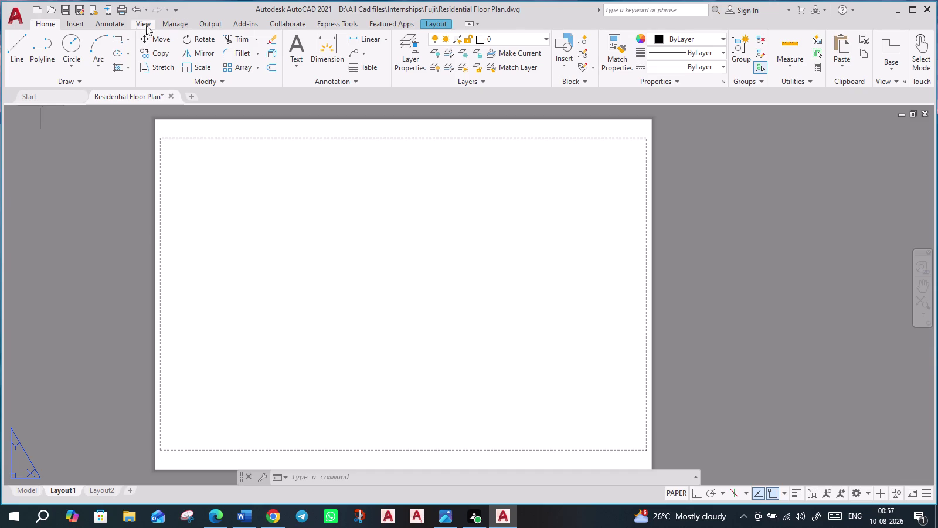
click(433, 24)
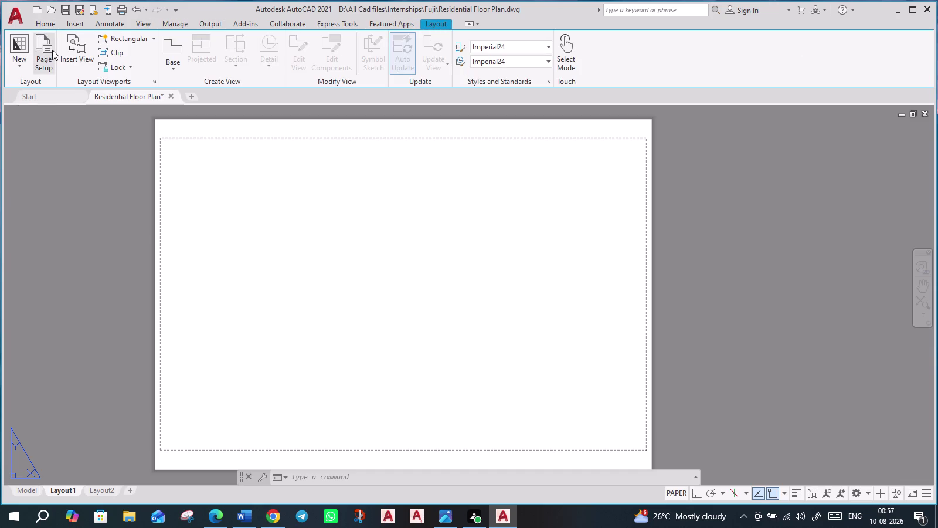
Keep Layout1's page setup as DWG To PDF.pc3, ISO A3, Landscape, then begin a rectangular viewport.
click(43, 54)
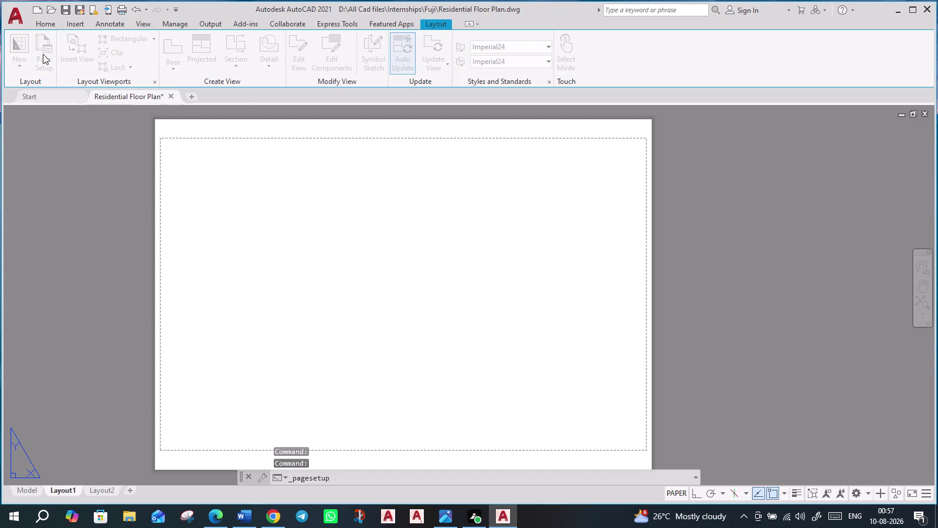
click(545, 239)
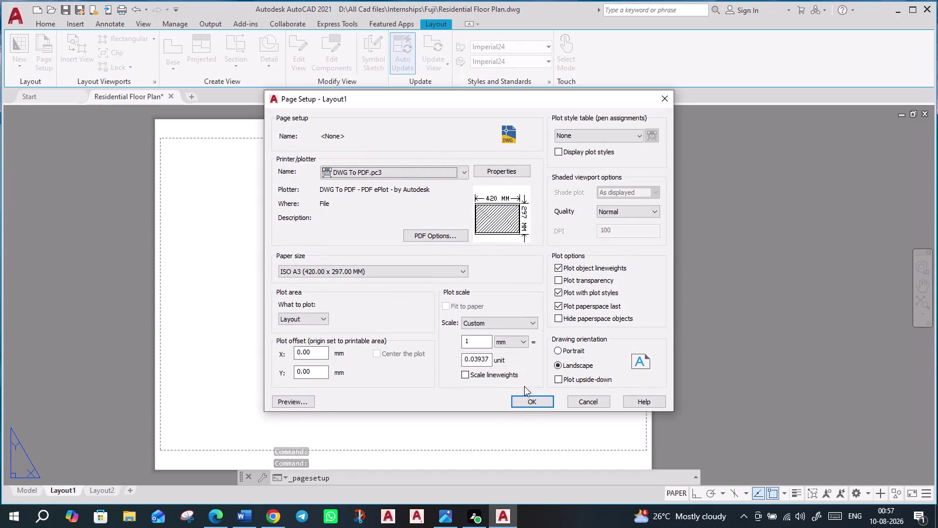
click(541, 402)
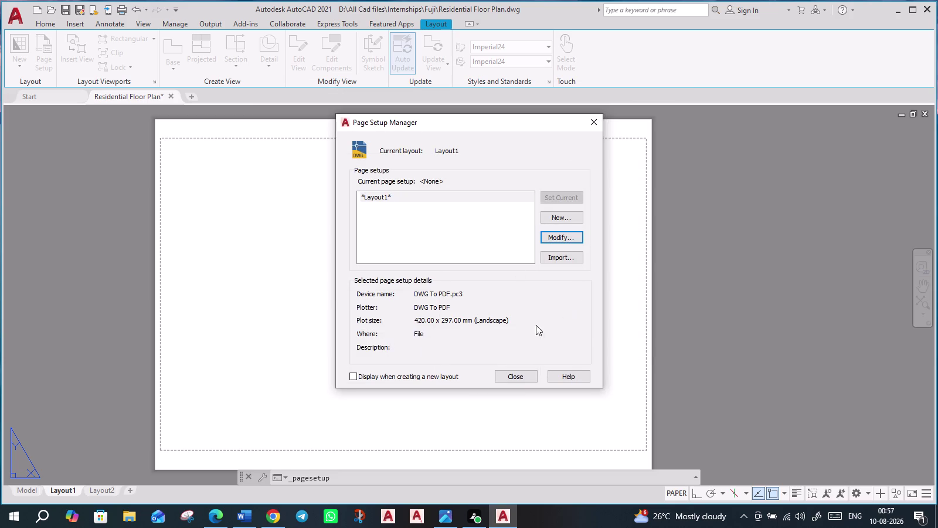
click(516, 379)
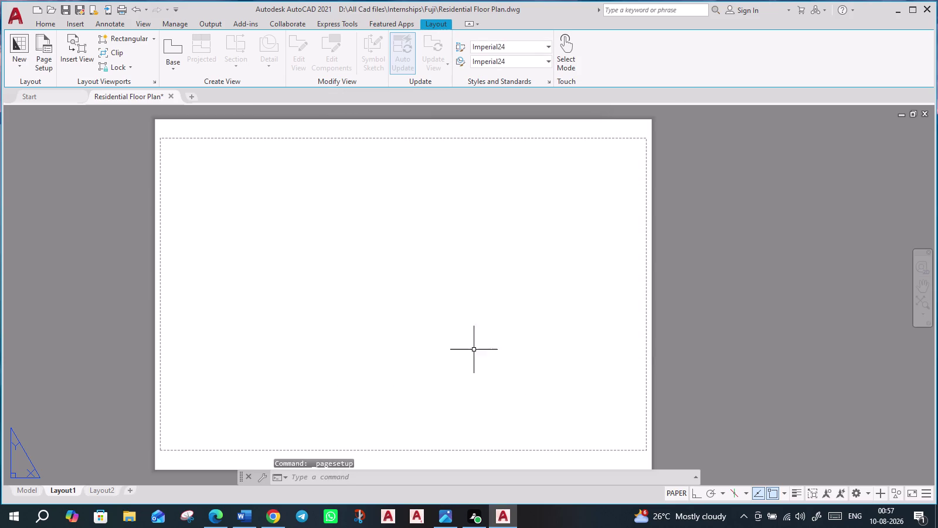
click(120, 42)
click(165, 141)
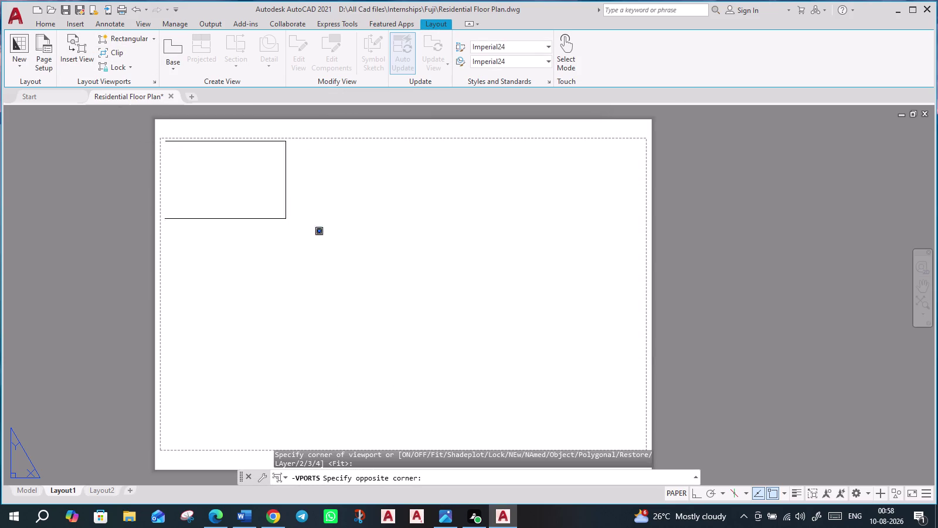
Draw a sheet-filling rectangular viewport showing the whole furnished floor plan, then type PRINT.
click(640, 450)
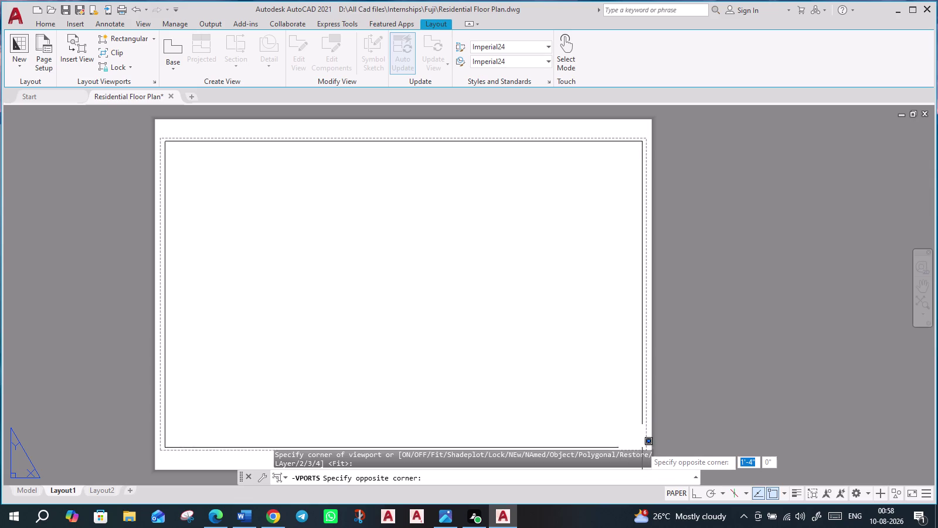
click(643, 448)
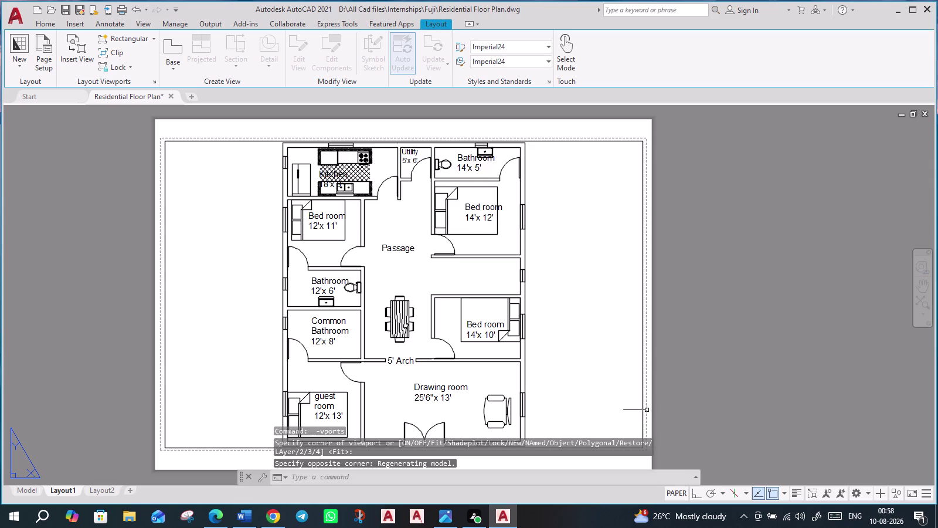
middle_drag(685, 374, 666, 311)
scroll(down, 3)
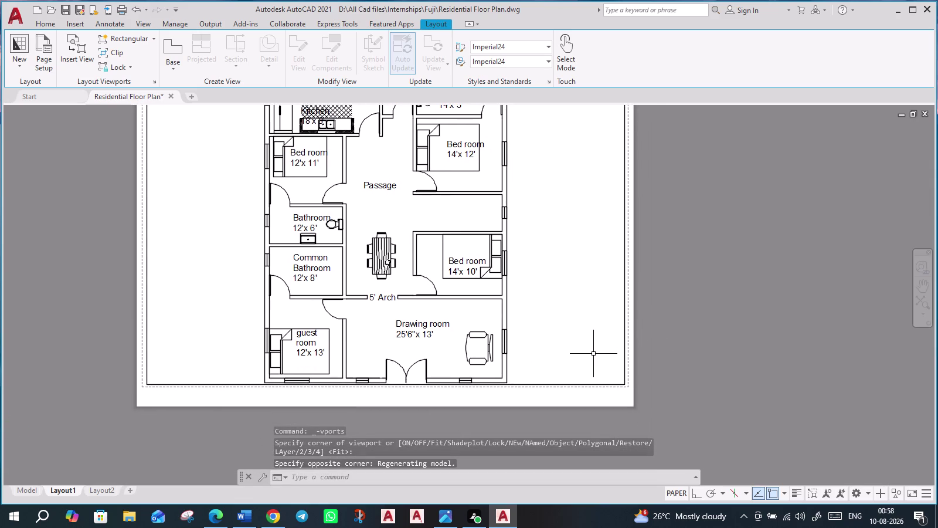
scroll(up, 3)
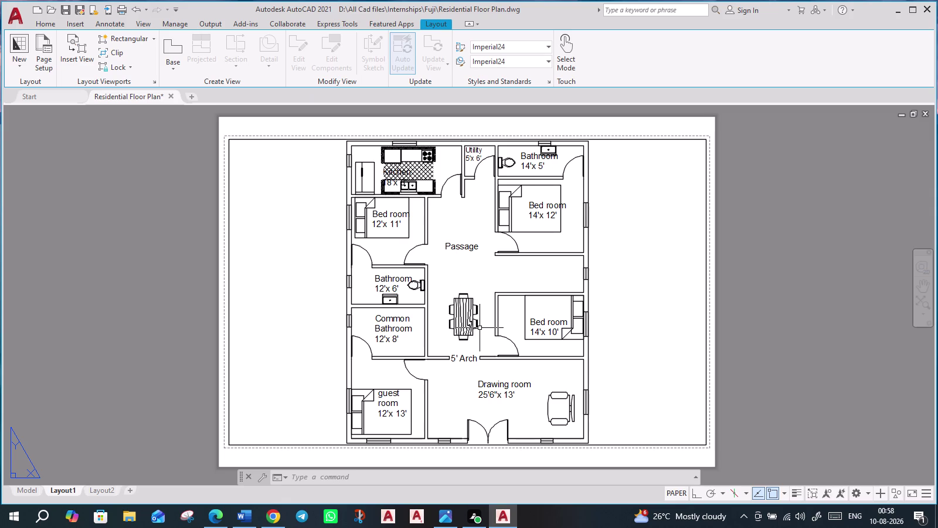
text(pr)
text(int)
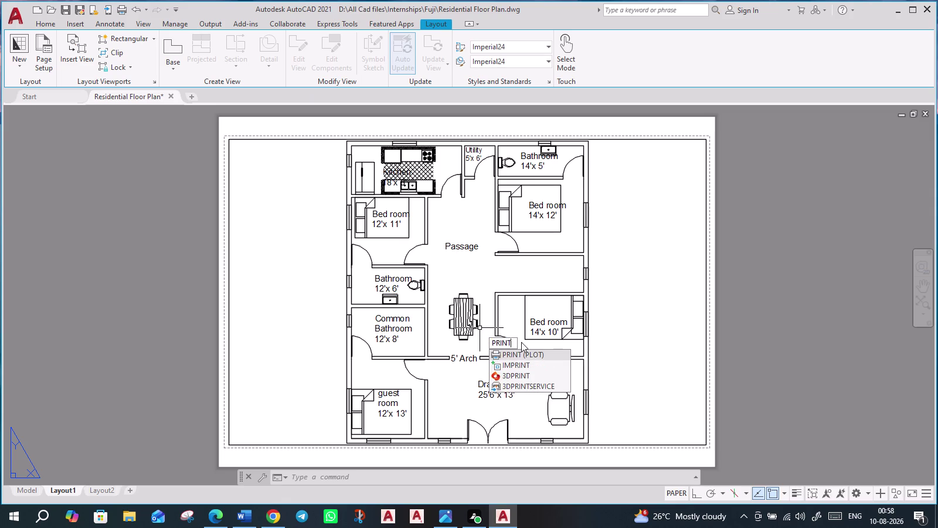
Preview Layout1, then plot it to Documents as Residential Floor Plan-Layout1.pdf.
click(523, 357)
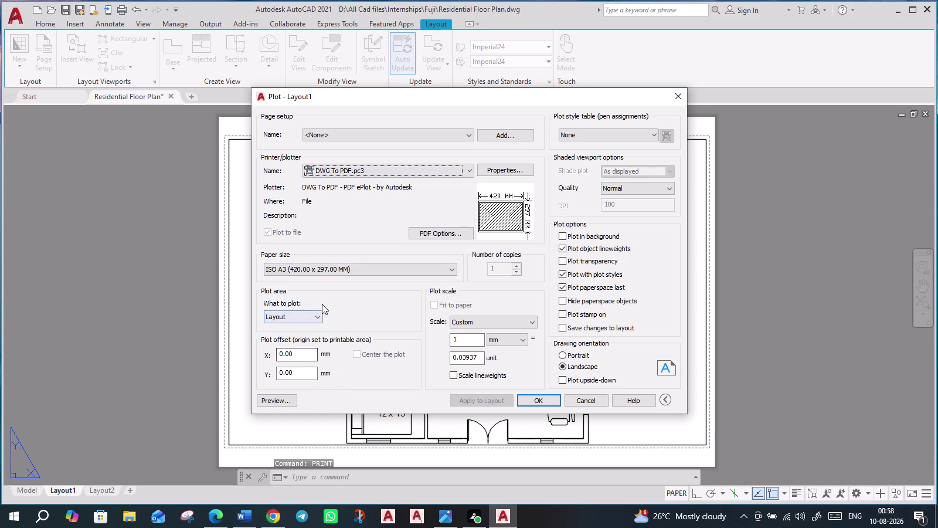
click(282, 402)
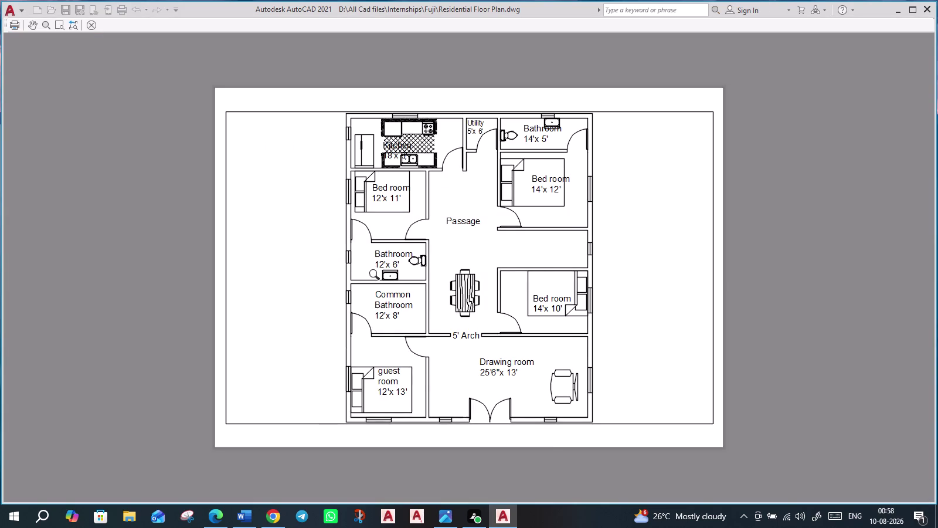
click(14, 23)
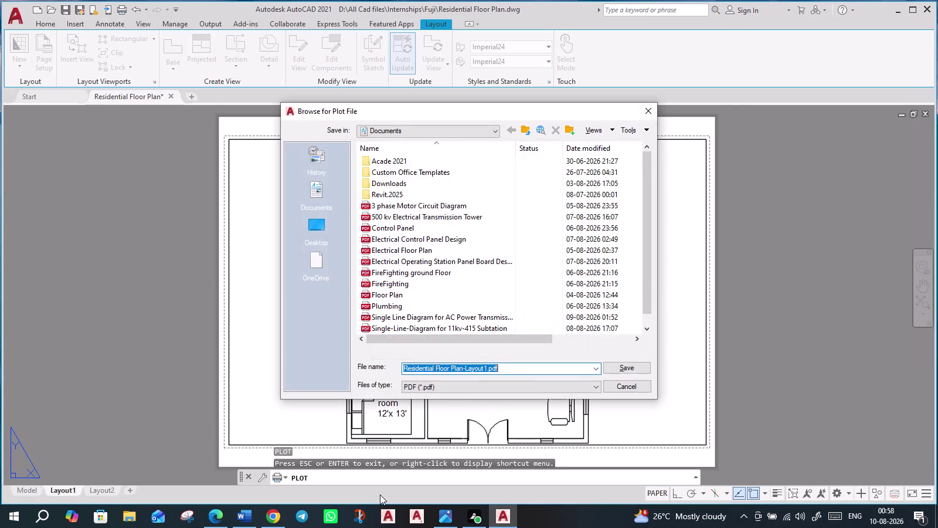
click(633, 369)
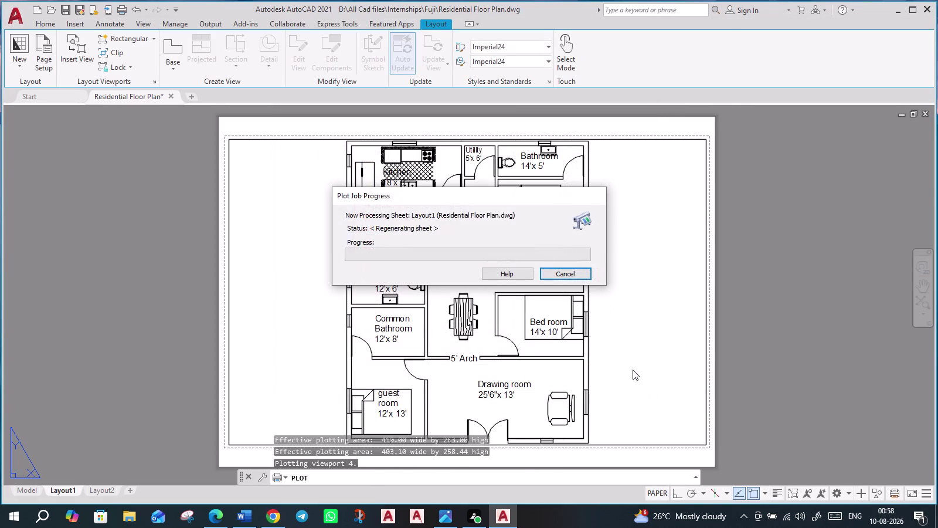